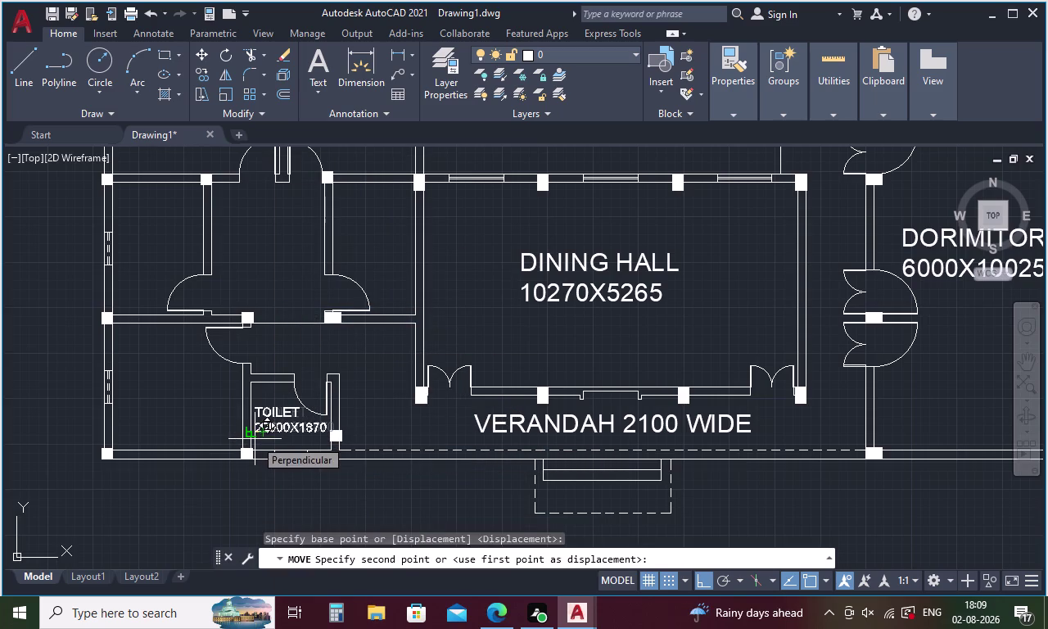
Select the TOILET 22000X1870 label and move it to a new position.
click(254, 438)
Move the TOILET label again inside the toilet room, then paste the copied room label.
click(275, 425)
right_click(274, 408)
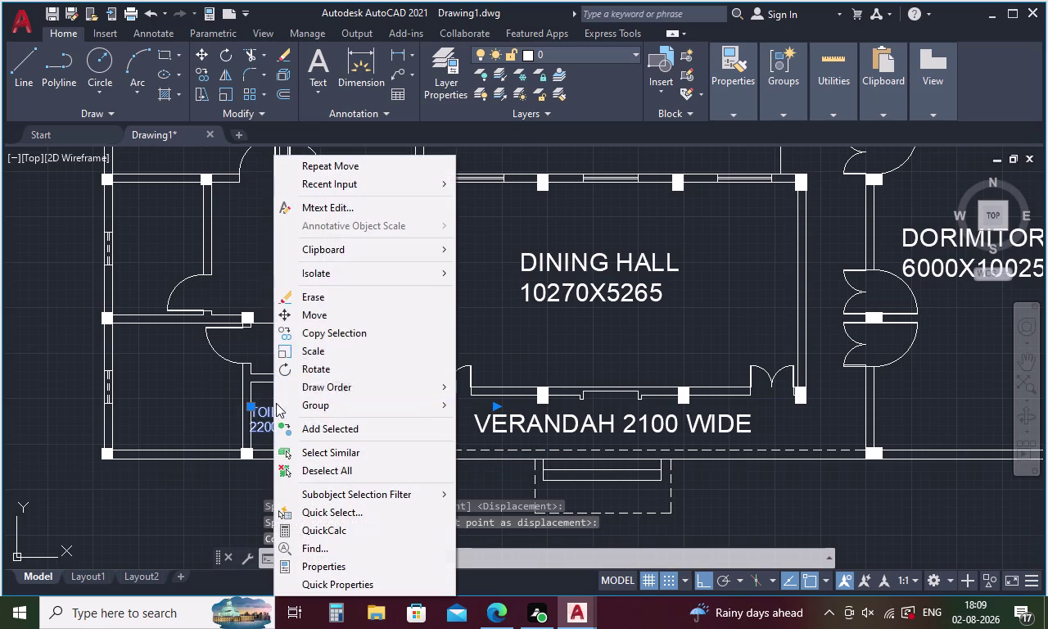
click(305, 316)
click(278, 424)
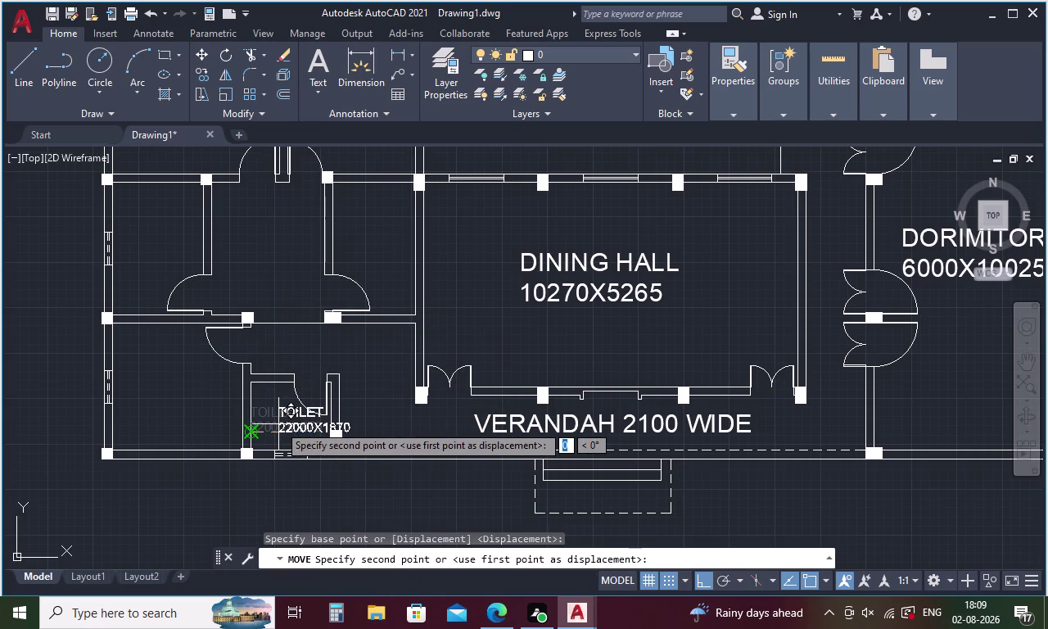
scroll(up, 3)
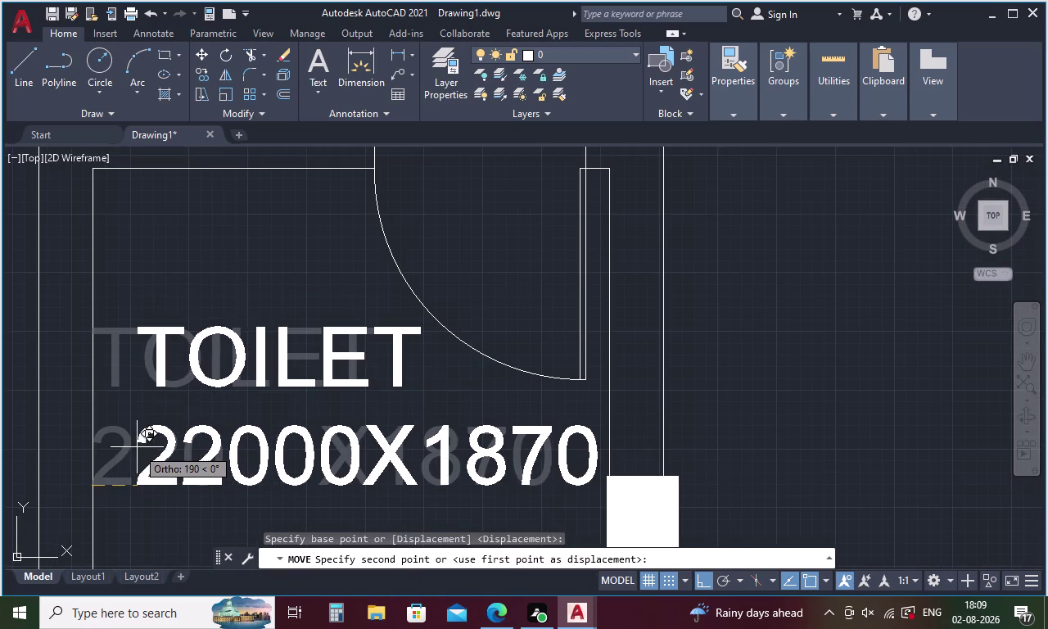
click(139, 451)
scroll(down, 3)
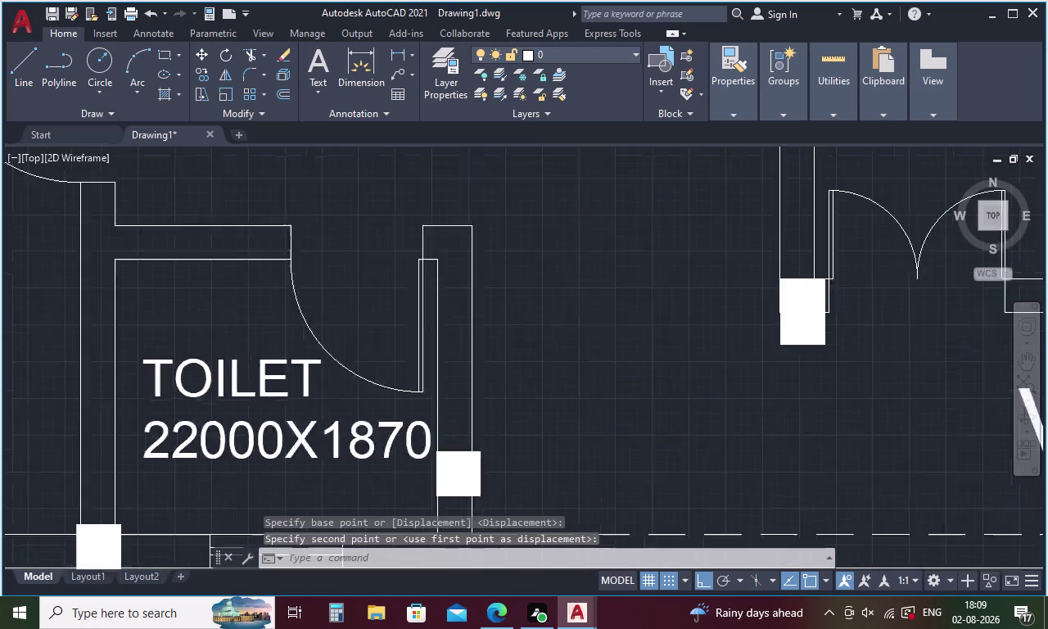
scroll(down, 3)
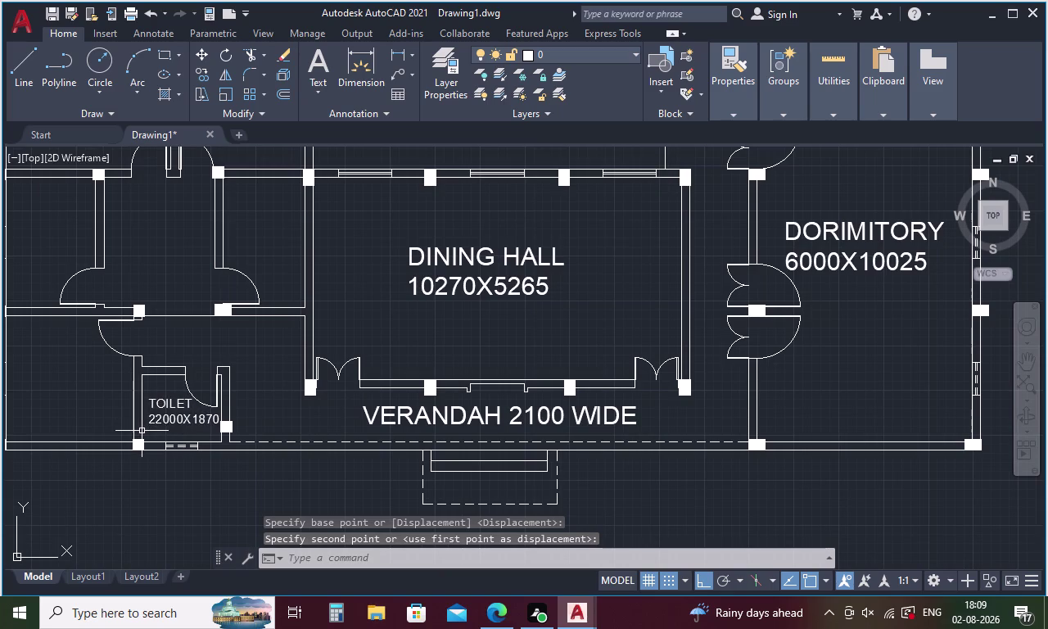
key(ctrl+v)
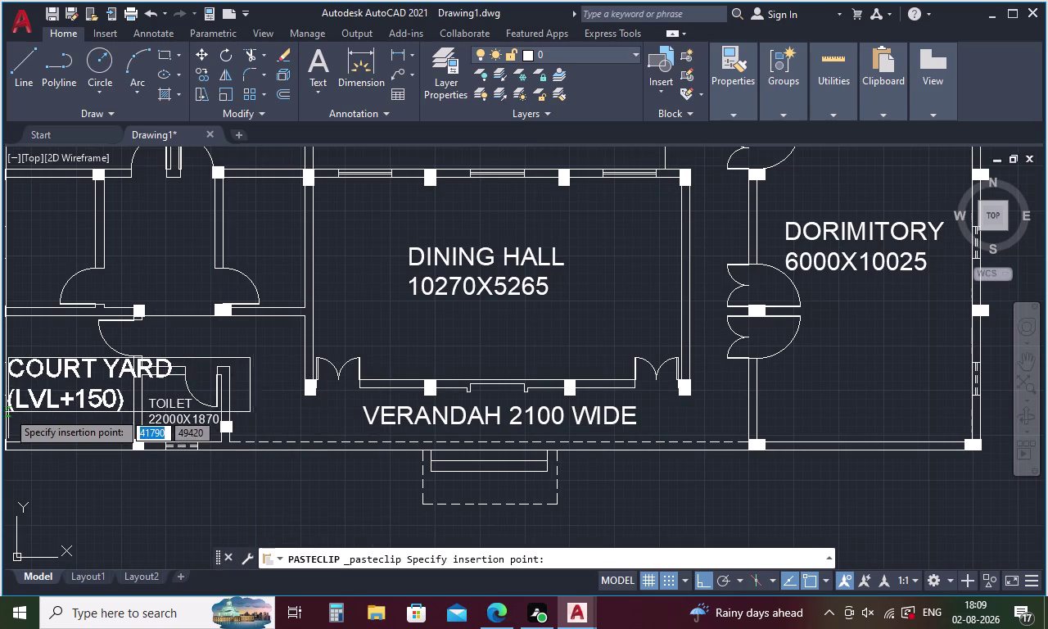
Place the pasted COURT YARD label beside the toilet and clear its old text.
click(14, 409)
double_click(29, 401)
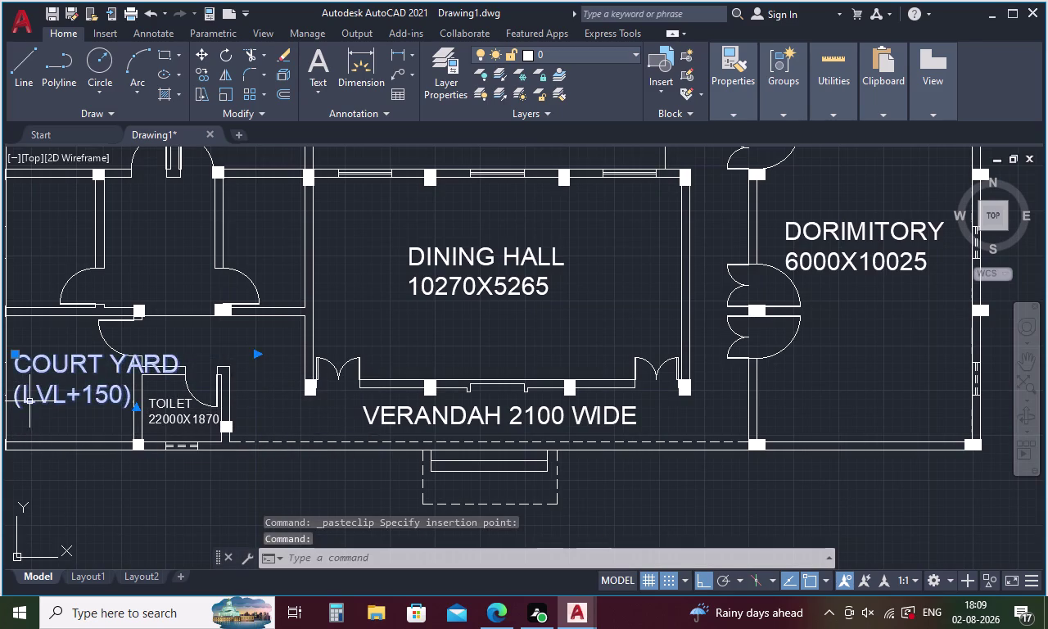
click(135, 399)
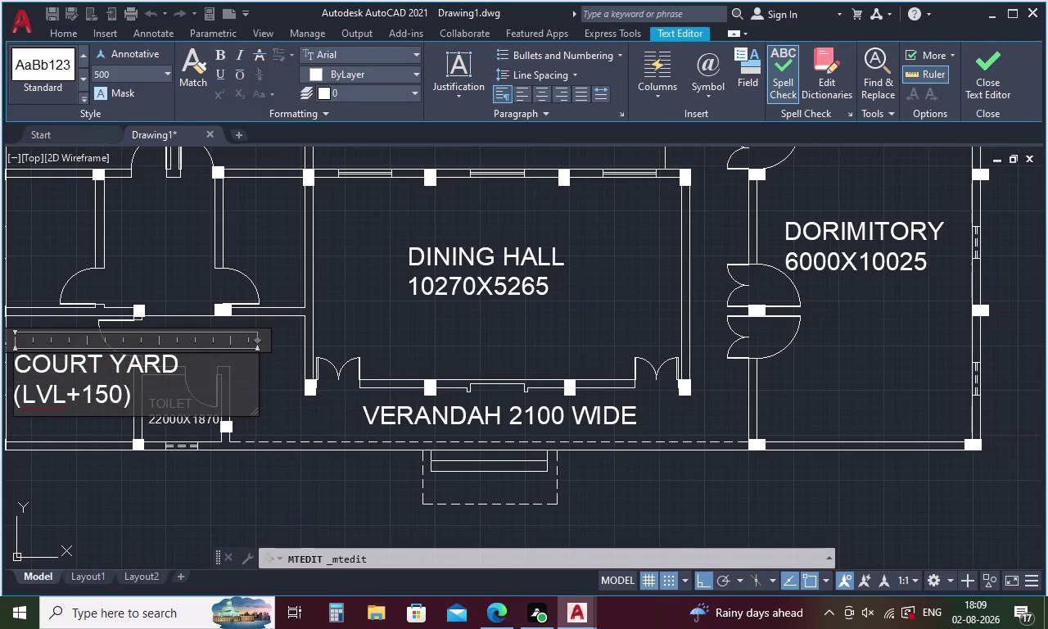
key(BackSpace)
key(BackSpace)
key(BackSpace)
key(r)
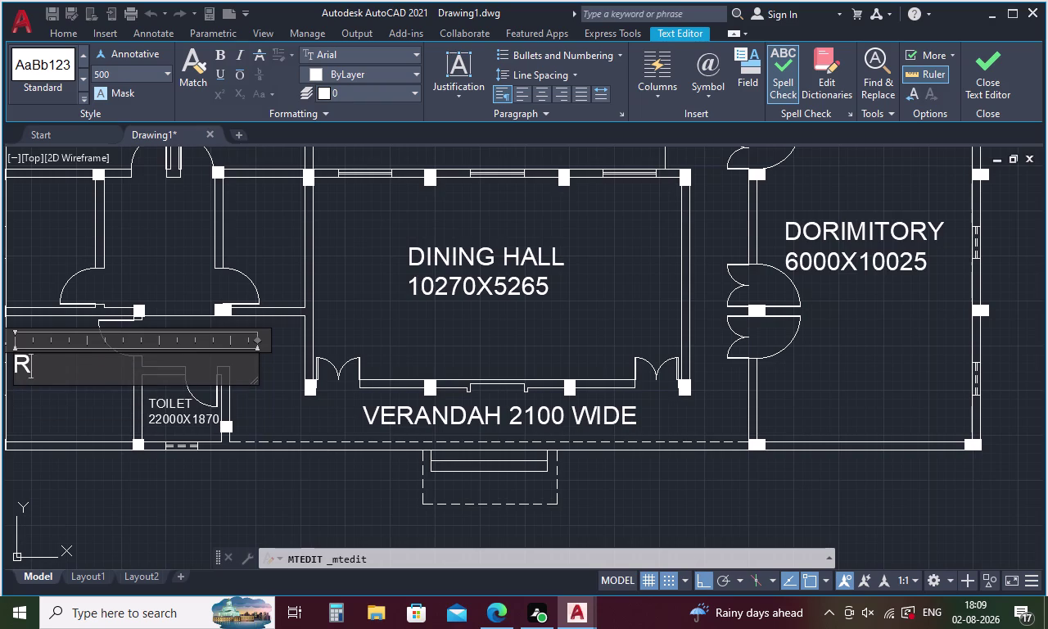
text(OOM)
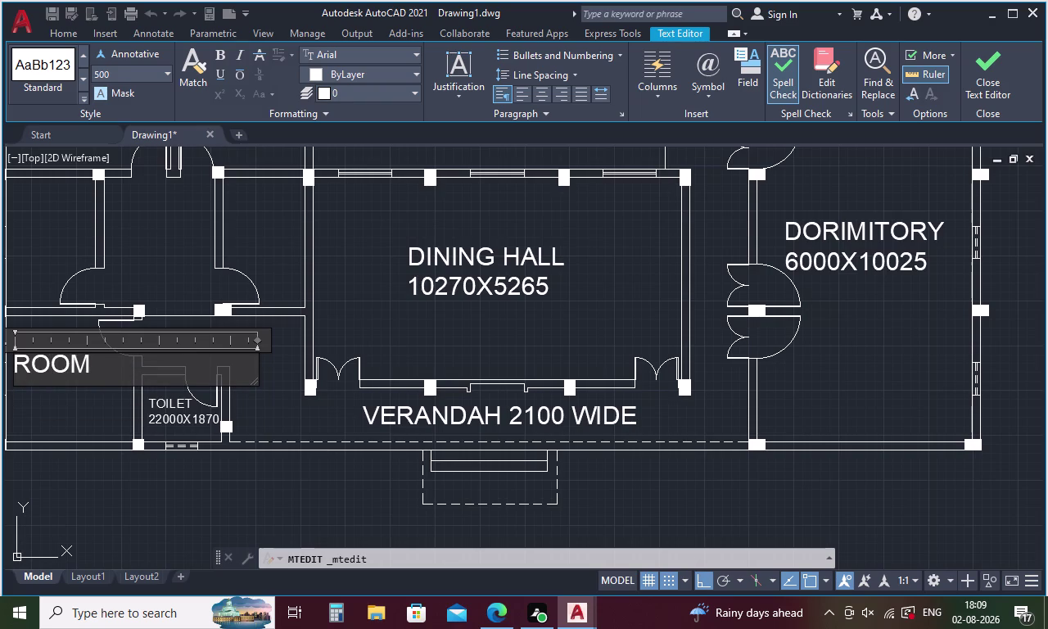
key(BackSpace)
key(BackSpace)
key(BackSpace)
key(BackSpace)
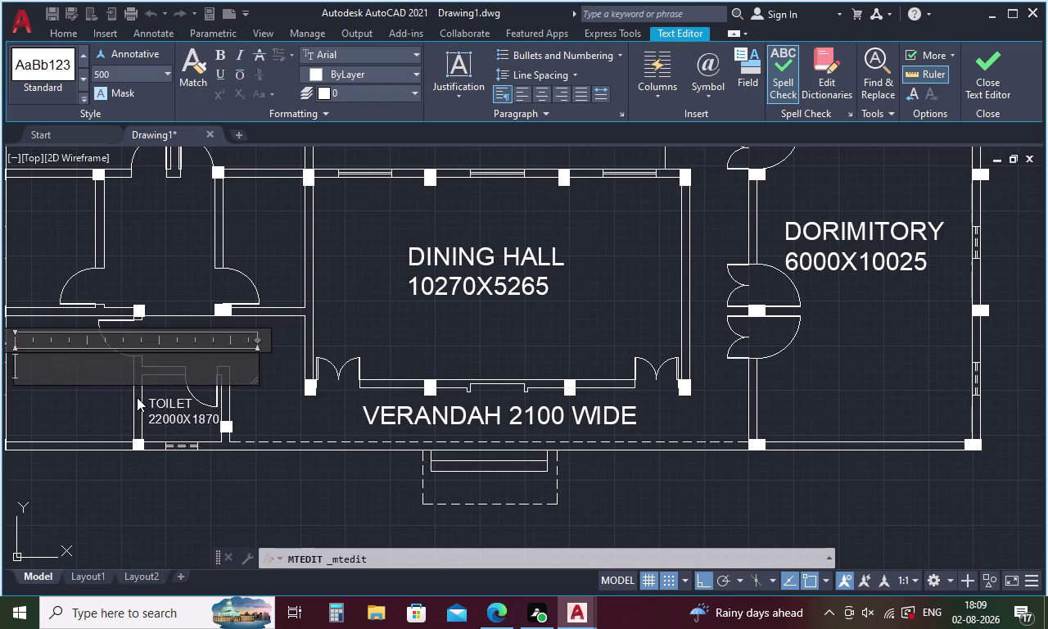
Set the label's text height to 400.
click(131, 78)
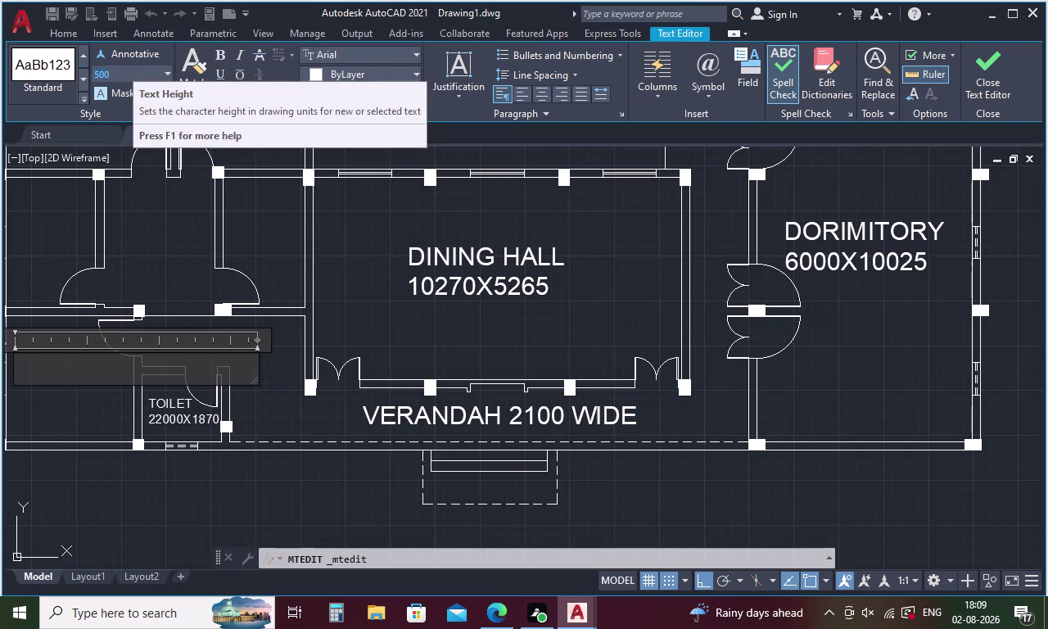
key(BackSpace)
text(400)
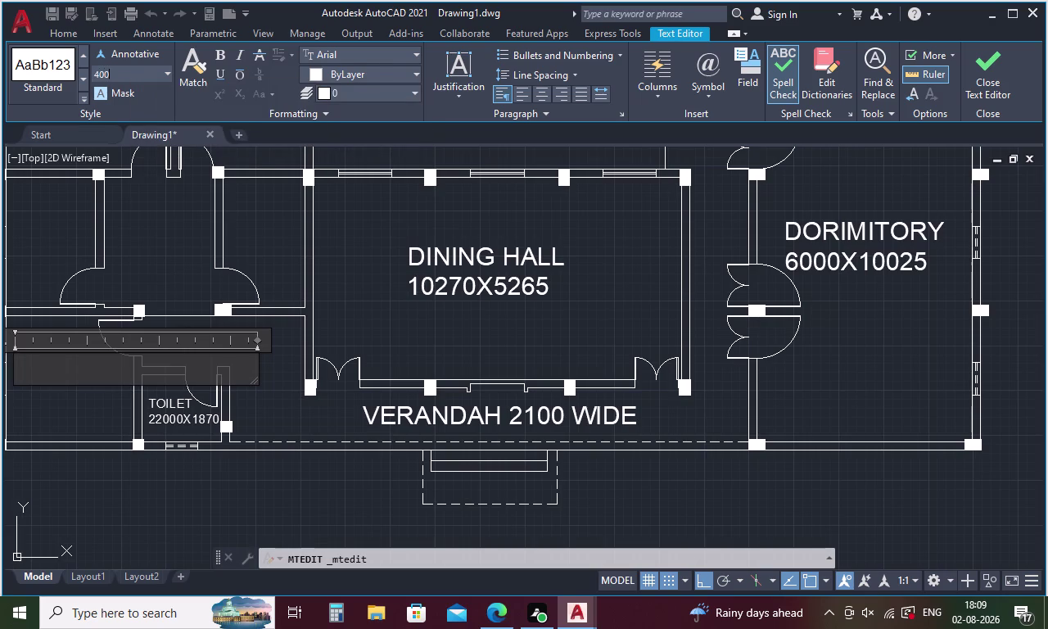
key(Return)
Type ROOM-1 with 3750X3500 on a second line and close the editor.
key(r)
text(O)
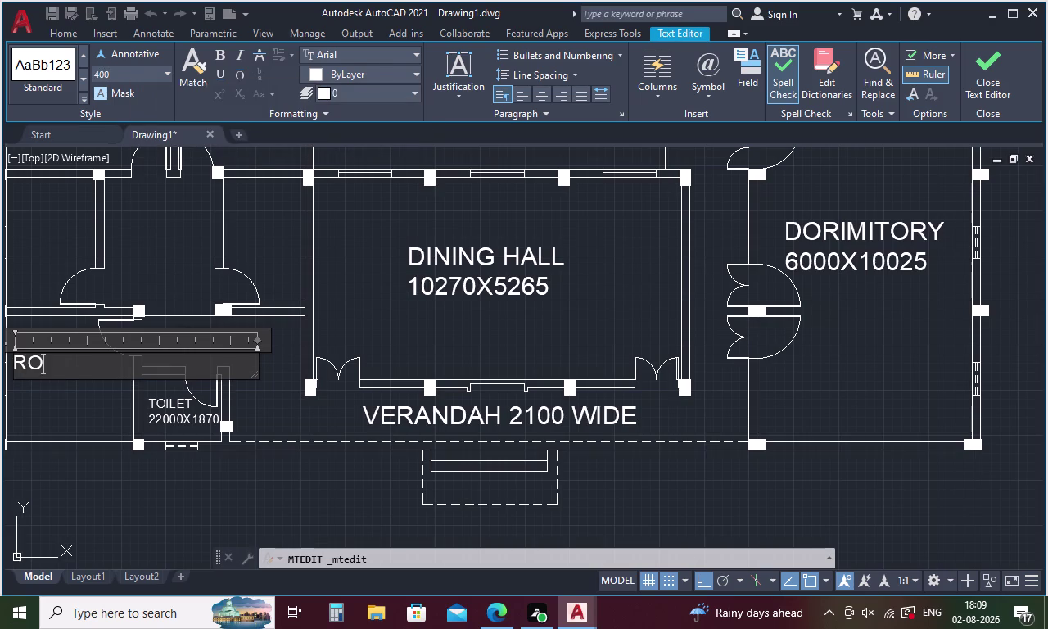
text(OM)
text(-)
text(1)
key(Return)
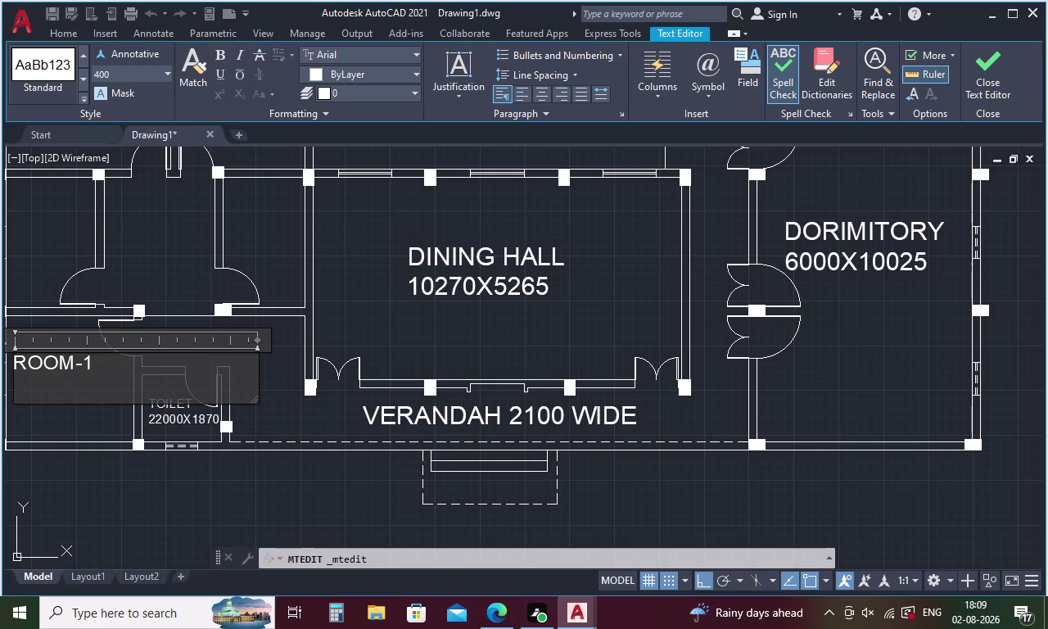
text(375)
text(0)
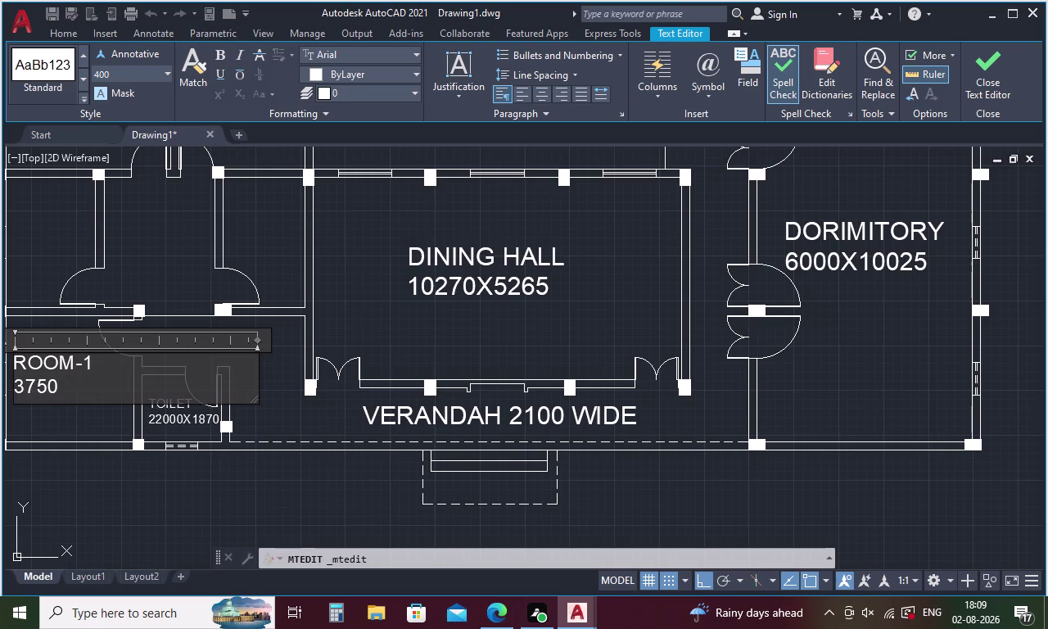
key(x)
text(3)
text(500)
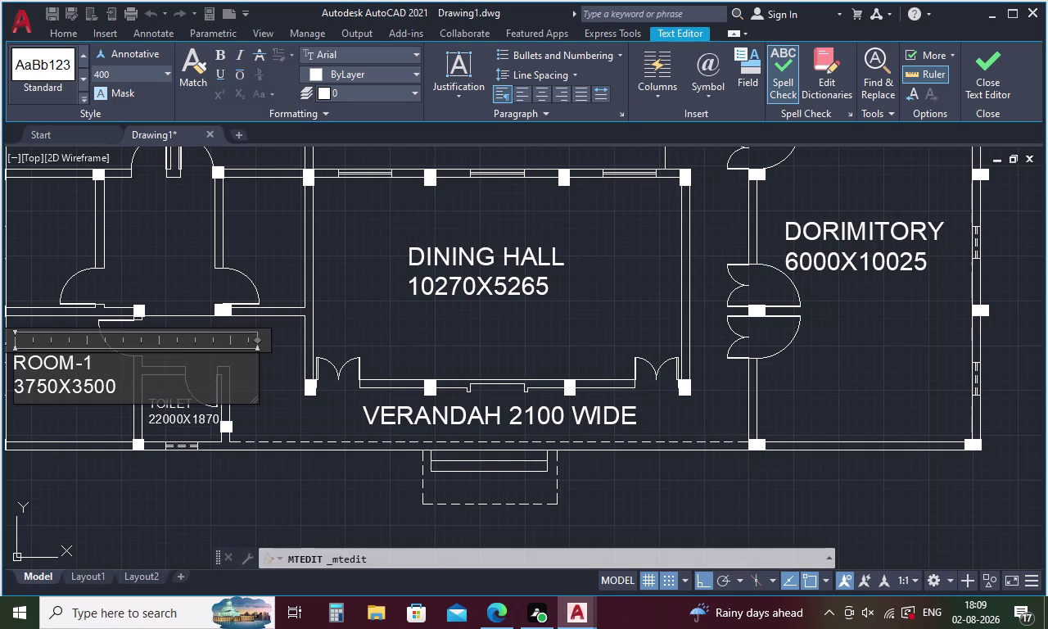
click(126, 520)
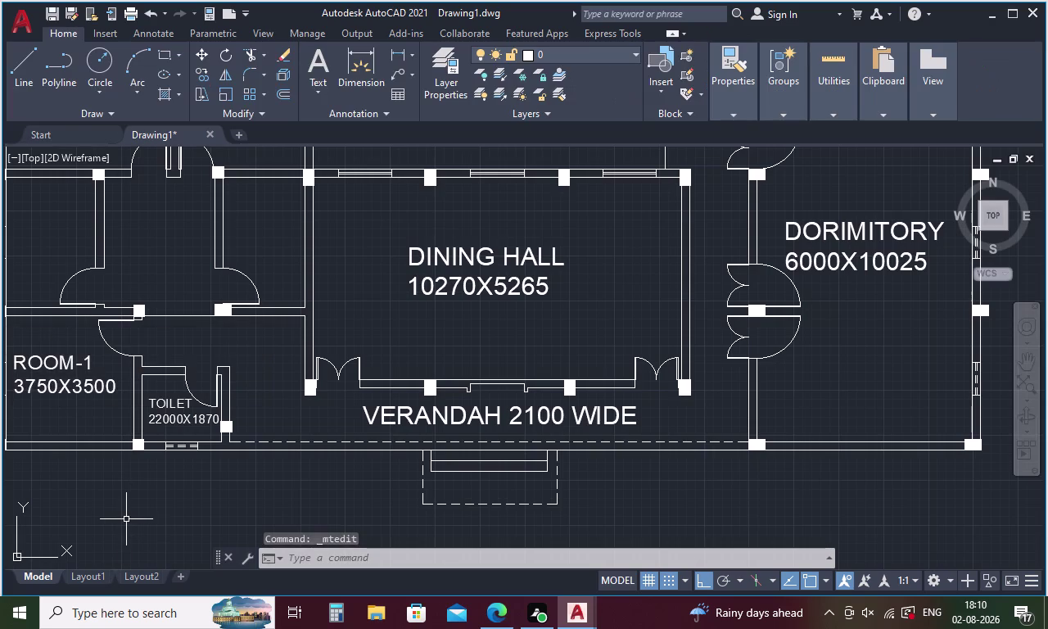
Copy the ROOM-1 label and paste a duplicate.
middle_drag(127, 519, 283, 554)
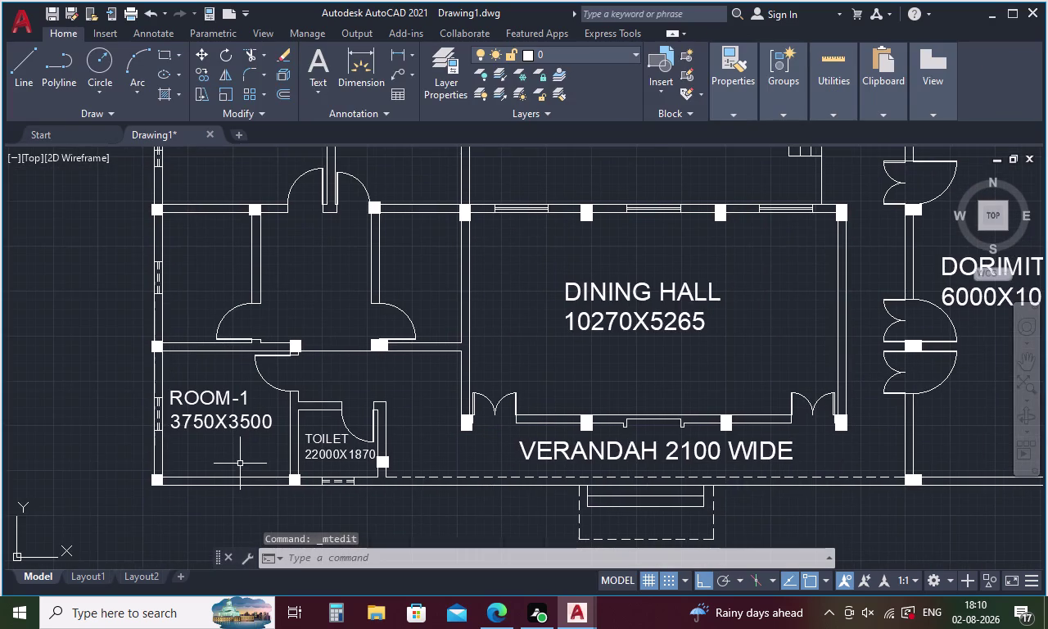
click(216, 409)
drag(230, 389, 187, 396)
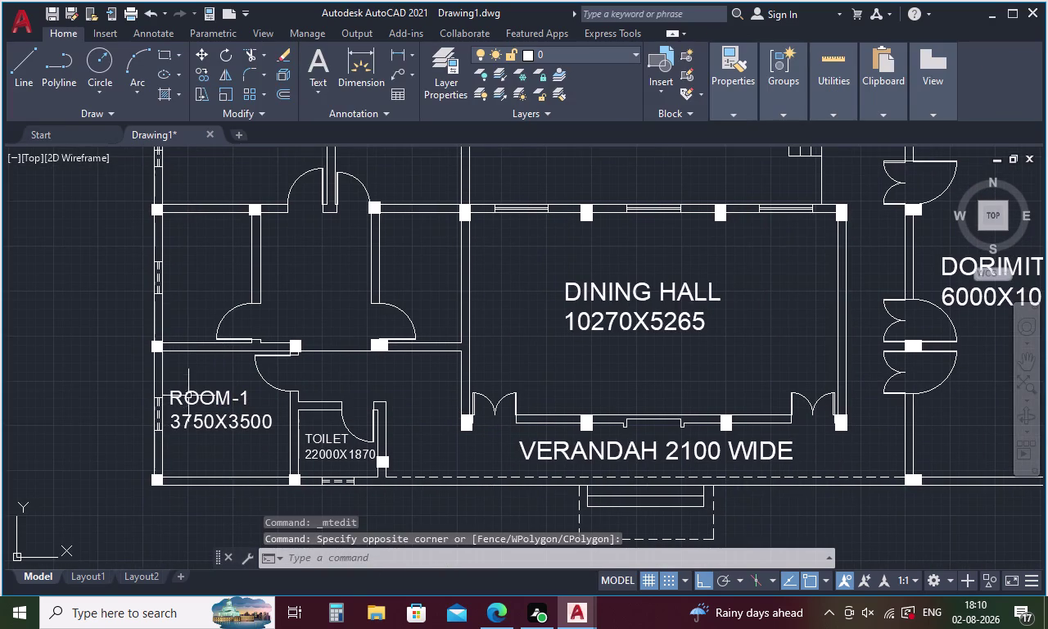
drag(187, 397, 196, 393)
click(200, 393)
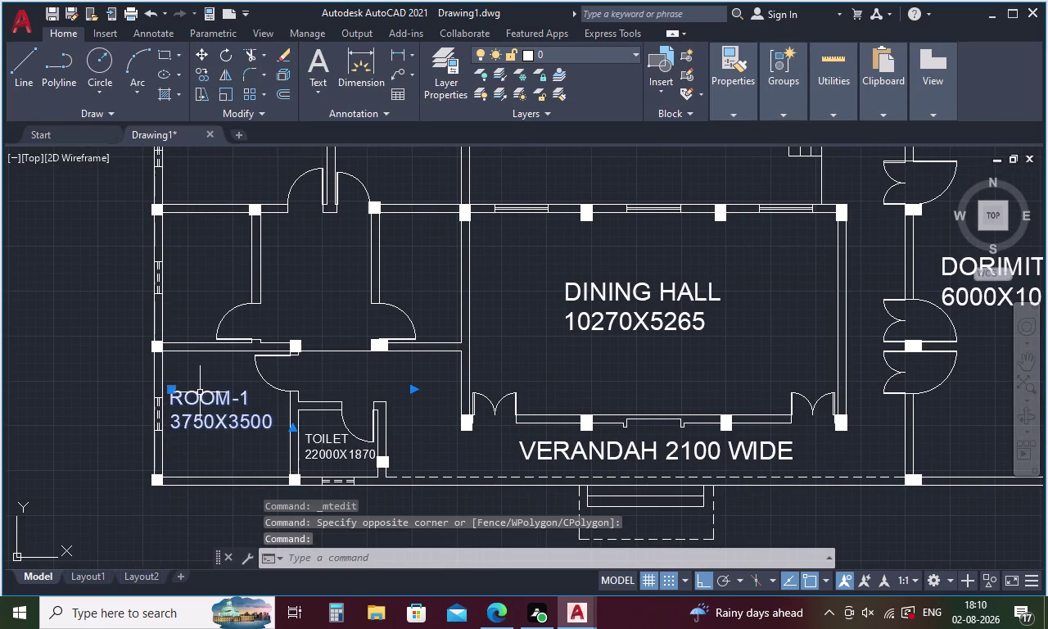
key(ctrl+c)
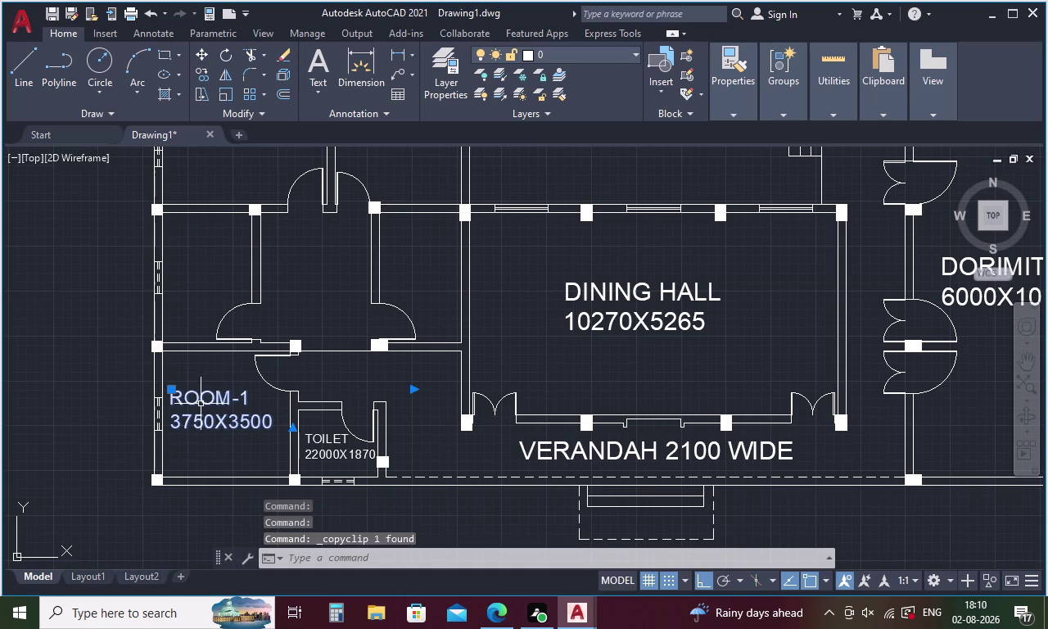
key(ctrl+v)
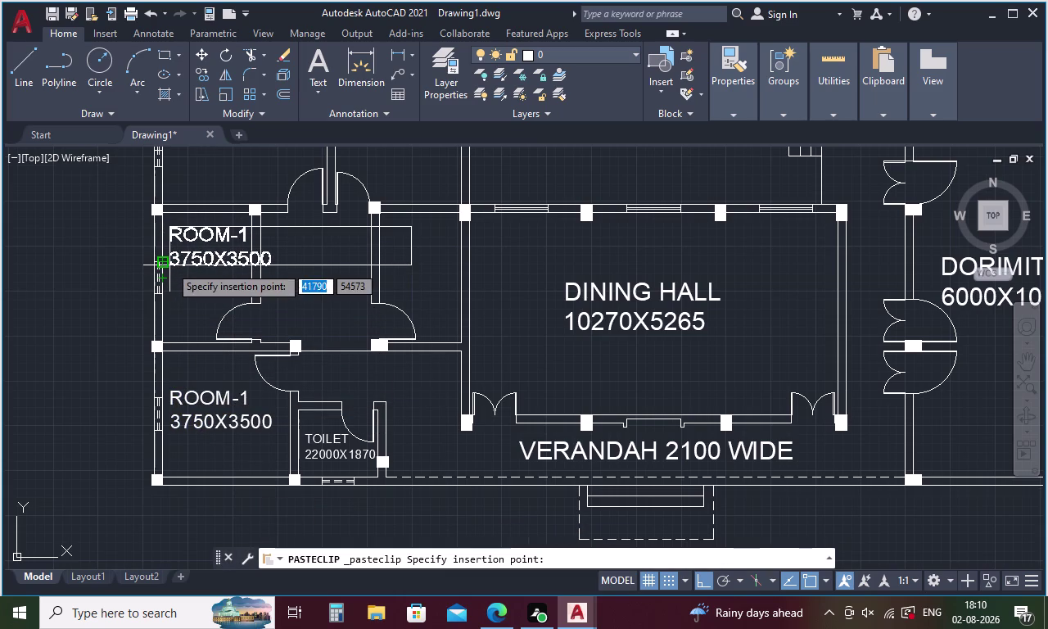
Set the pasted label's text height to 300.
click(173, 264)
double_click(189, 258)
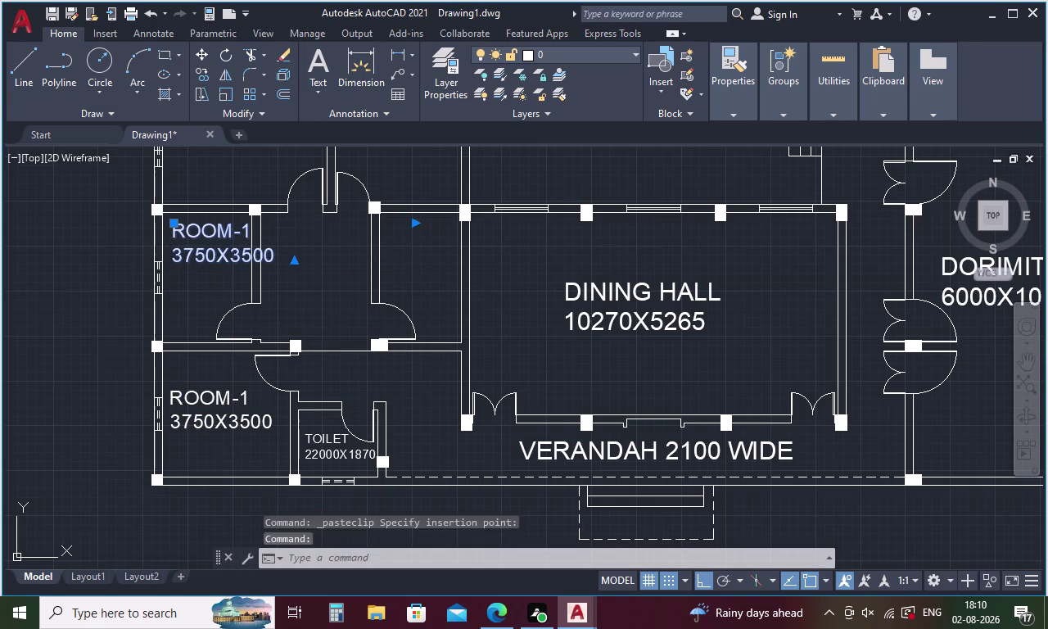
drag(271, 252, 184, 256)
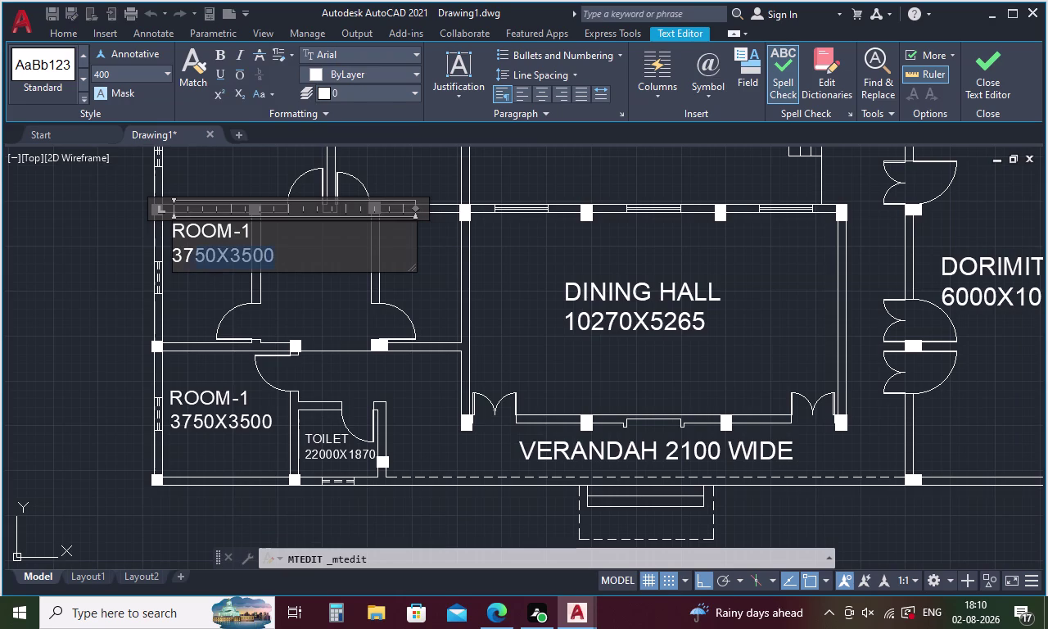
drag(184, 256, 140, 224)
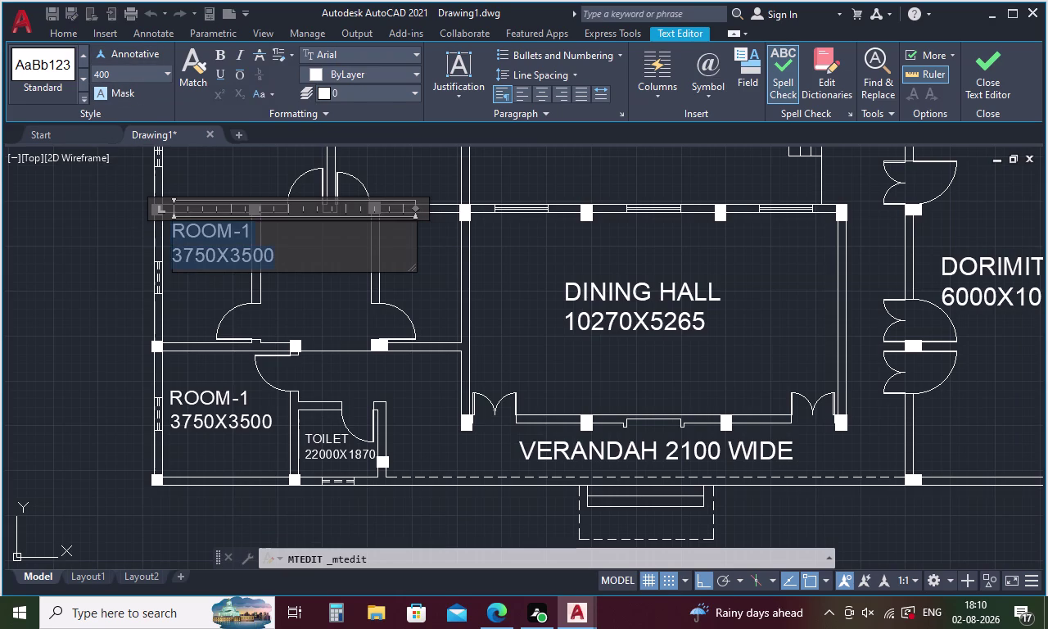
click(130, 73)
key(BackSpace)
key(3)
text(00)
key(Return)
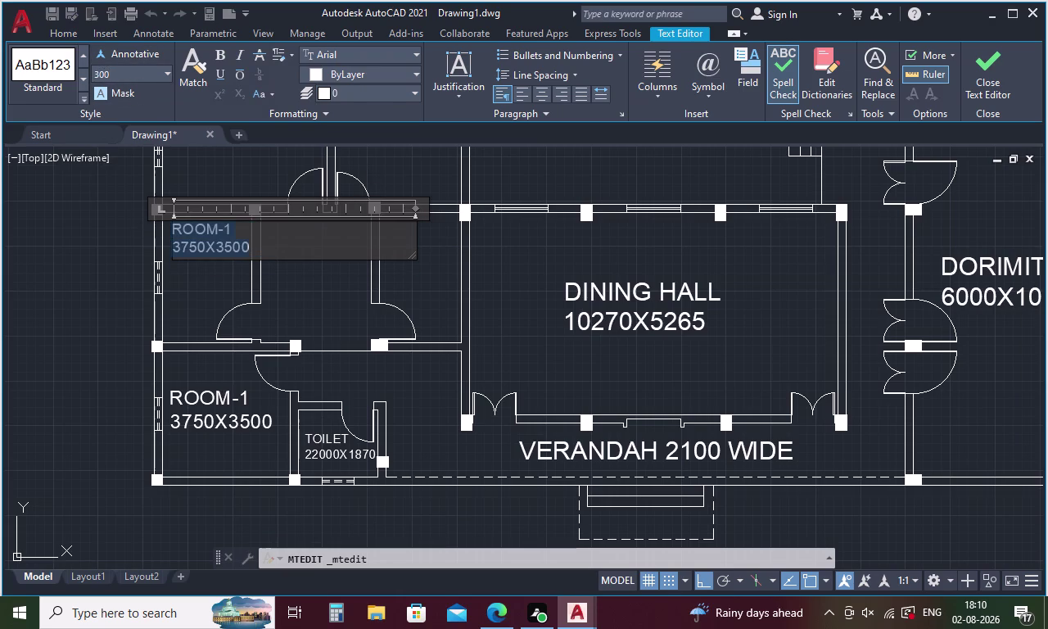
Change the pasted label's dimensions to 2500X3635.
click(240, 246)
click(247, 246)
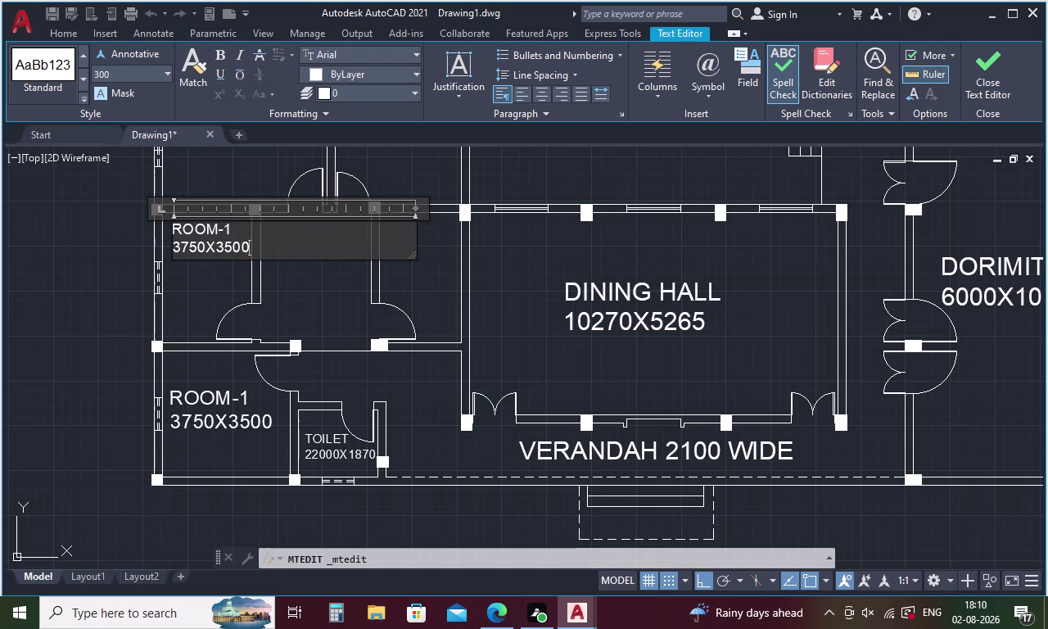
key(BackSpace)
key(BackSpace)
key(BackSpace)
key(BackSpace)
key(BackSpace)
key(BackSpace)
key(BackSpace)
key(BackSpace)
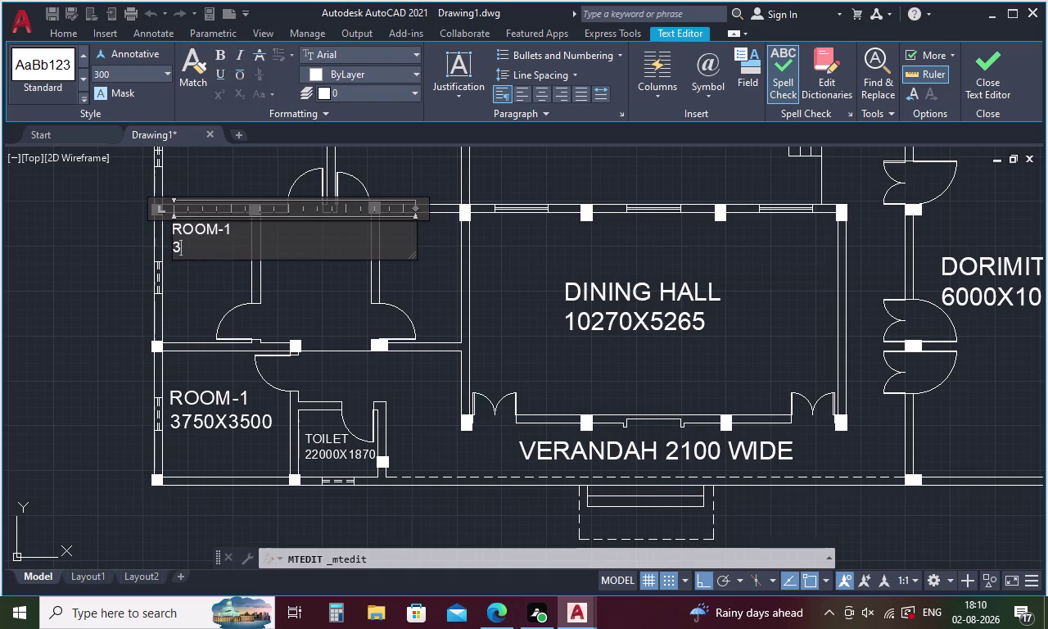
key(BackSpace)
text(2500)
key(x)
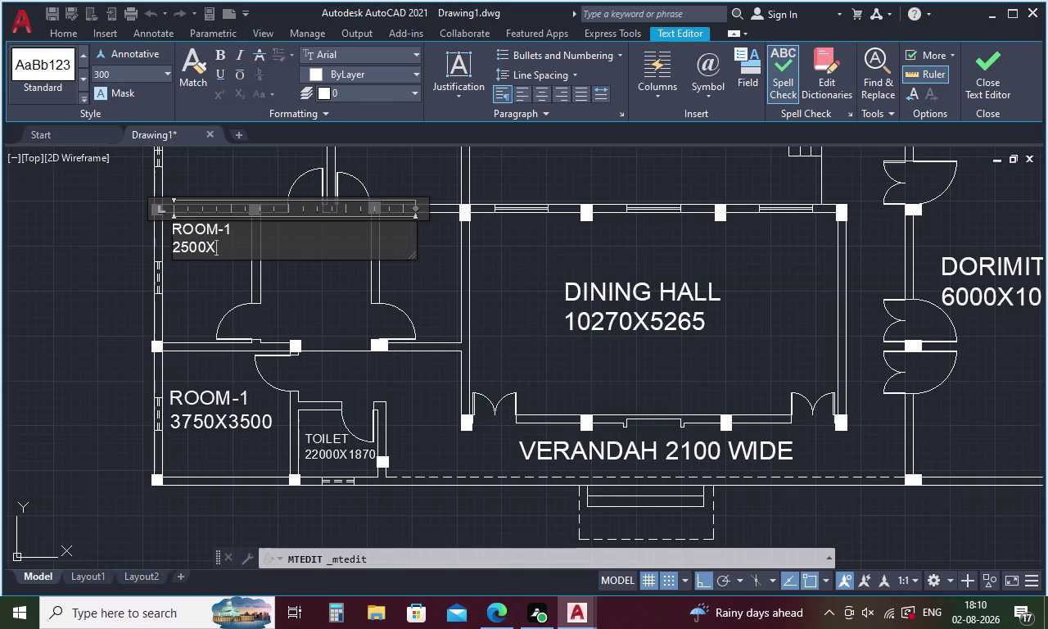
text(363)
text(5)
click(114, 293)
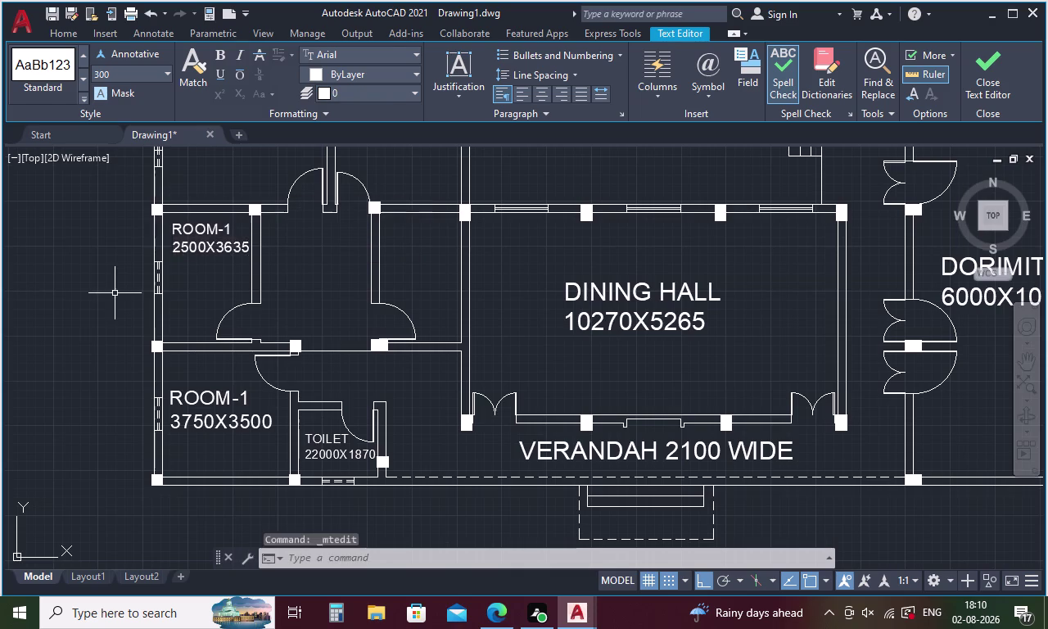
Move the 2500X3635 label into the upper left room.
click(210, 242)
right_click(203, 255)
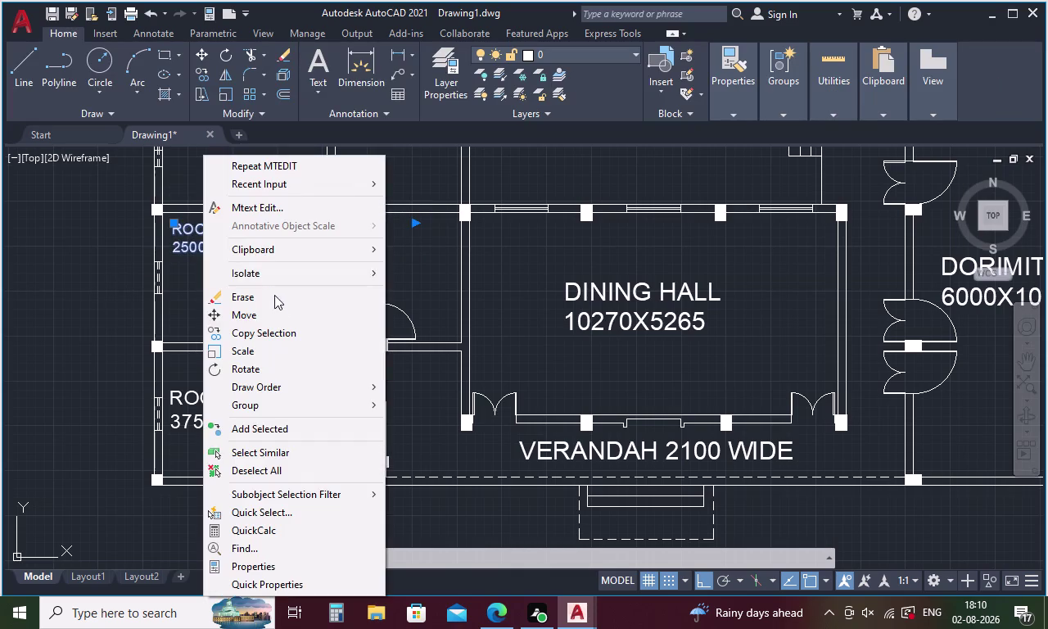
click(270, 315)
click(219, 246)
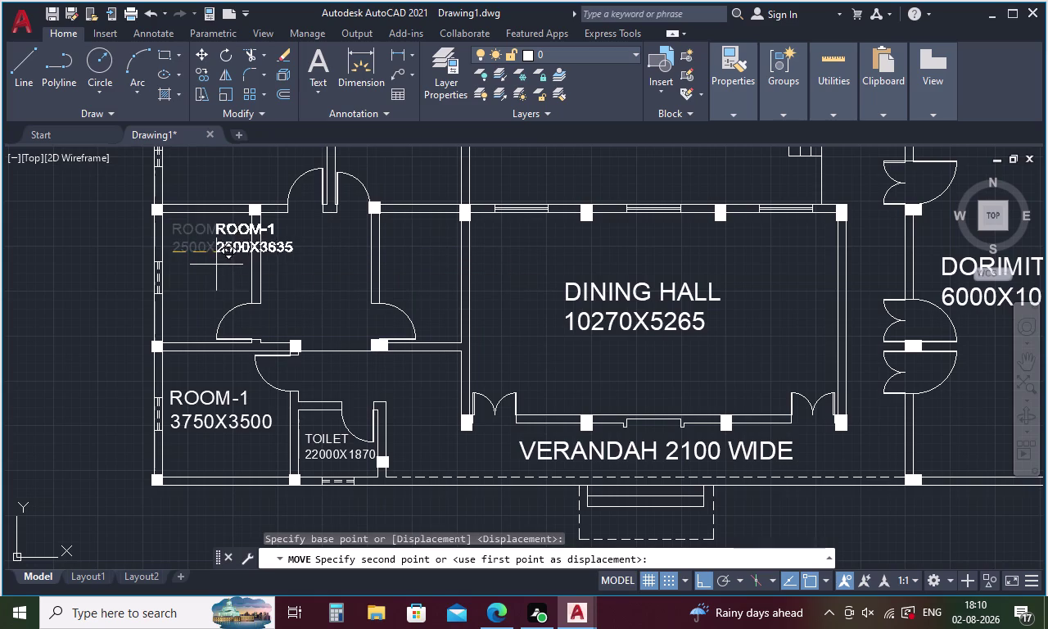
click(183, 285)
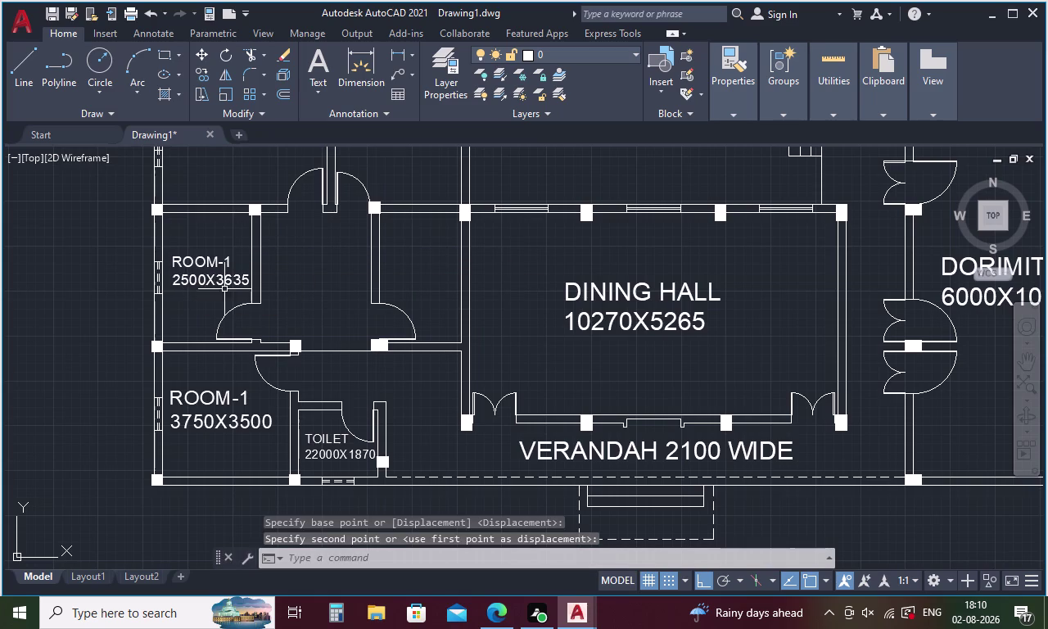
scroll(down, 3)
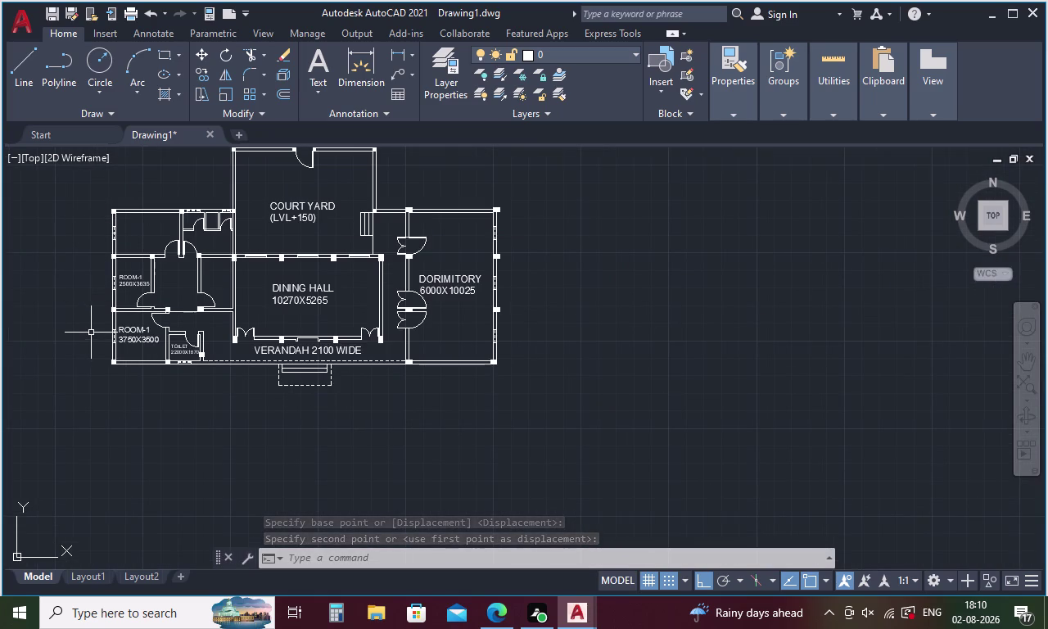
Open the lower ROOM-1 3750X3500 label and set its height to 300.
click(134, 339)
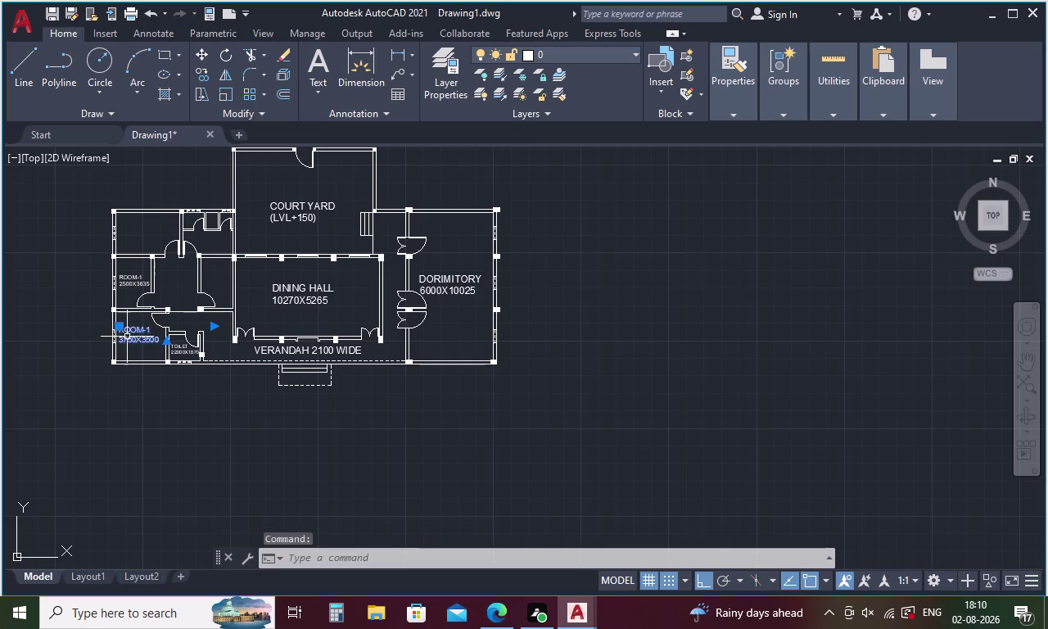
double_click(126, 337)
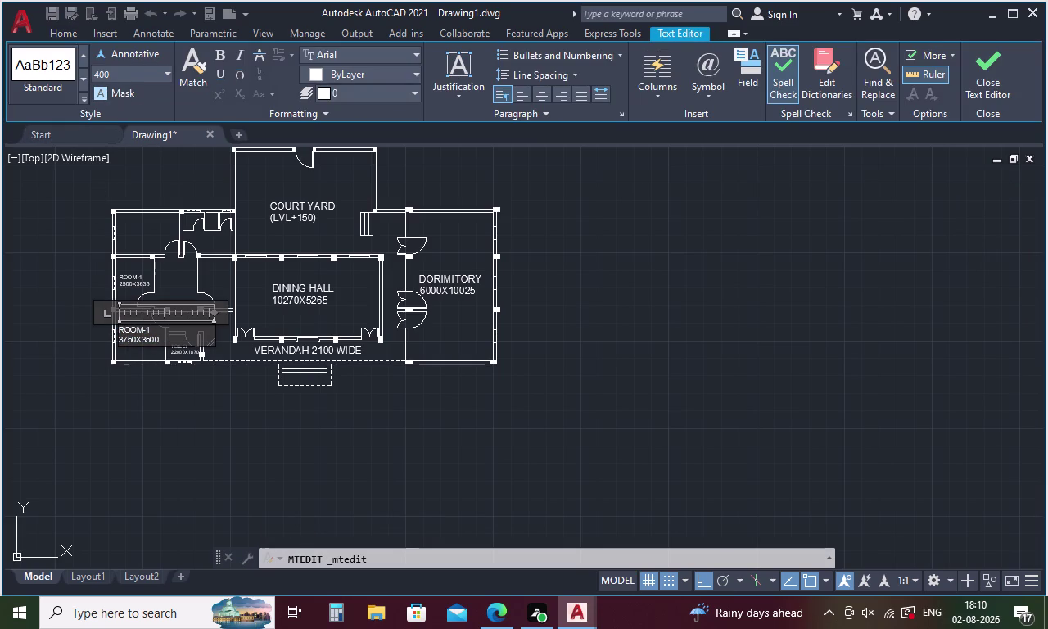
click(124, 73)
key(BackSpace)
text(300)
key(Return)
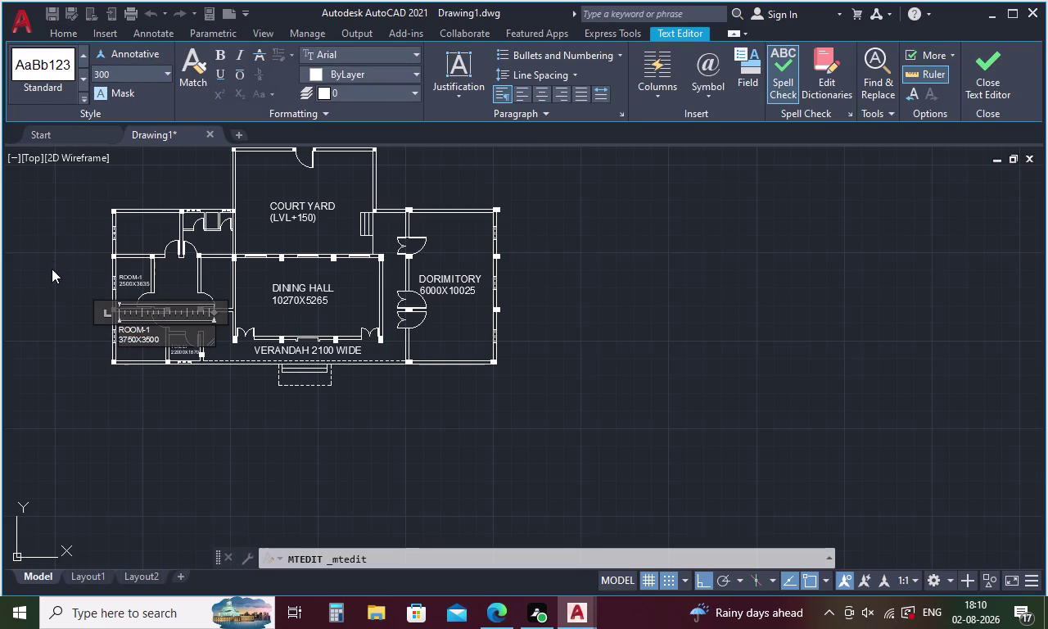
click(52, 269)
Reselect both lines of the lower label and apply the 300 height again.
double_click(133, 332)
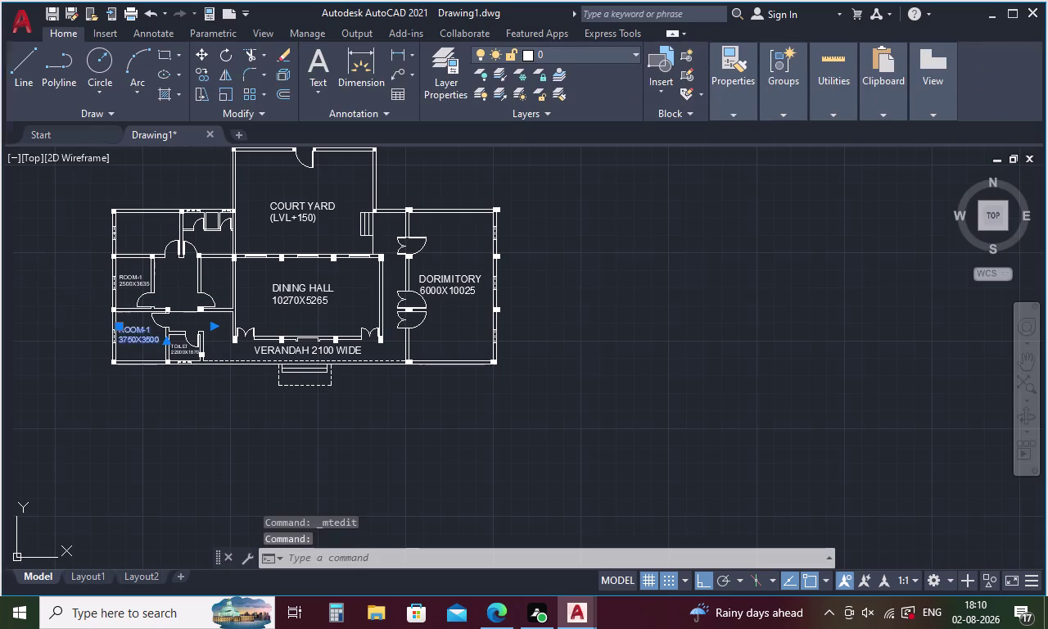
drag(158, 338, 111, 337)
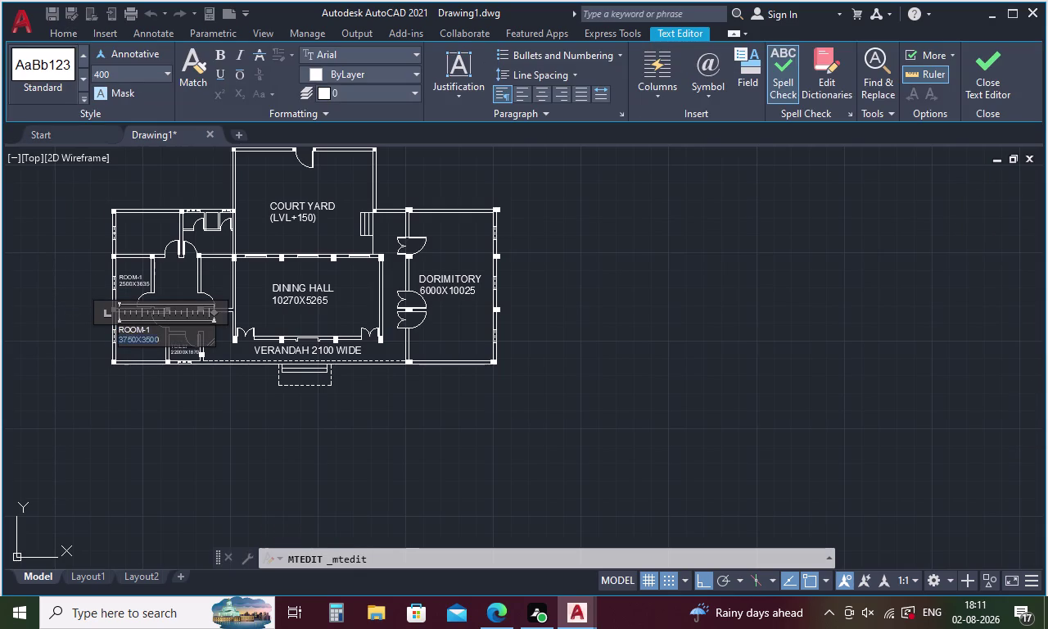
drag(111, 337, 105, 317)
click(119, 74)
key(BackSpace)
text(300)
key(Return)
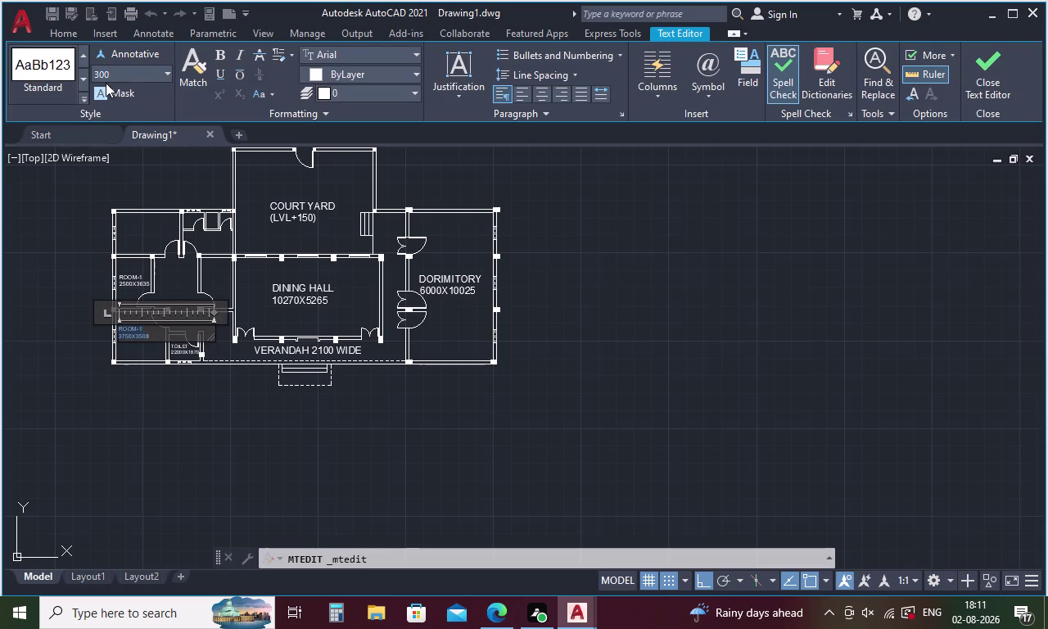
click(20, 274)
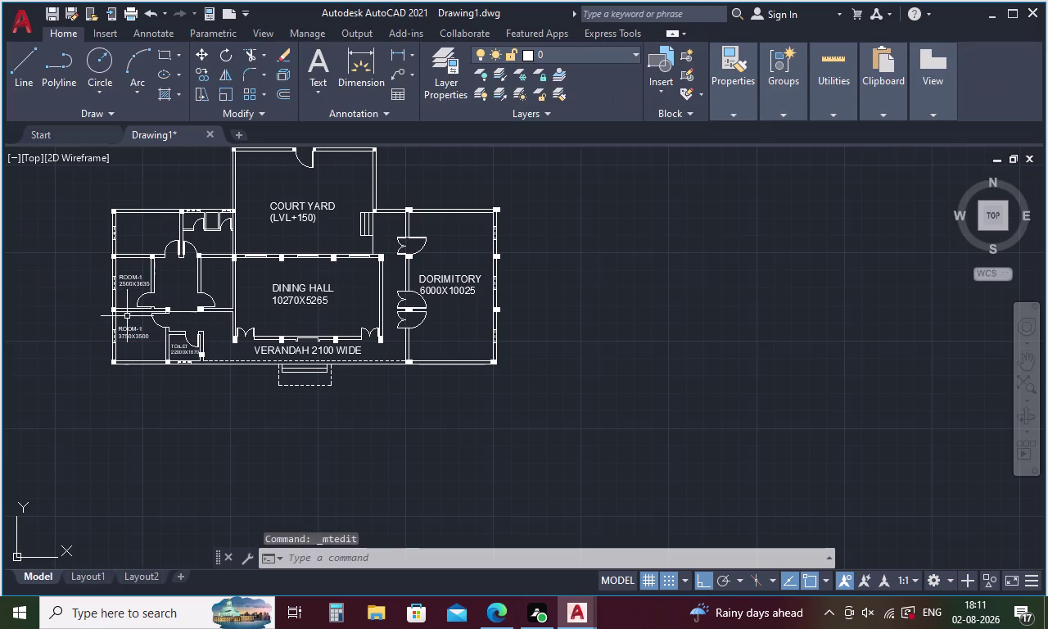
middle_drag(198, 332, 365, 376)
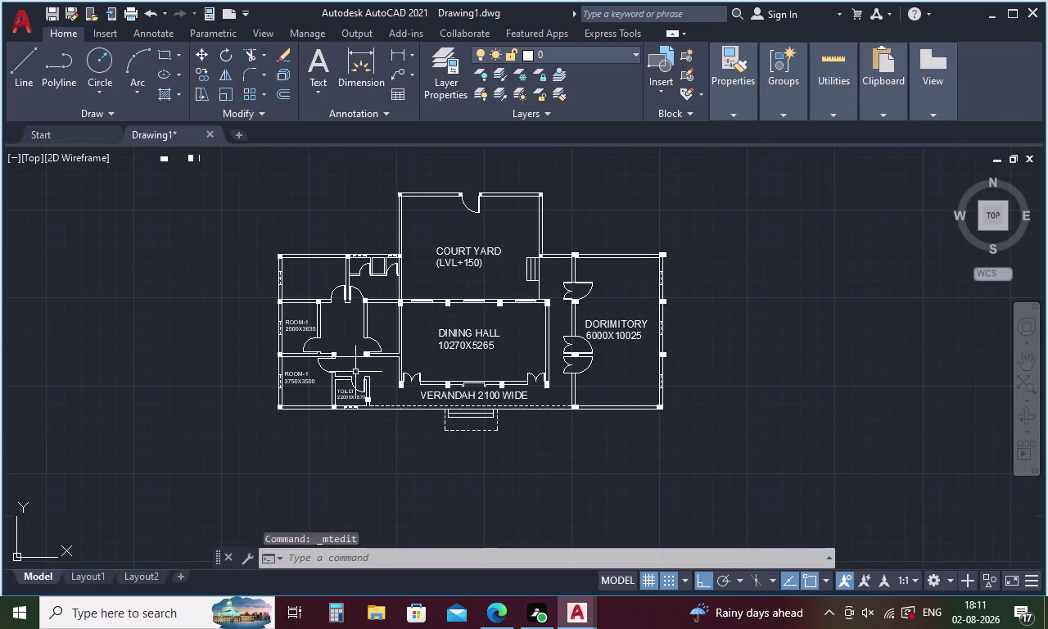
Copy the 2500X3635 label into the top left room and open it for editing.
click(295, 326)
key(ctrl+c)
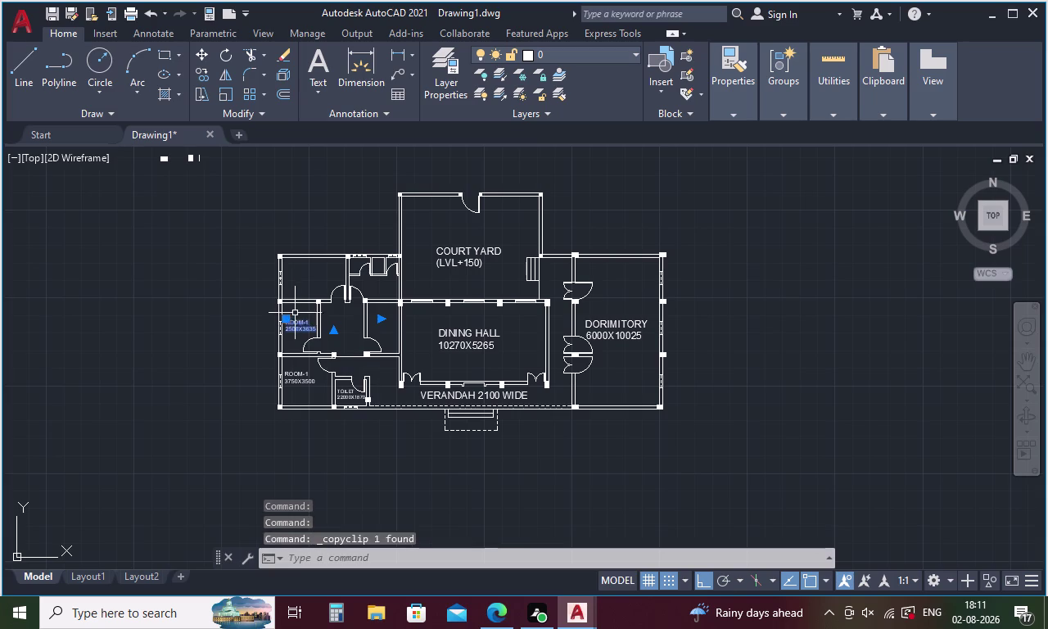
key(ctrl+v)
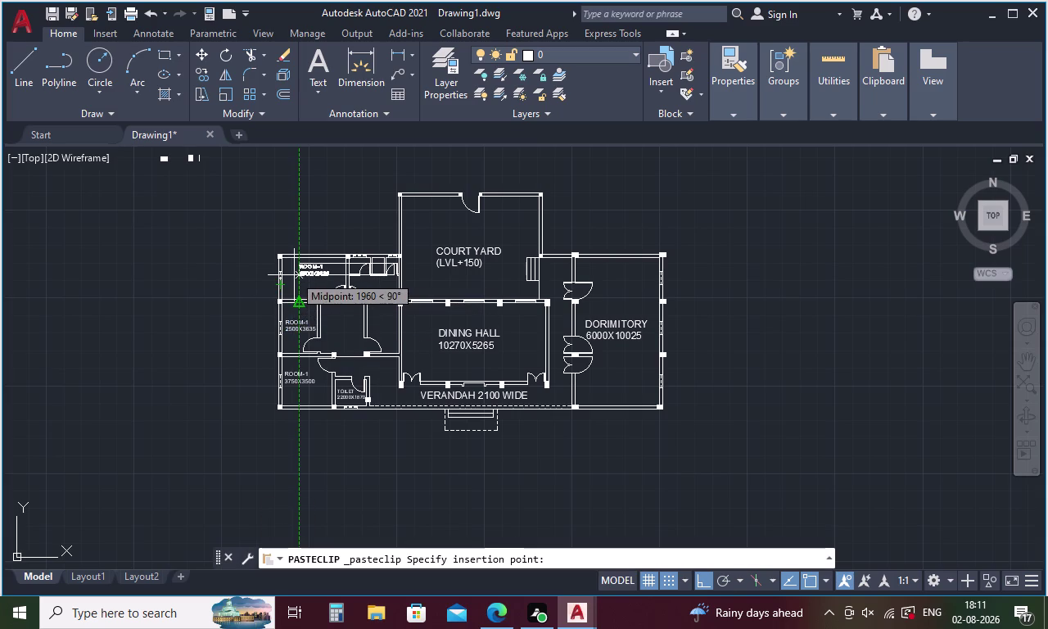
click(294, 275)
double_click(303, 273)
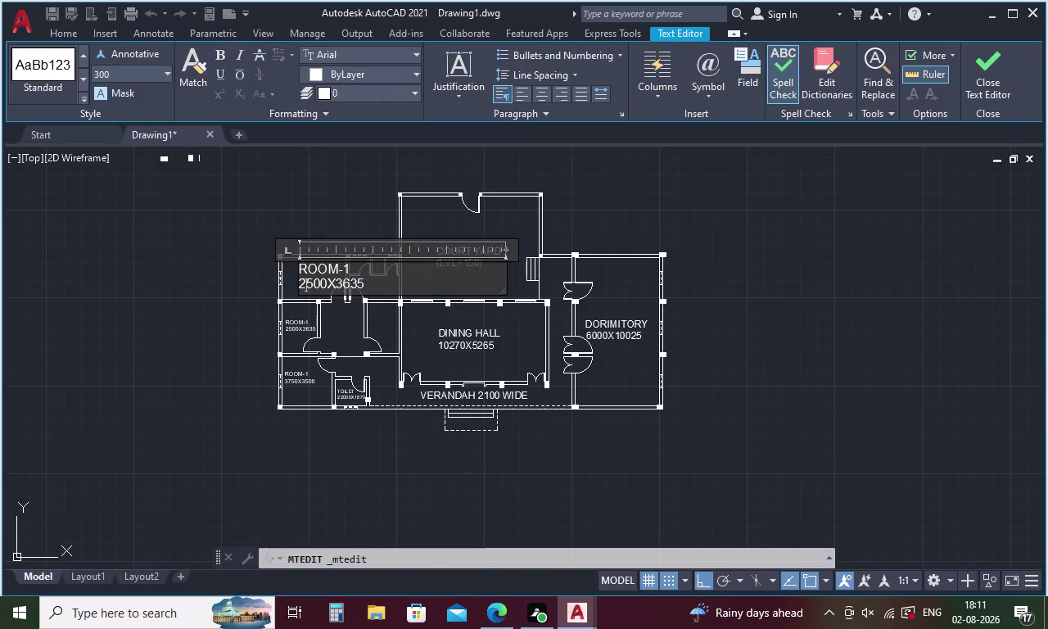
Replace the copied dimensions with 4585X3000.
click(365, 279)
key(BackSpace)
key(BackSpace)
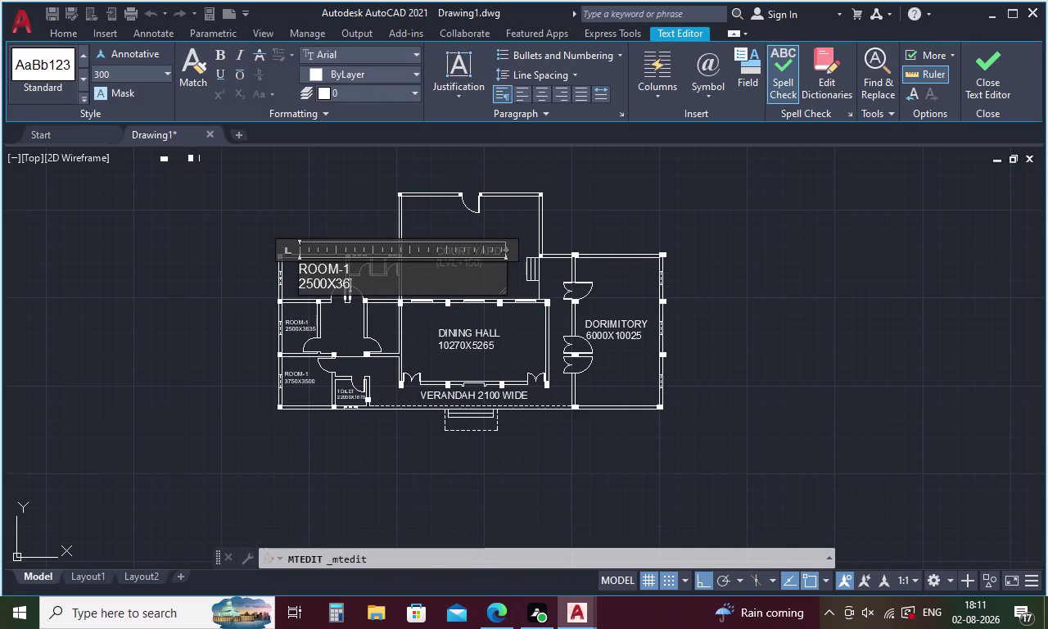
key(BackSpace)
key(BackSpace)
key(BackSpace)
key(BackSpace)
key(BackSpace)
key(BackSpace)
key(BackSpace)
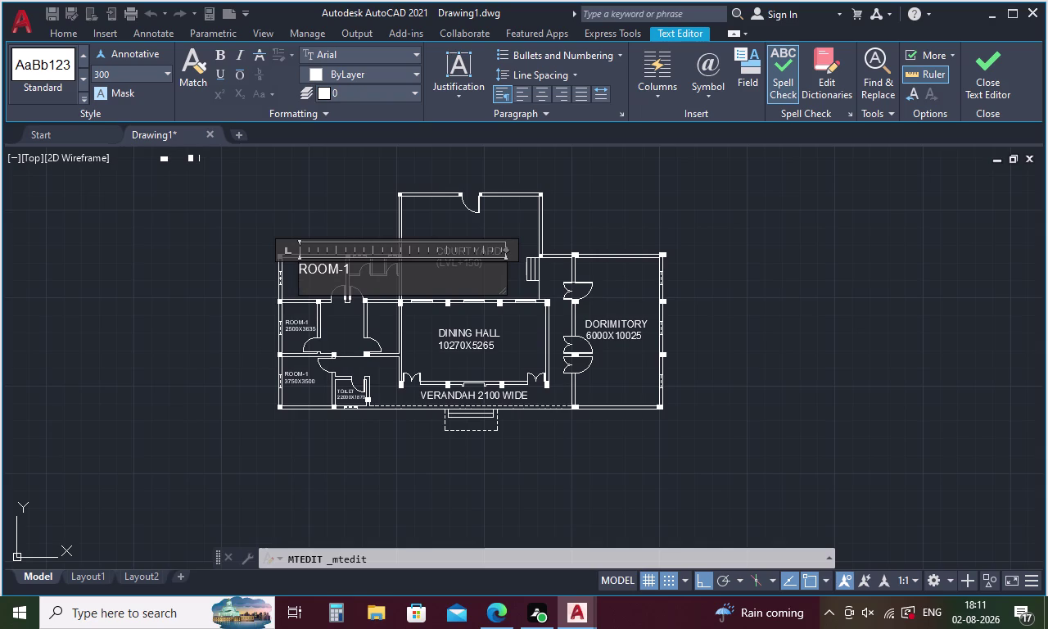
key(4)
text(58)
text(5)
key(x)
key(2)
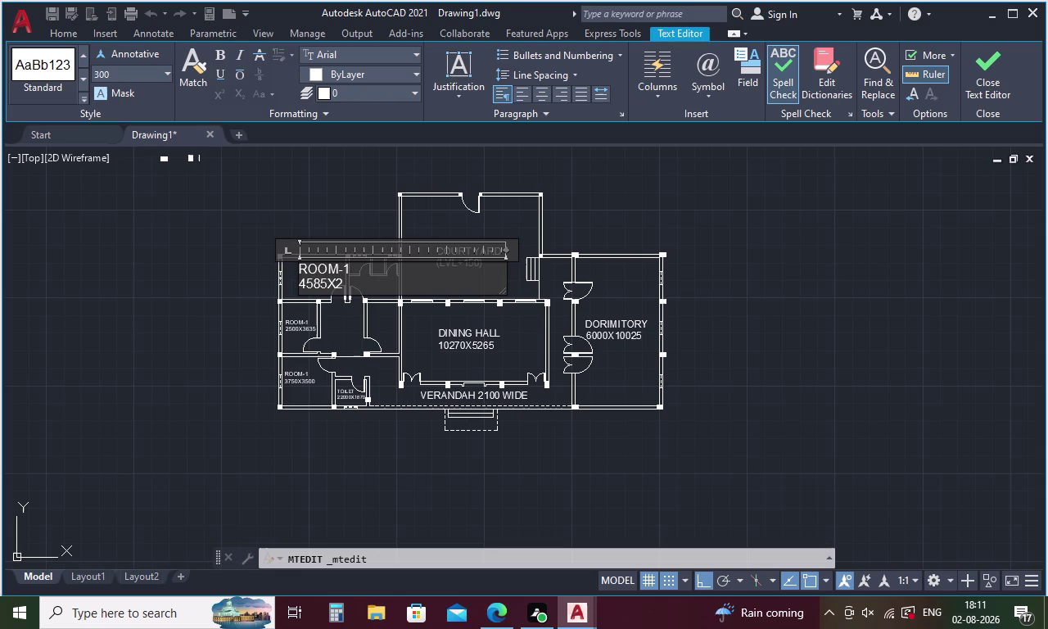
key(BackSpace)
text(3000)
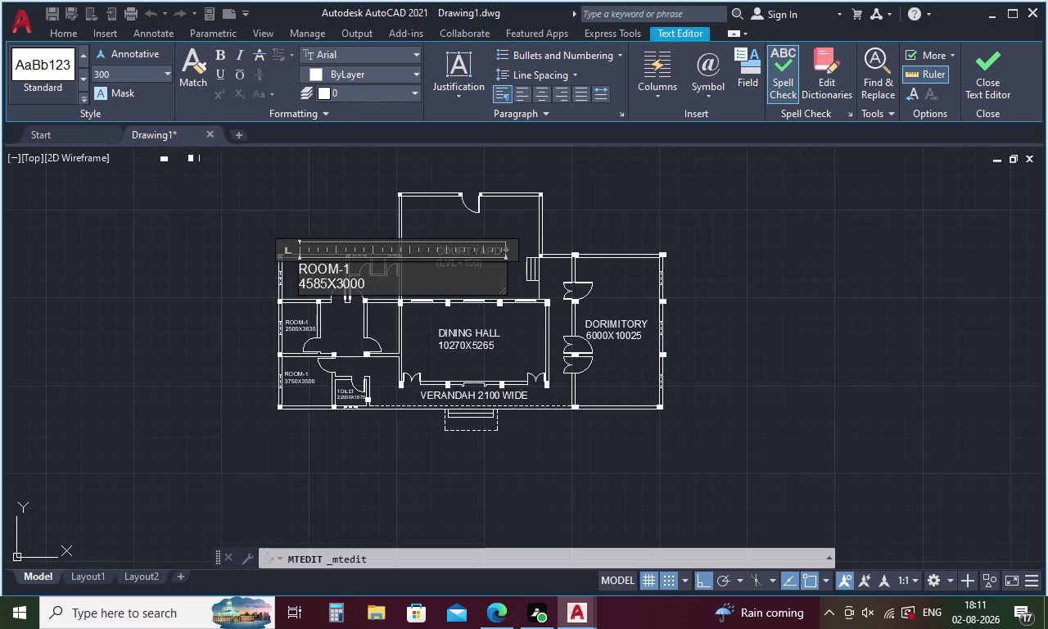
click(185, 262)
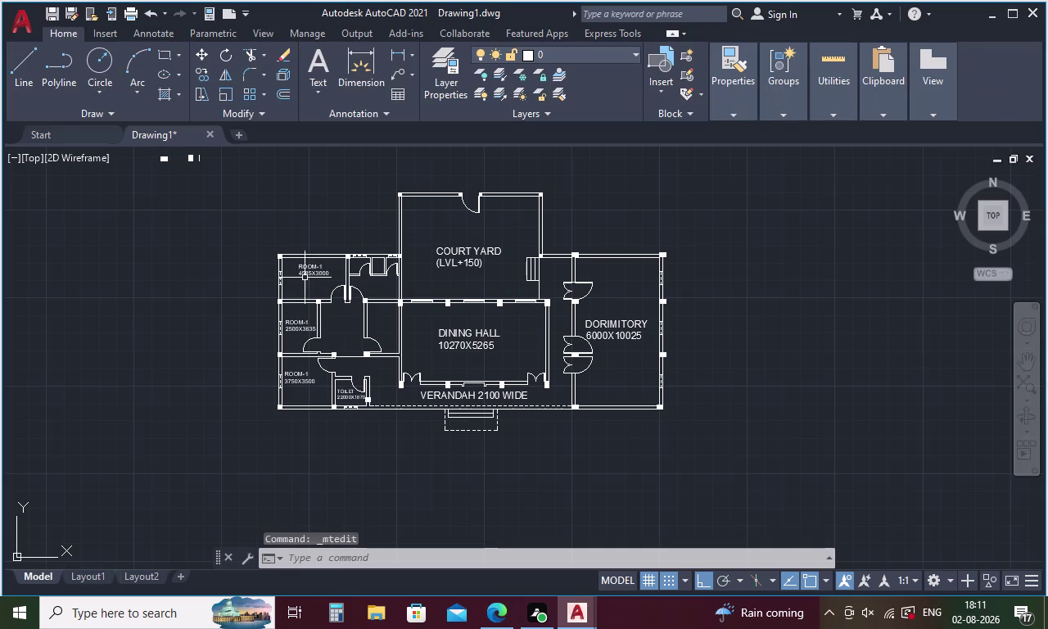
Change the new label's room number from ROOM-1 to ROOM-3.
double_click(317, 276)
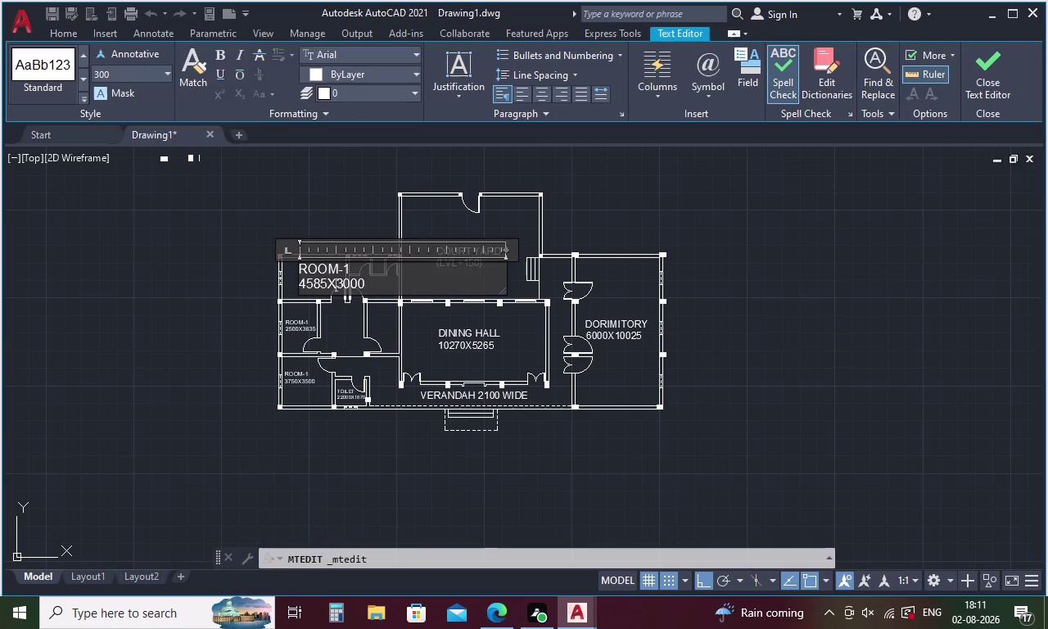
click(348, 267)
key(BackSpace)
key(3)
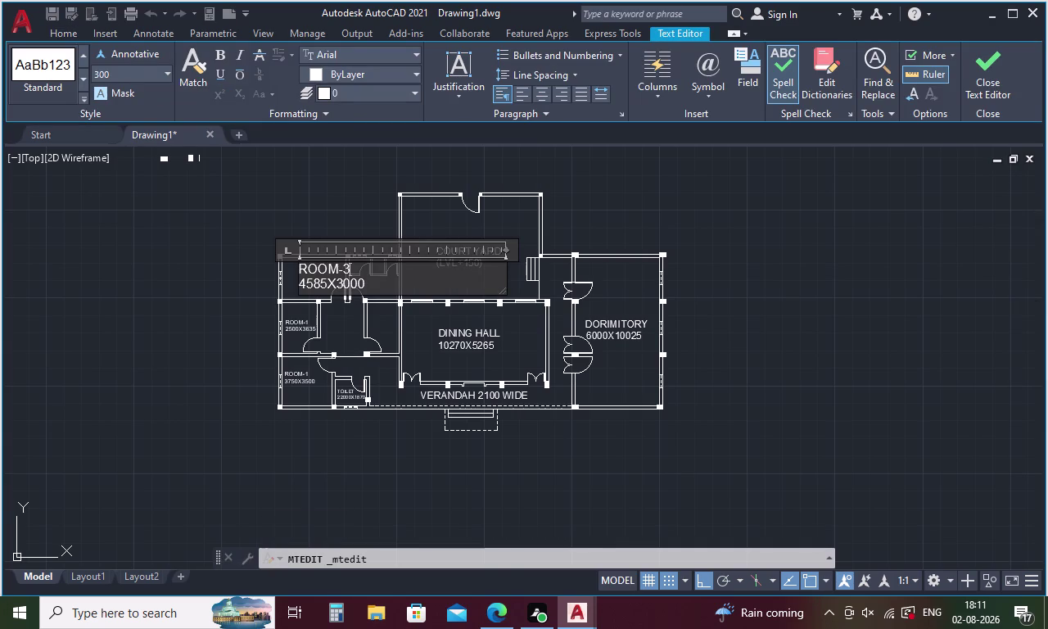
click(200, 274)
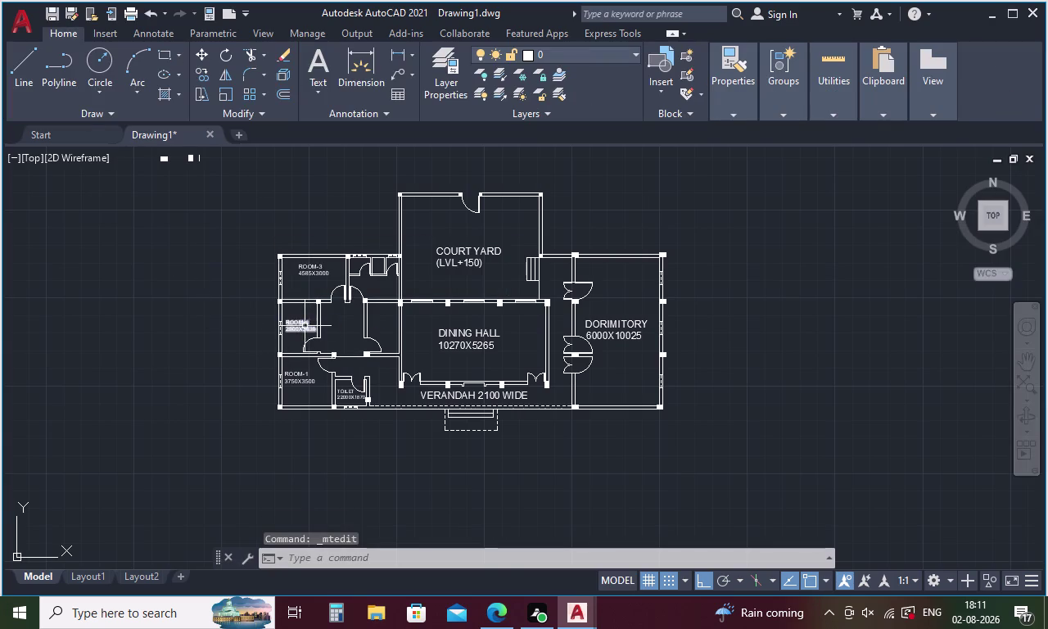
Edit the copied middle-left room label to read ROOM-2 2500X3635.
double_click(305, 326)
click(336, 323)
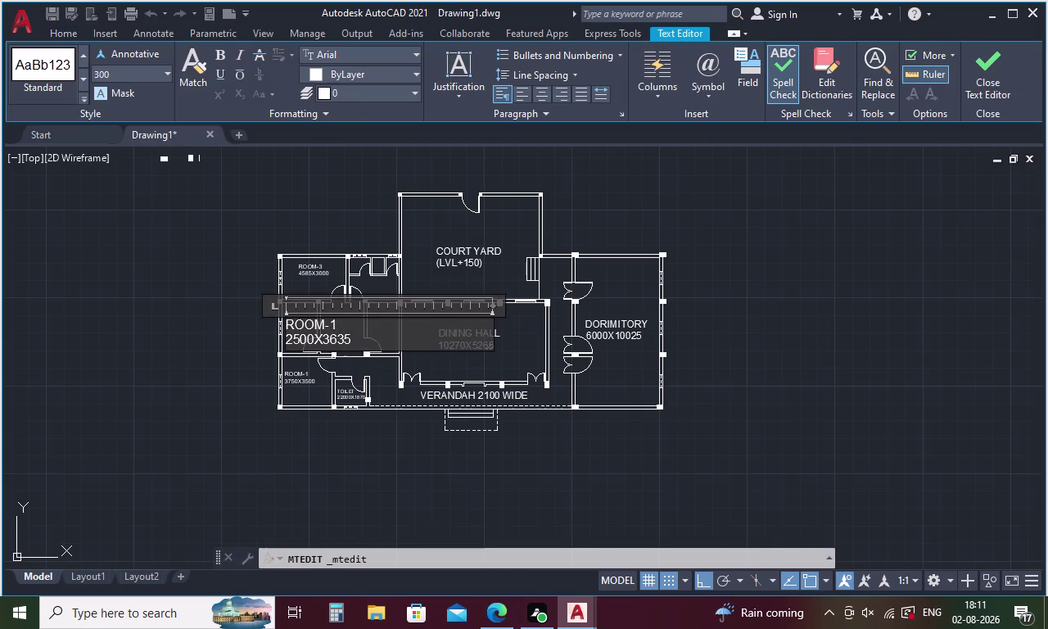
key(BackSpace)
key(2)
click(108, 376)
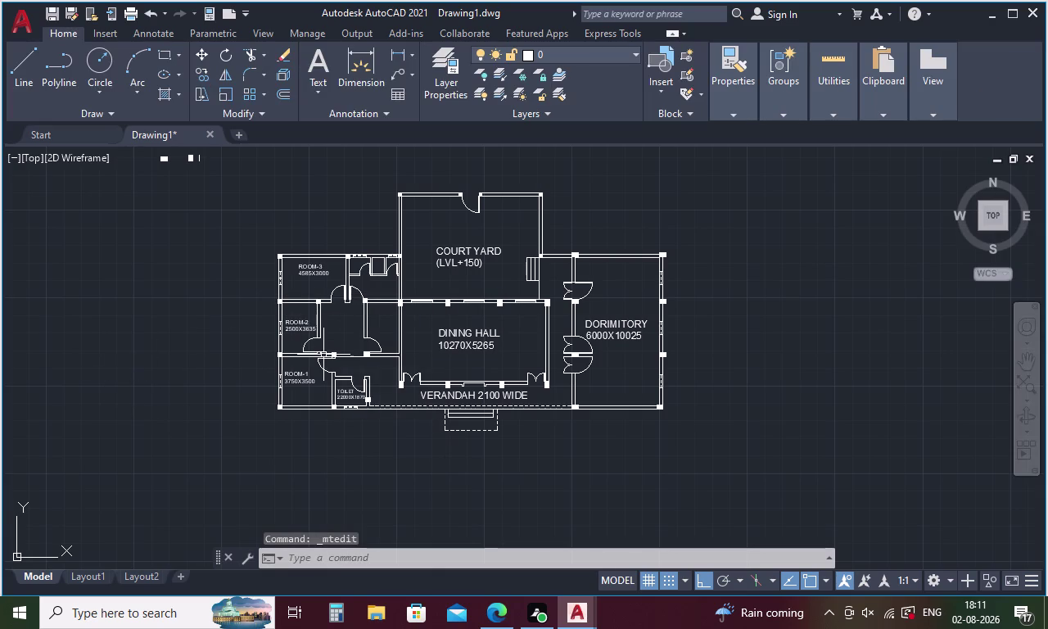
Paste another room label into the lobby and clear its old text.
key(ctrl+v)
click(328, 322)
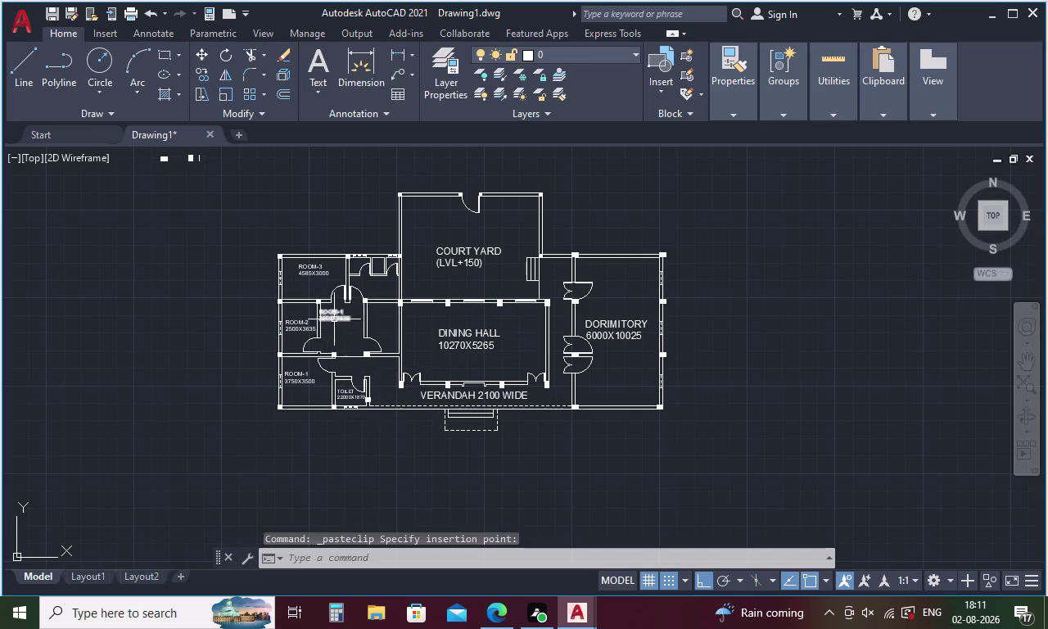
double_click(335, 319)
click(397, 331)
key(BackSpace)
key(BackSpace)
key(BackSpace)
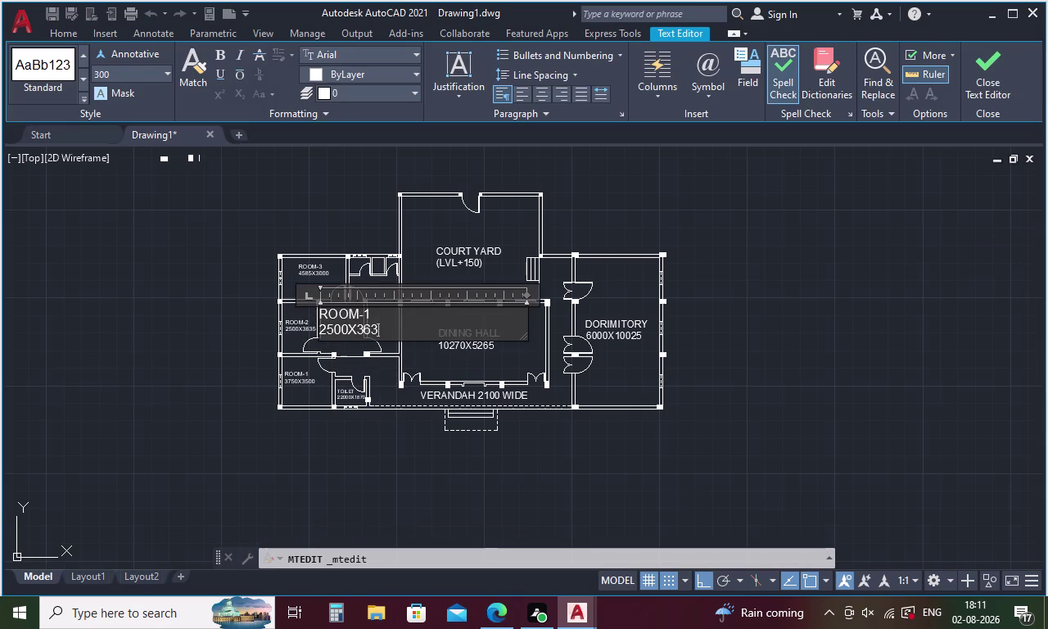
Retype the lobby label as LOBBY on one line and 3100X3635 below.
text(LO)
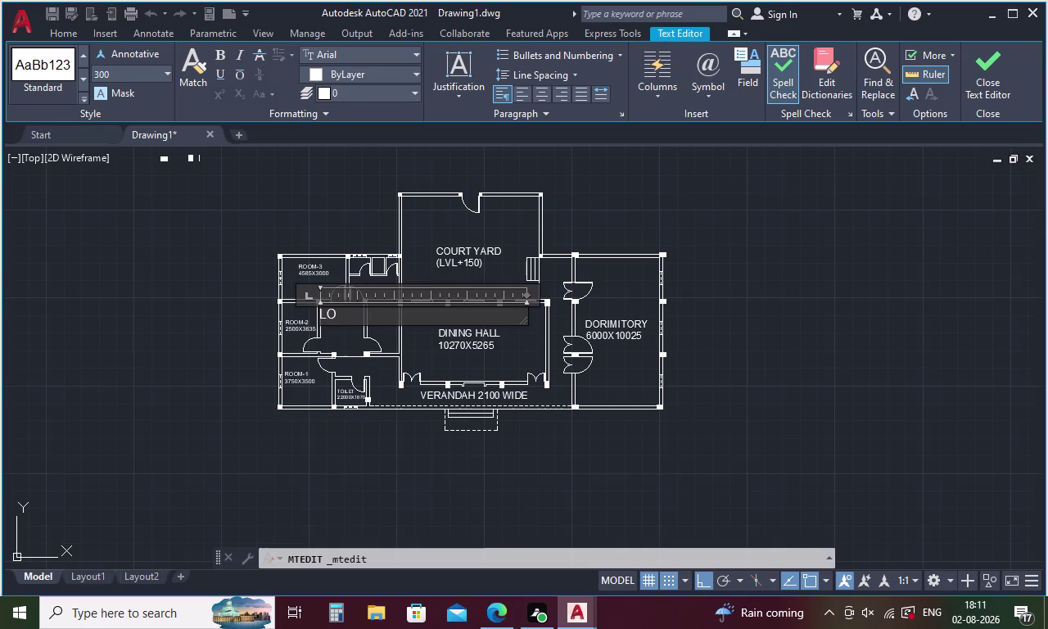
text(BBY)
key(Return)
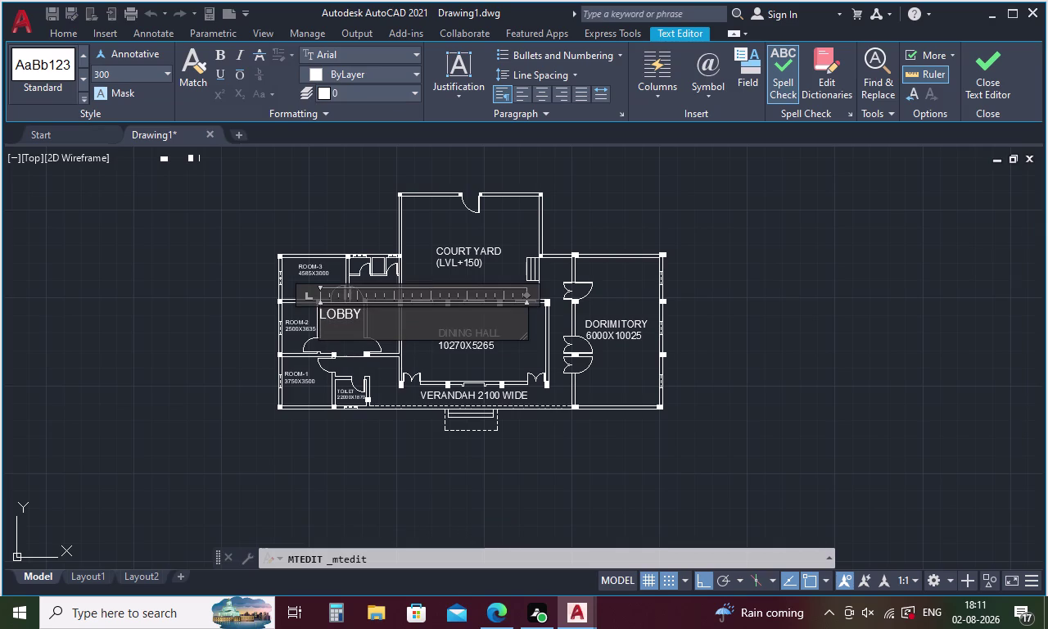
text(3100)
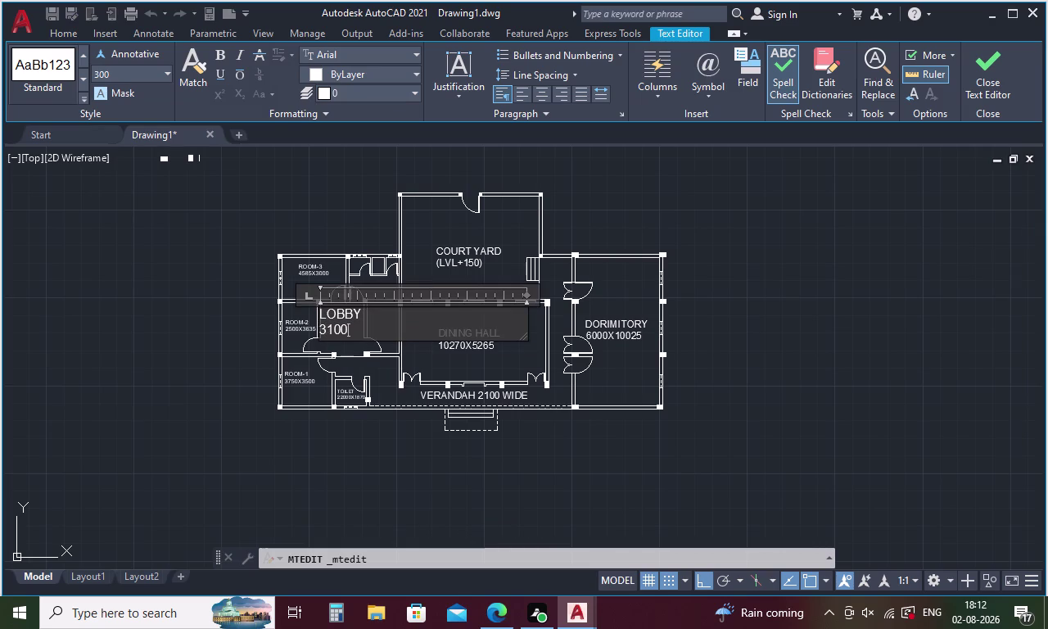
key(x)
text(36)
text(35)
click(169, 383)
Start moving the LOBBY label and pick its base point.
click(331, 319)
right_click(208, 344)
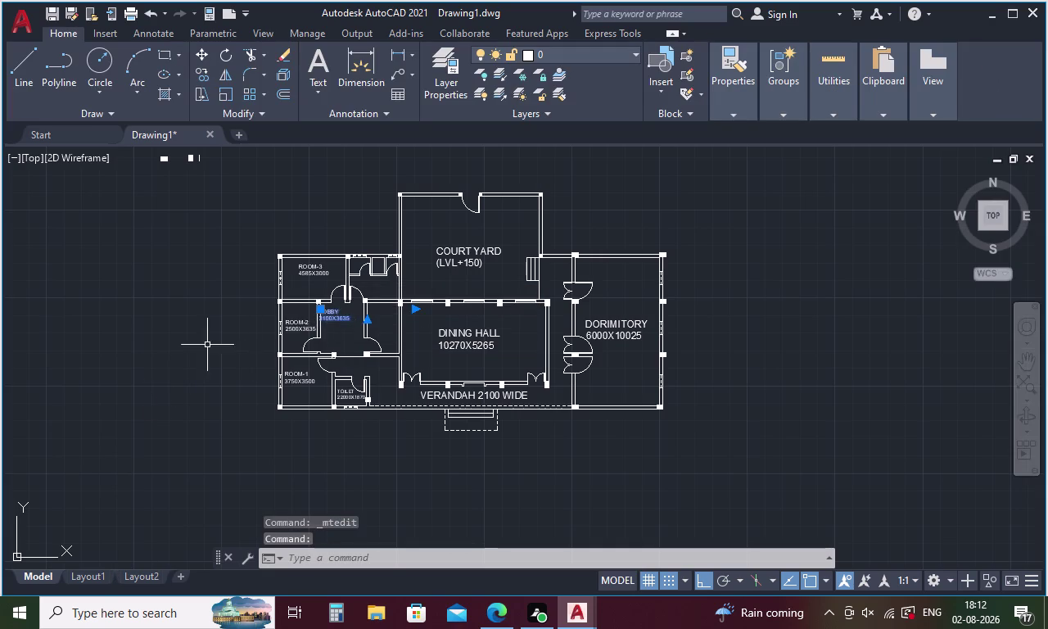
click(269, 317)
click(344, 318)
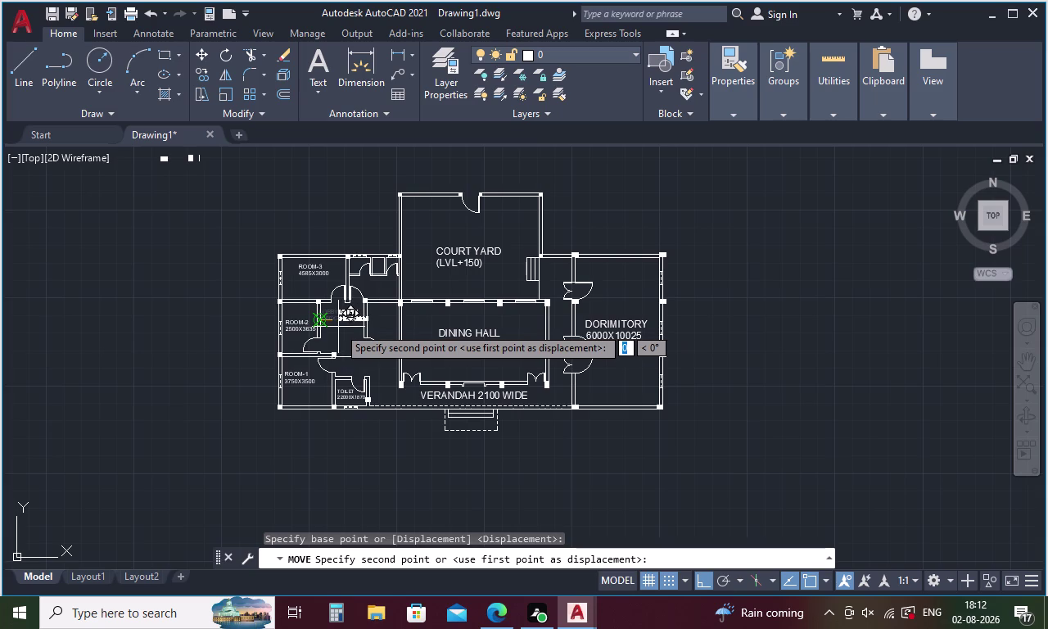
scroll(up, 3)
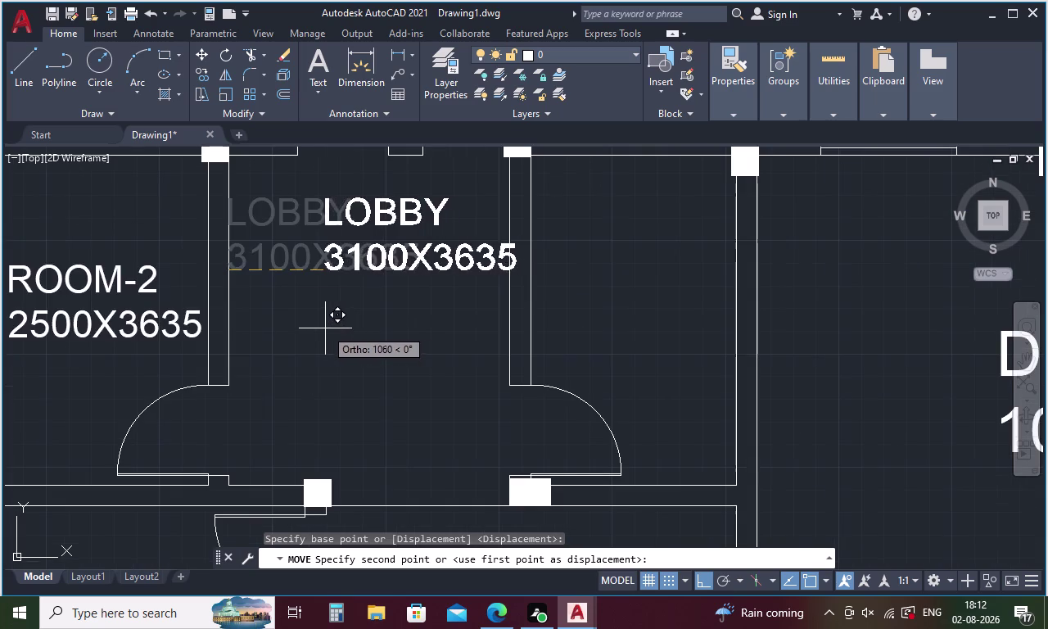
Drop LOBBY centred in the lobby and copy ROOM-2 into the room right of it.
click(298, 318)
scroll(down, 3)
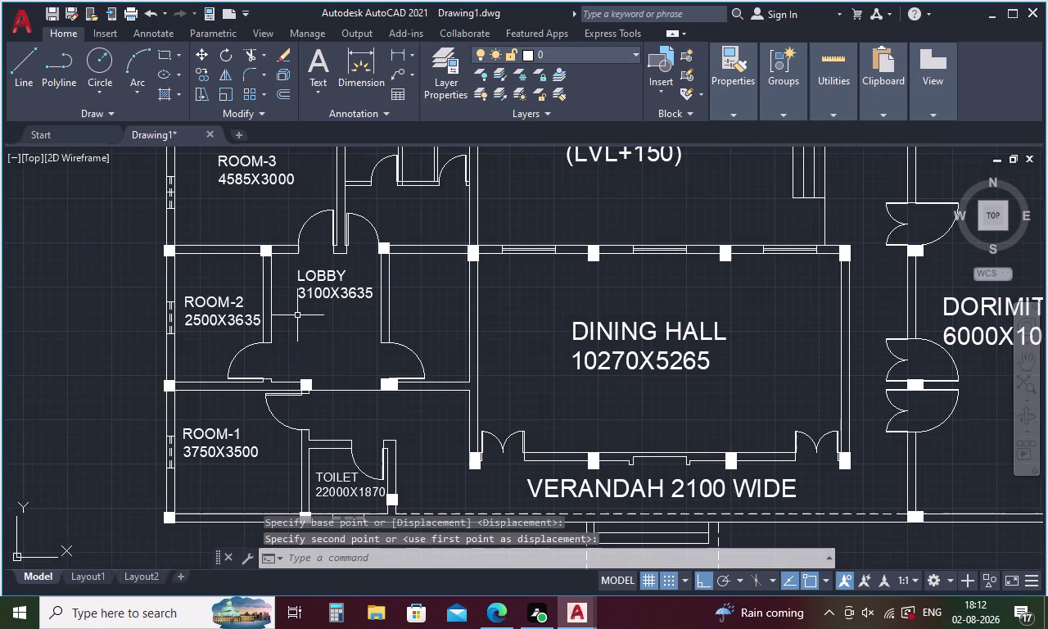
click(209, 320)
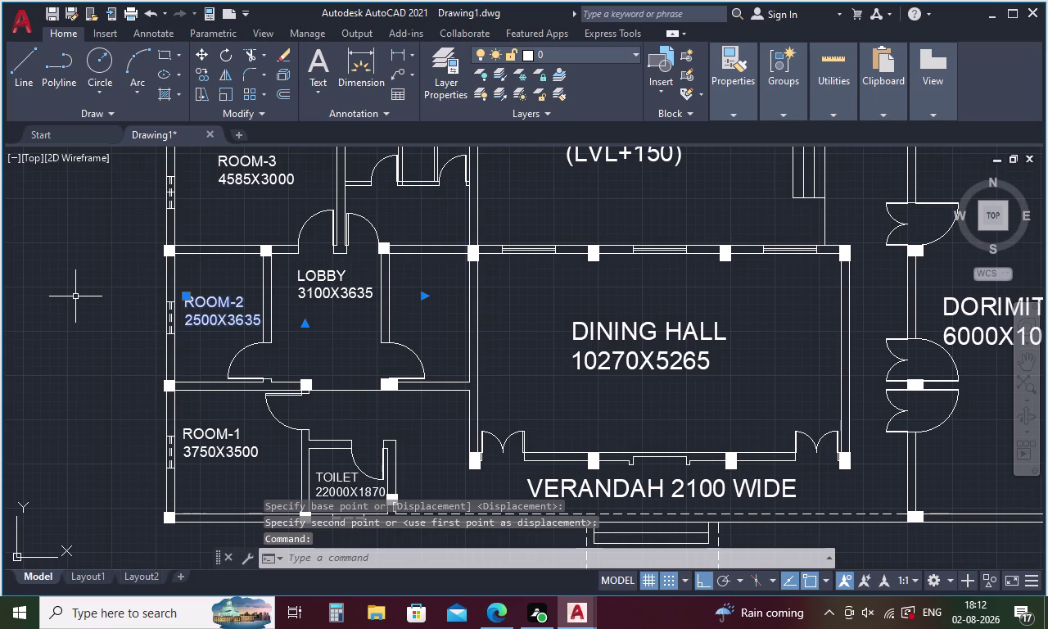
right_click(74, 295)
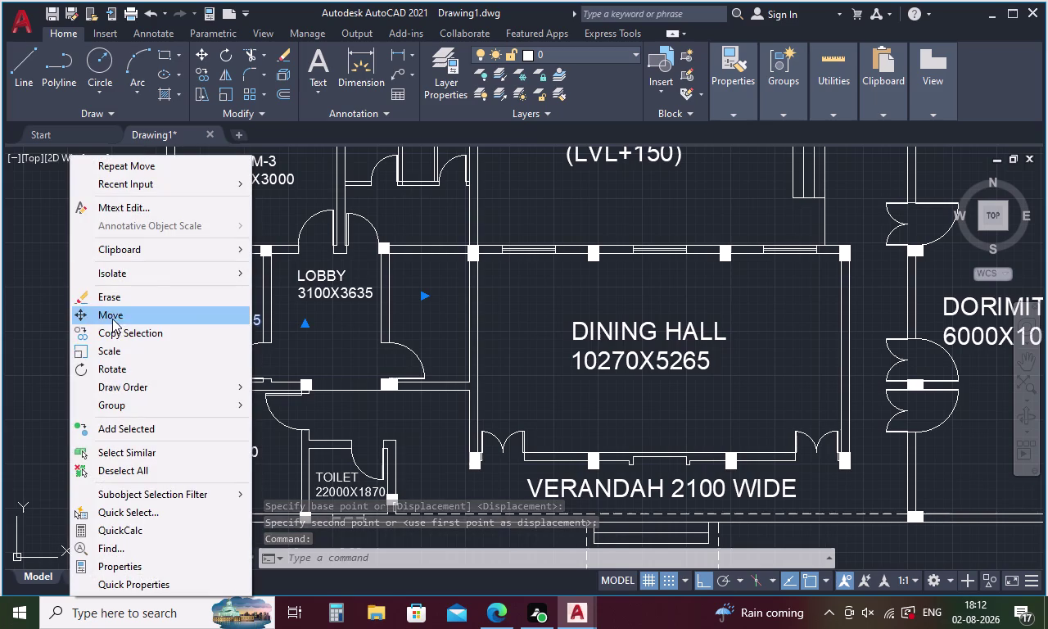
click(111, 335)
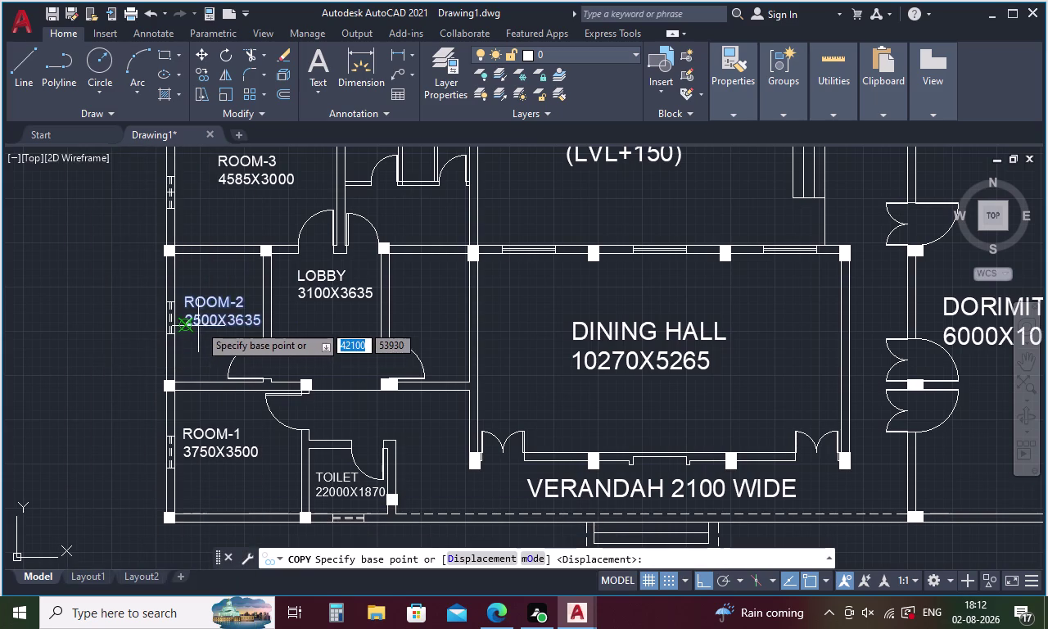
click(185, 325)
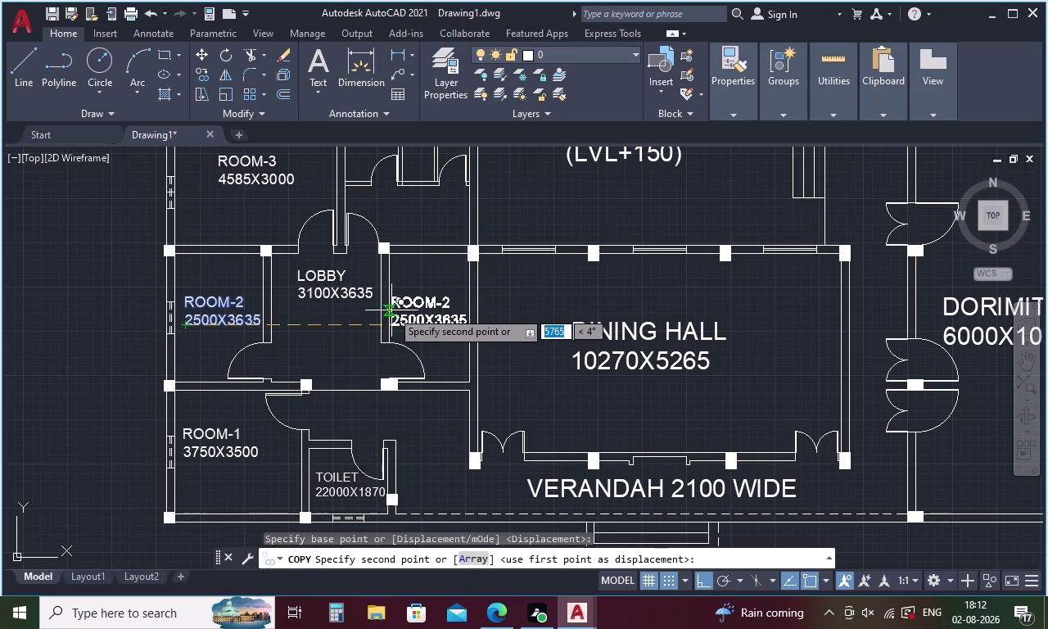
click(397, 307)
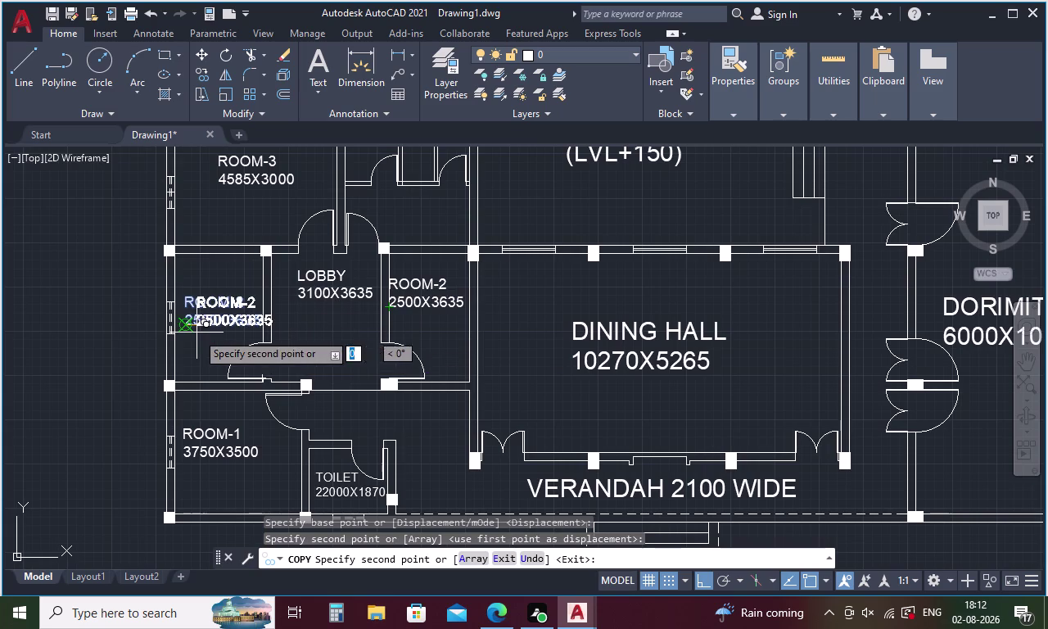
key(Escape)
Move the copied ROOM-2 label further right.
click(436, 300)
right_click(388, 310)
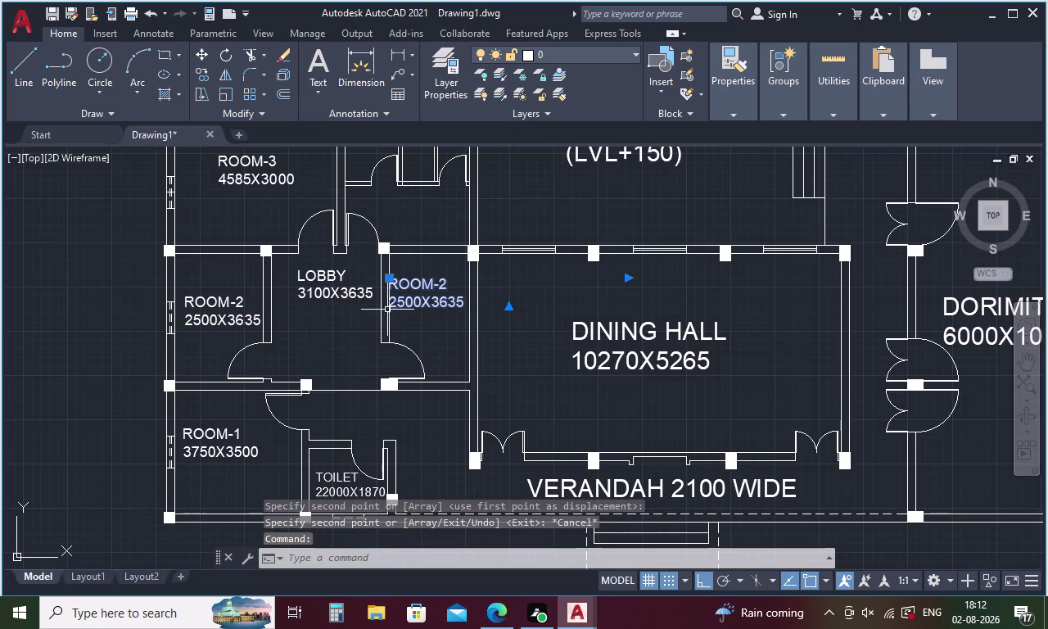
click(441, 314)
click(424, 304)
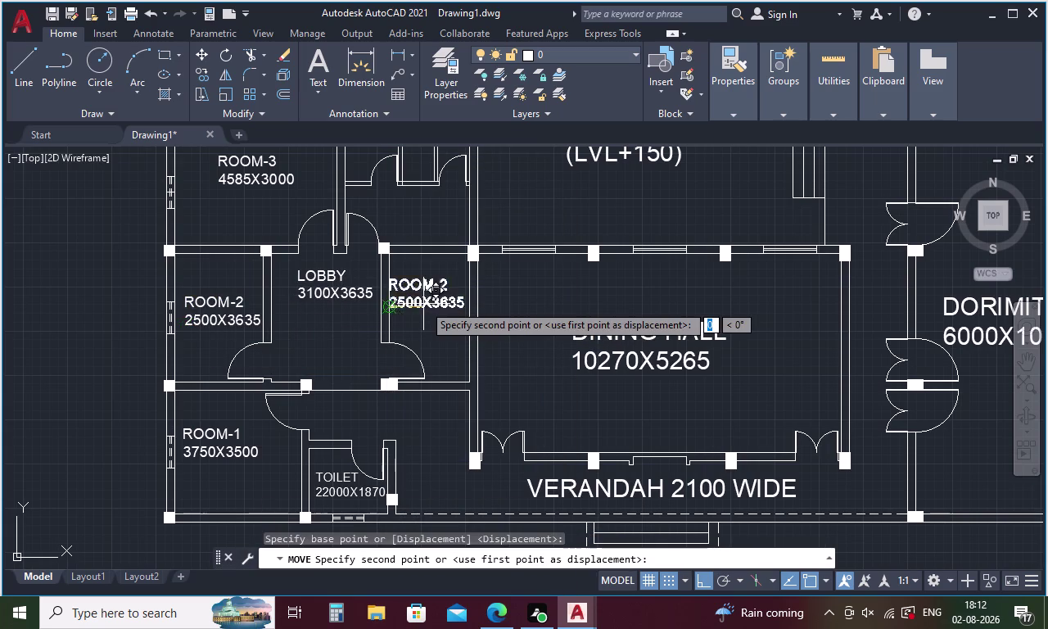
scroll(up, 3)
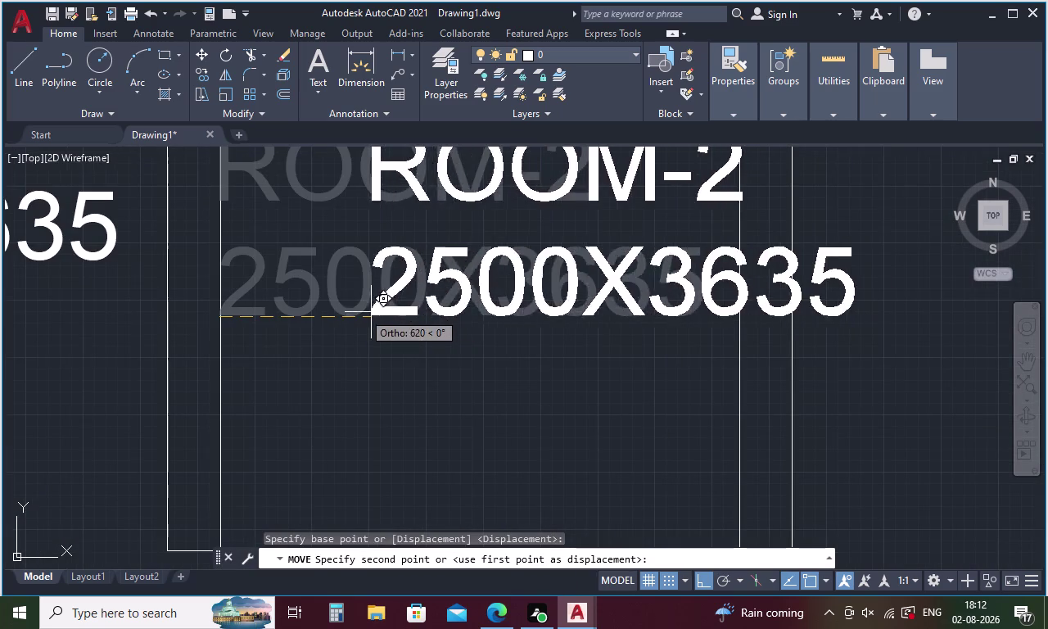
click(249, 324)
Reselect the copied ROOM-2 label and lower it within its room.
click(269, 311)
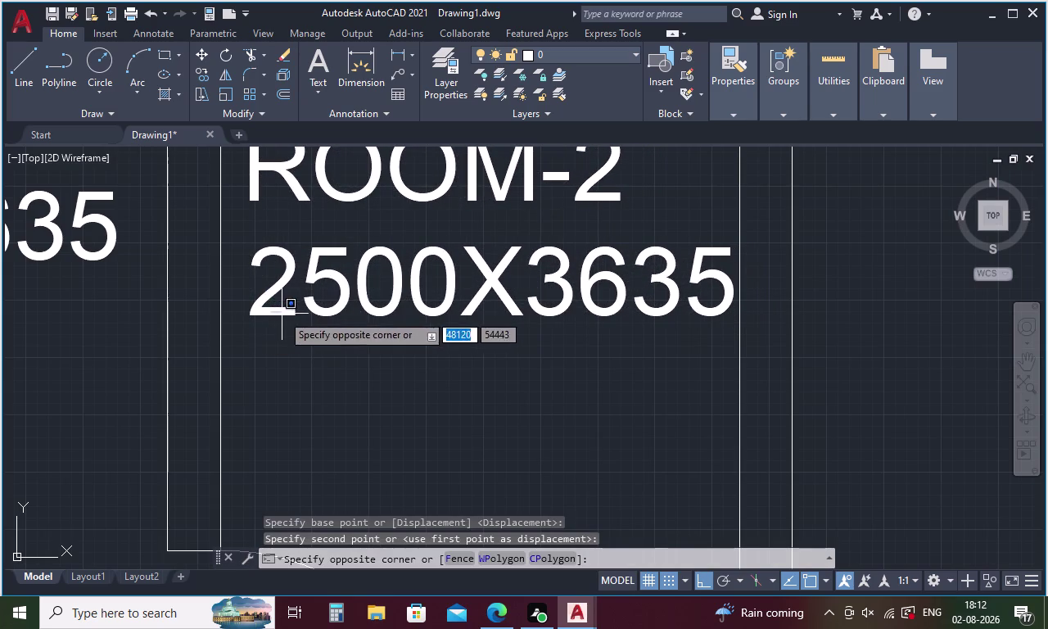
click(283, 296)
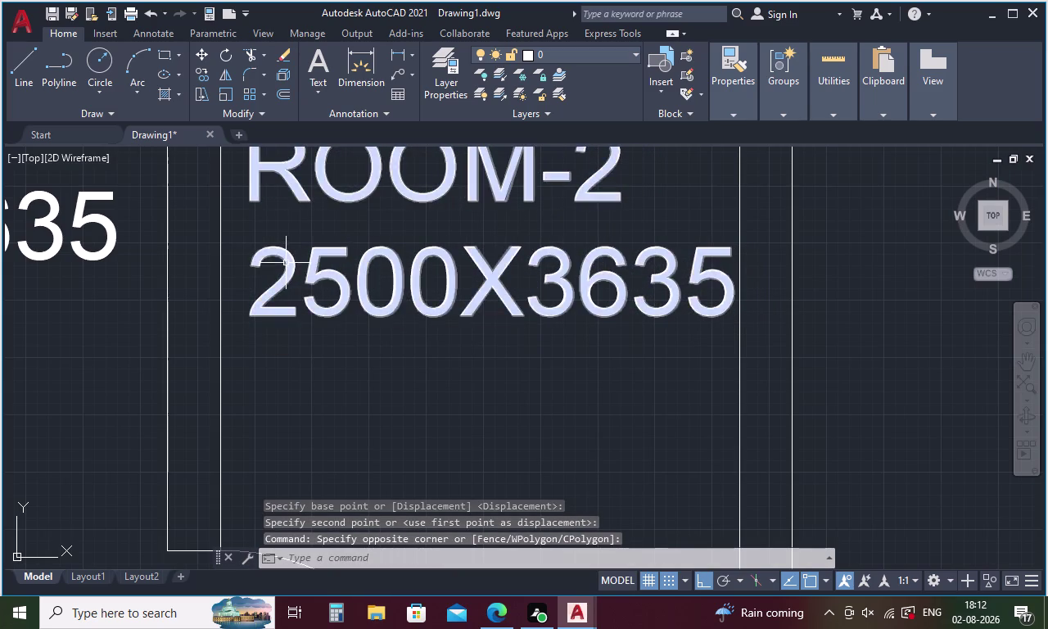
click(286, 263)
right_click(314, 346)
click(338, 310)
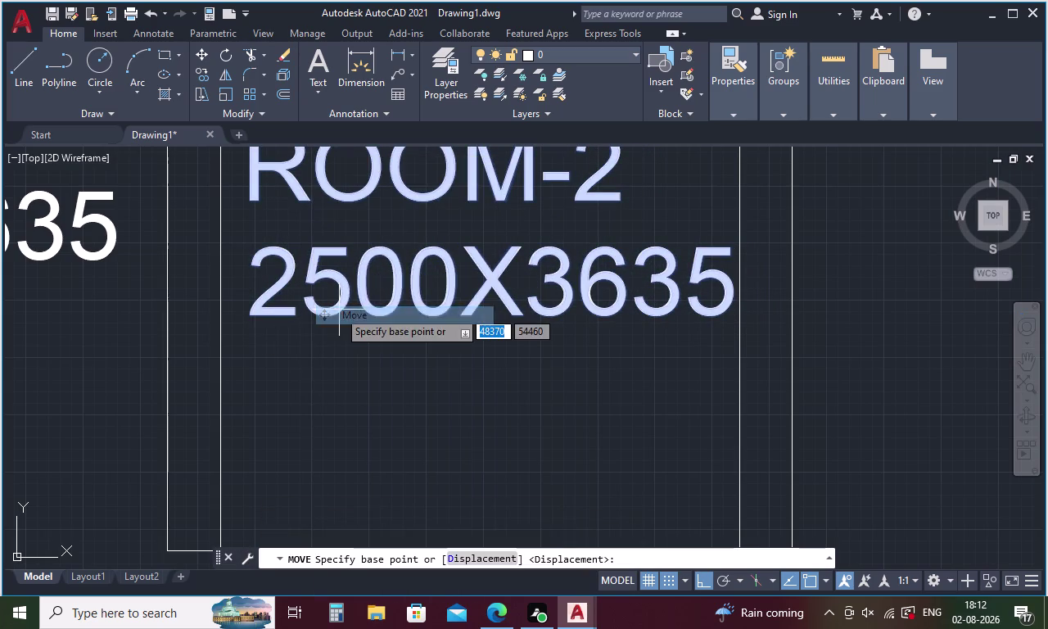
click(341, 305)
click(344, 383)
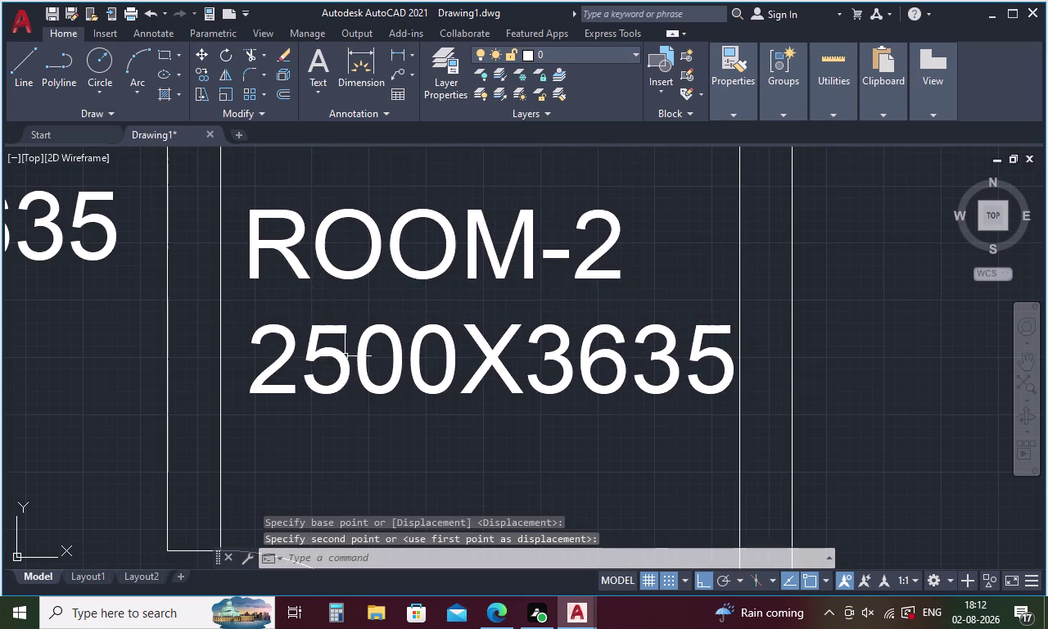
scroll(down, 3)
scroll(down, 3)
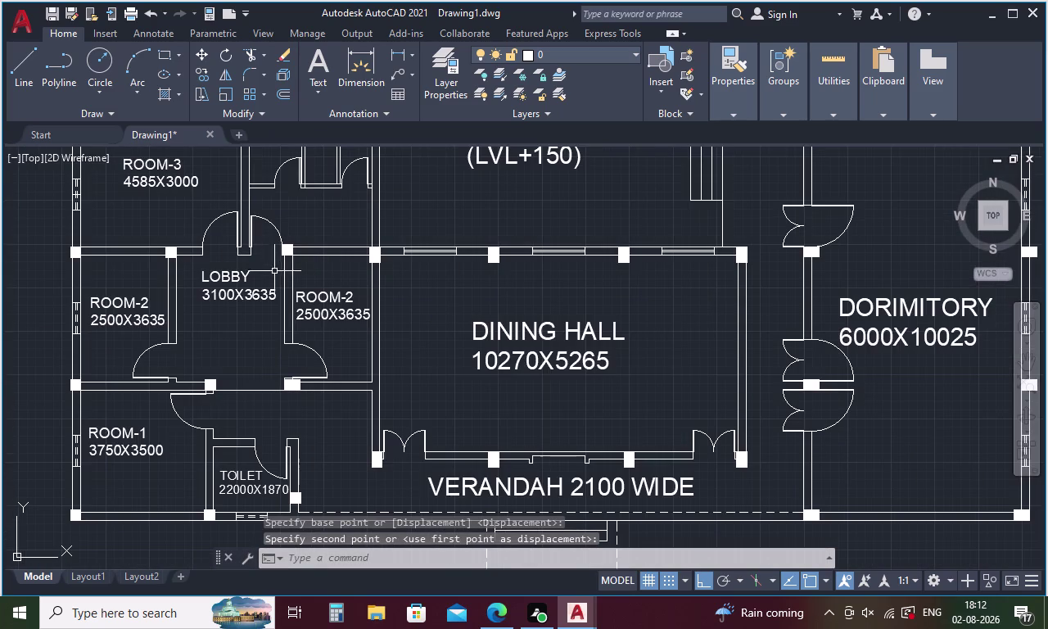
middle_drag(272, 277, 283, 357)
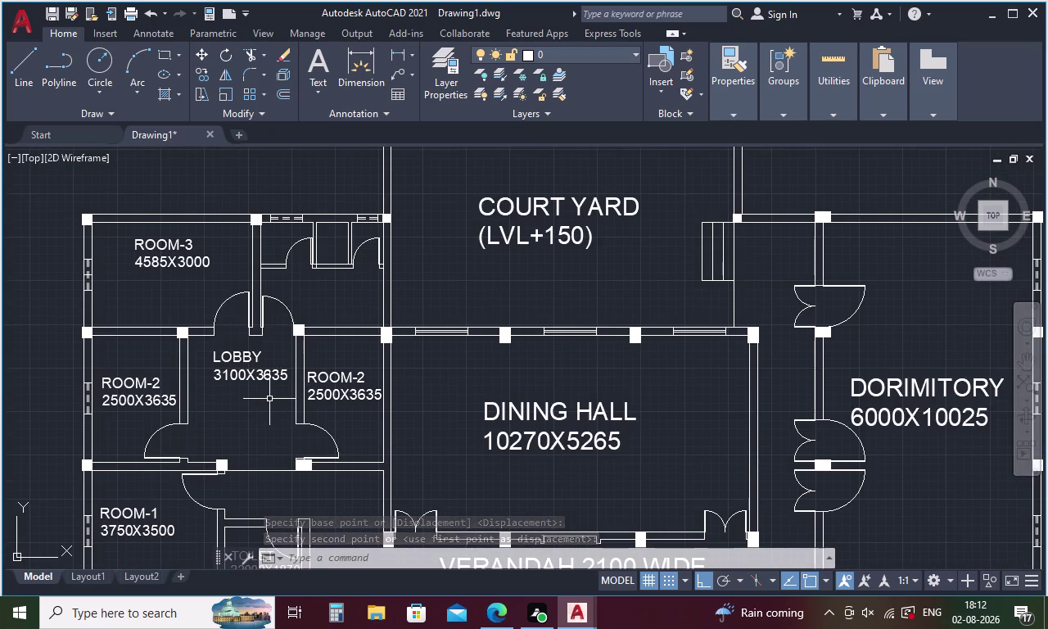
middle_drag(269, 399, 253, 330)
Copy the TOILET label and paste it into the small room beside ROOM-3.
click(232, 496)
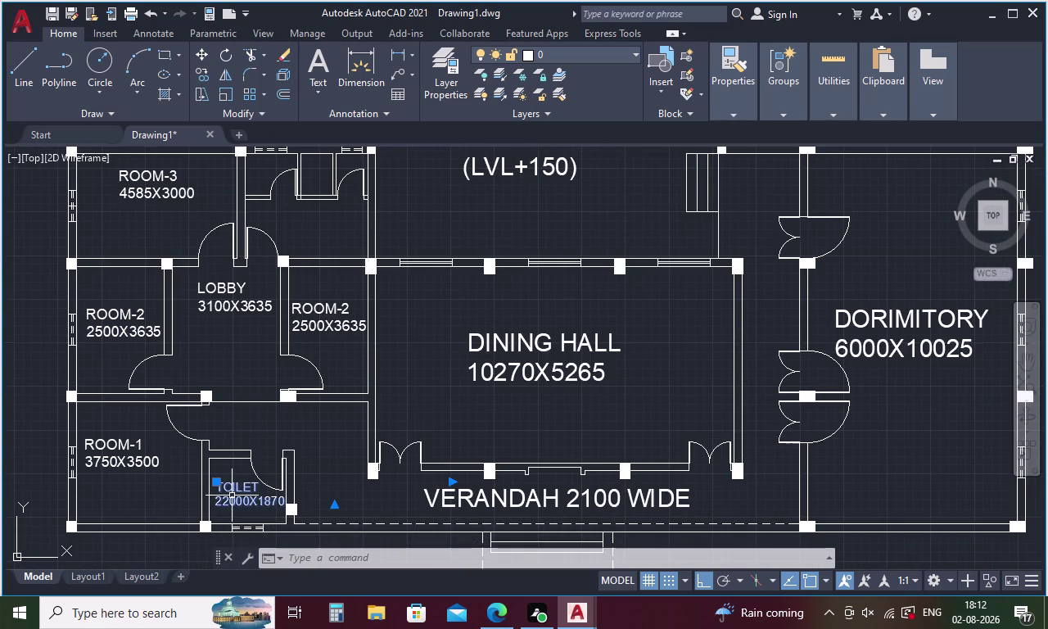
key(ctrl+c)
key(ctrl+v)
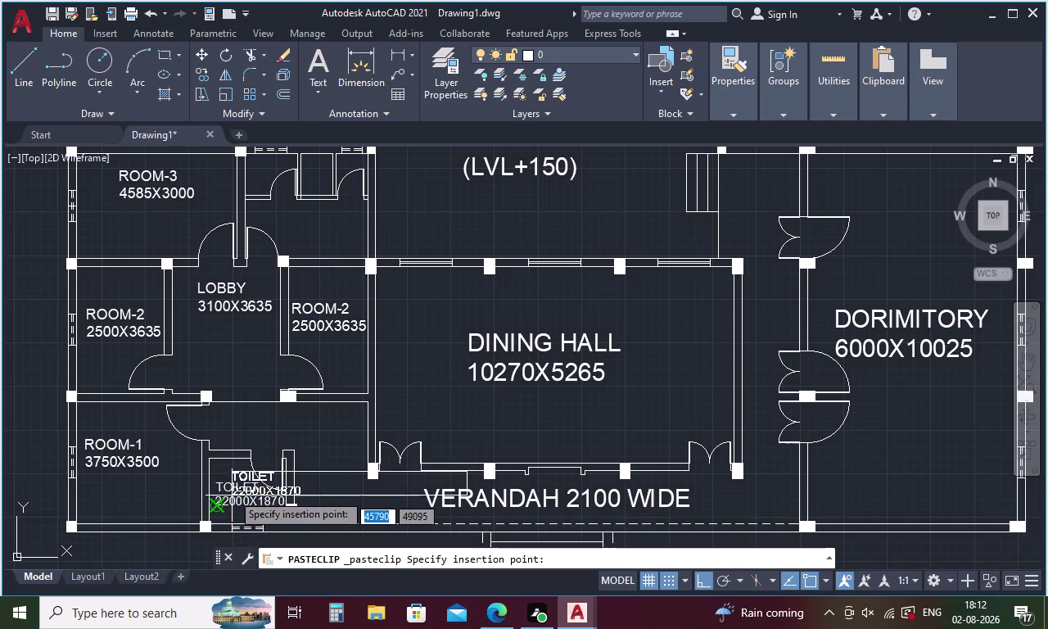
click(281, 234)
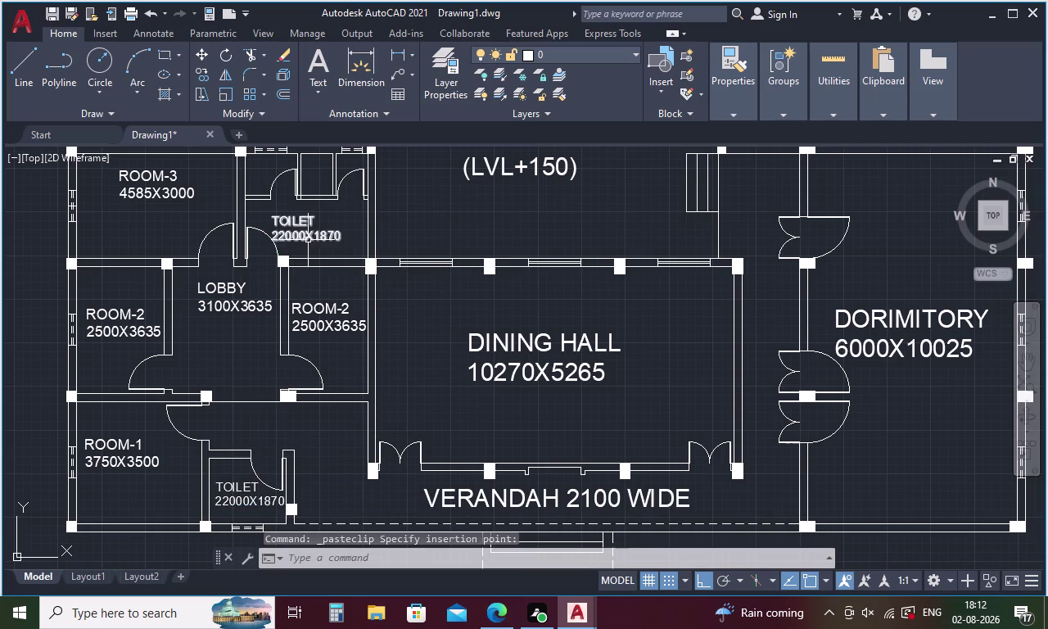
Replace the pasted label's dimensions with 3515X3000.
double_click(308, 237)
click(343, 239)
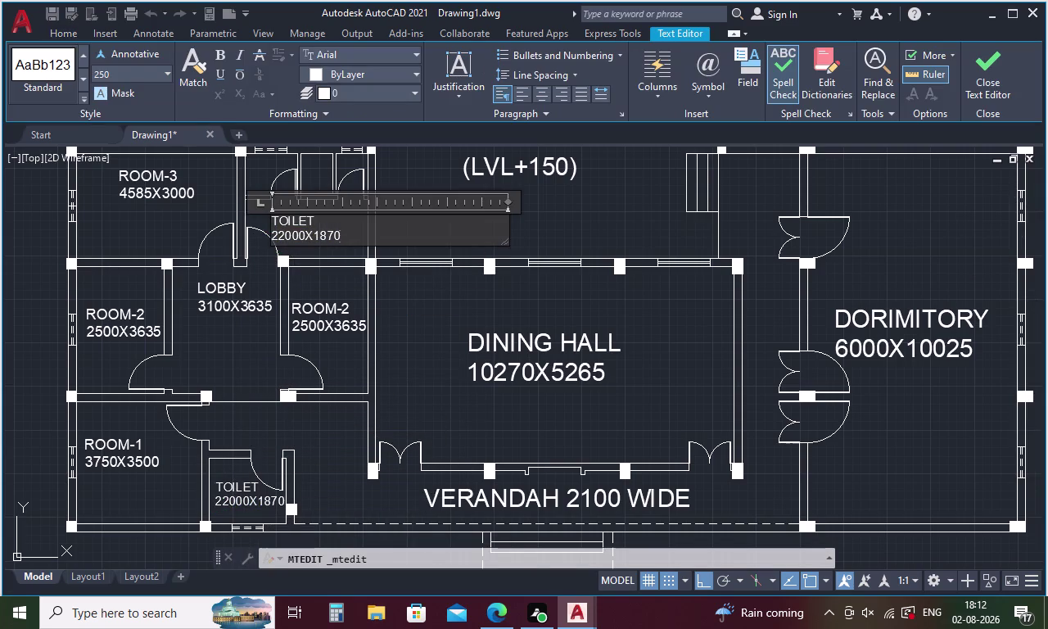
key(BackSpace)
key(BackSpace)
key(BackSpace)
key(BackSpace)
key(BackSpace)
key(BackSpace)
key(BackSpace)
key(BackSpace)
key(BackSpace)
key(BackSpace)
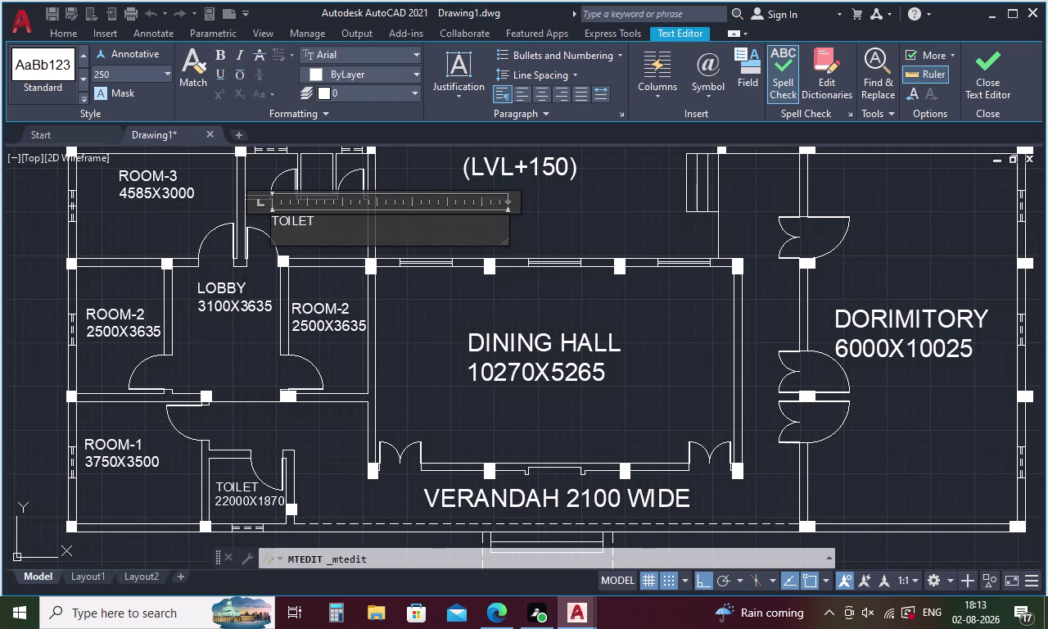
text(3515)
key(x)
text(3000)
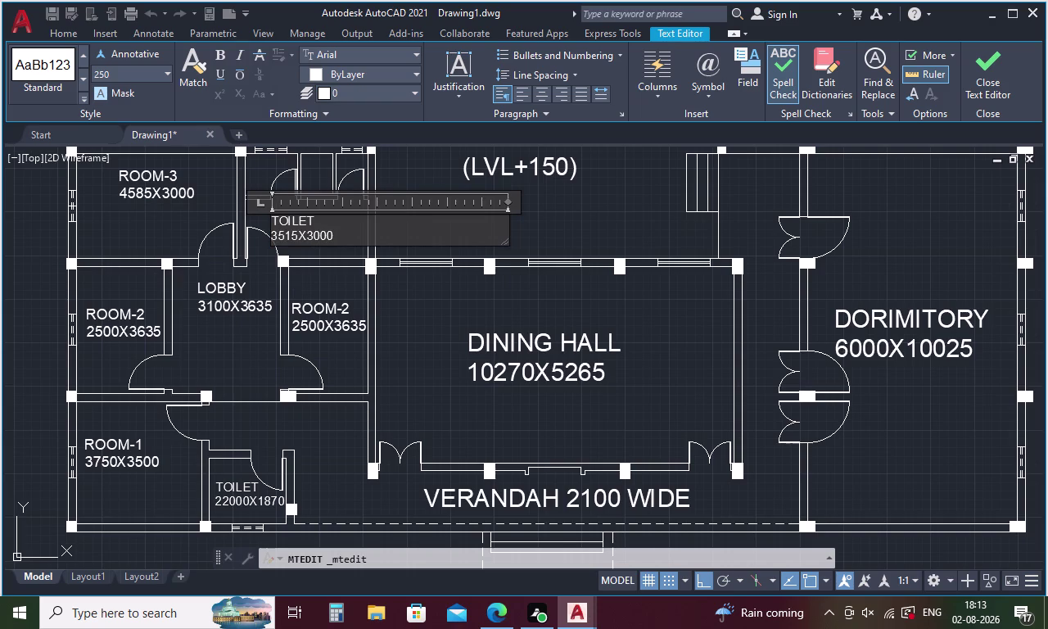
click(400, 235)
Move the TOILET 3515X3000 label to a new spot in the toilet.
click(613, 227)
click(325, 236)
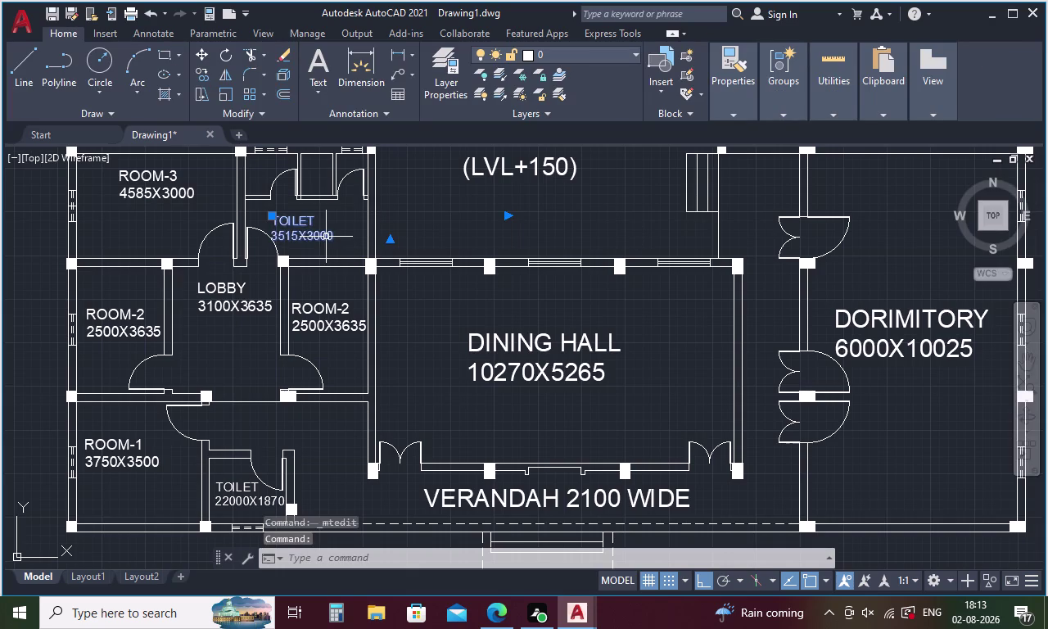
right_click(273, 220)
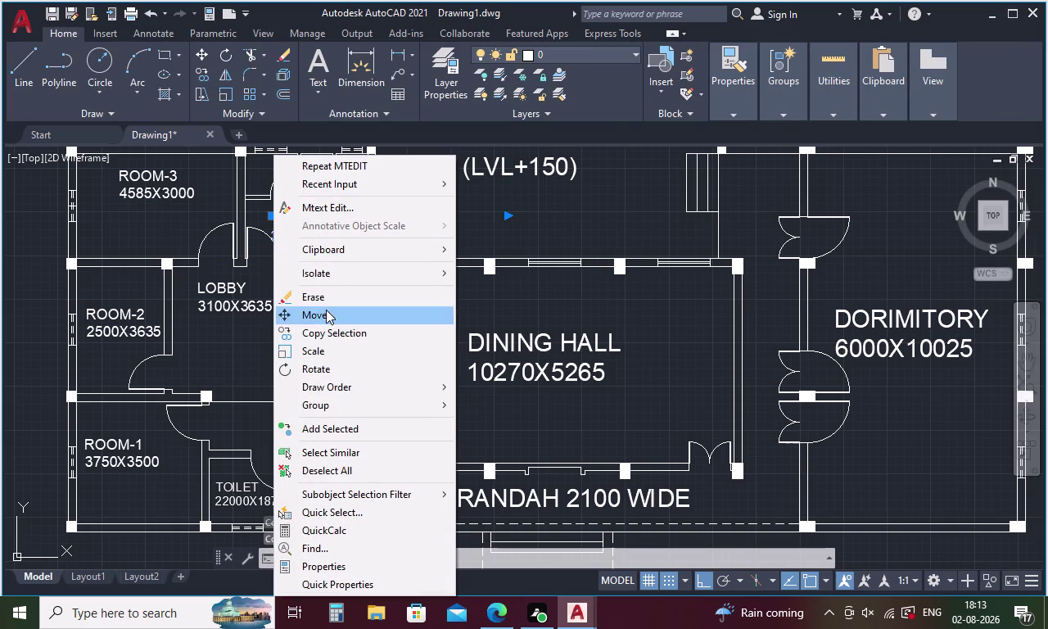
click(326, 310)
click(274, 231)
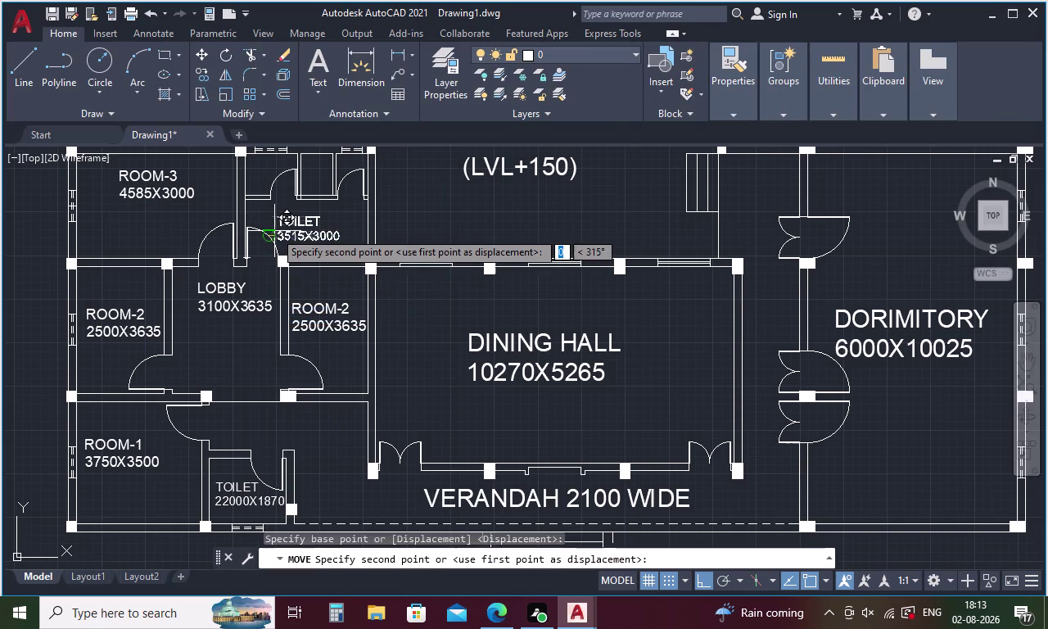
click(280, 236)
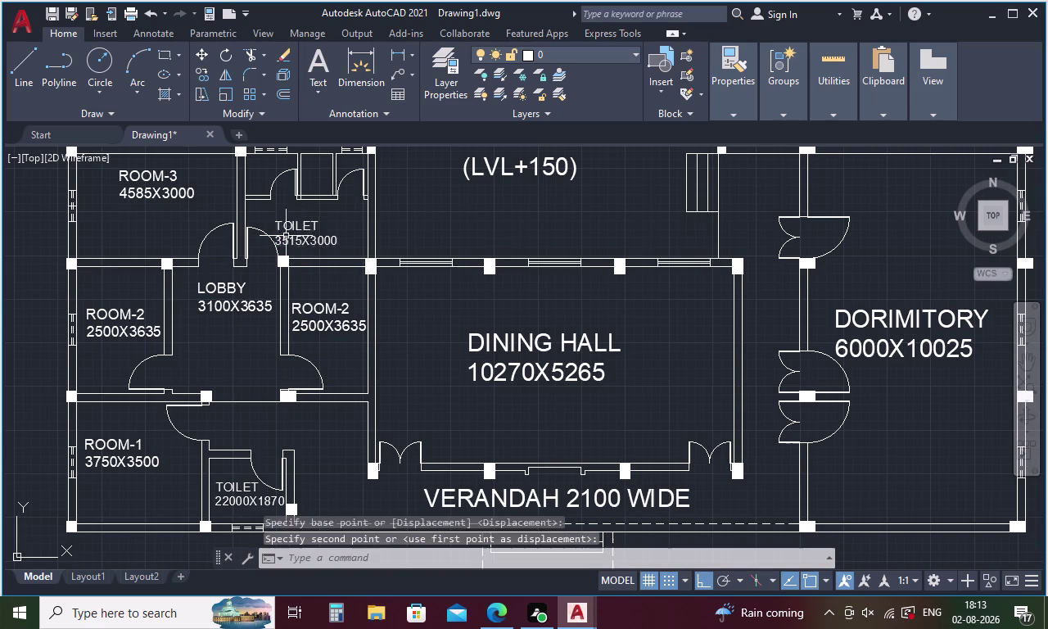
Move the toilet label again, further right inside the toilet.
click(300, 242)
right_click(300, 241)
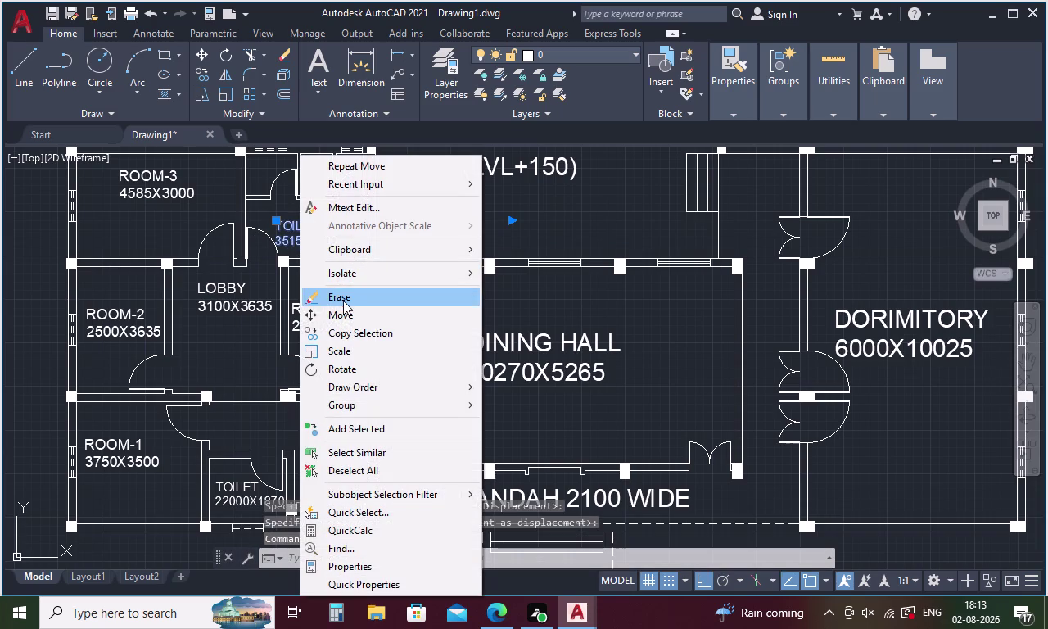
click(347, 314)
click(311, 240)
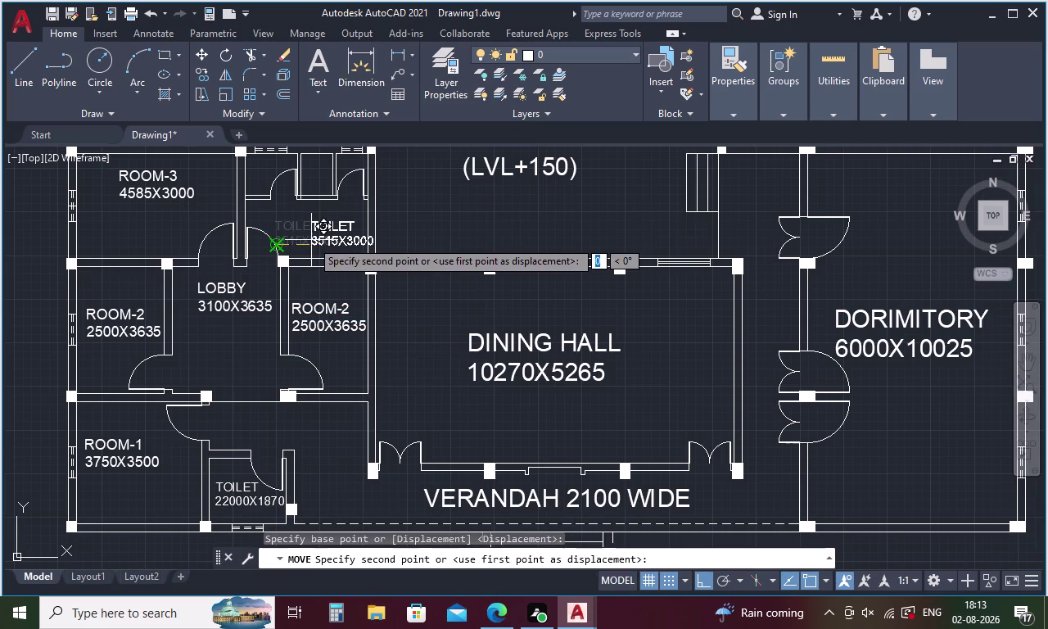
scroll(up, 3)
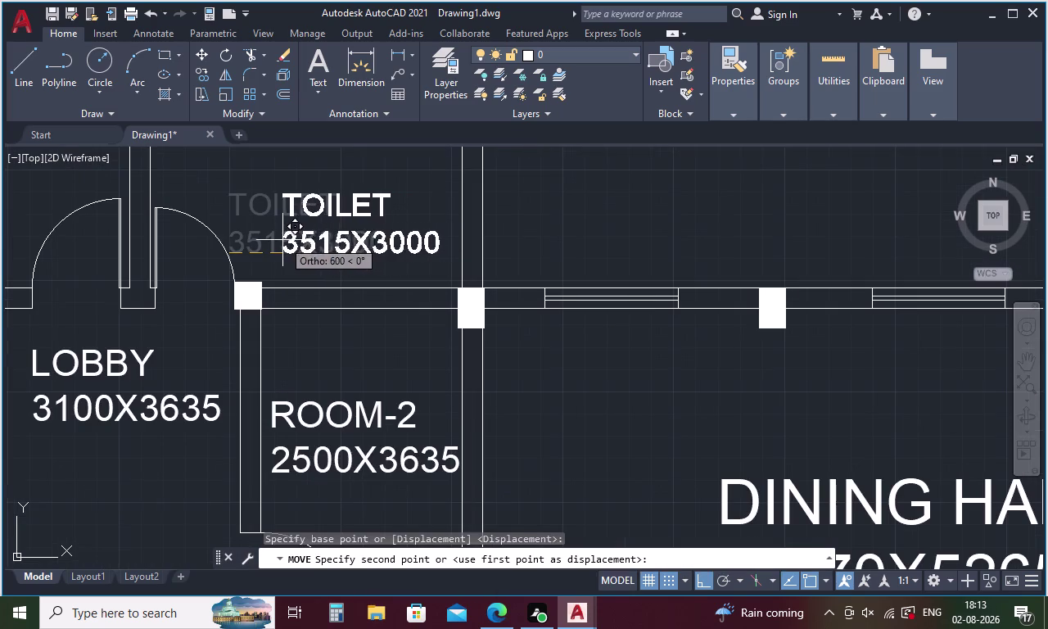
click(281, 240)
scroll(down, 3)
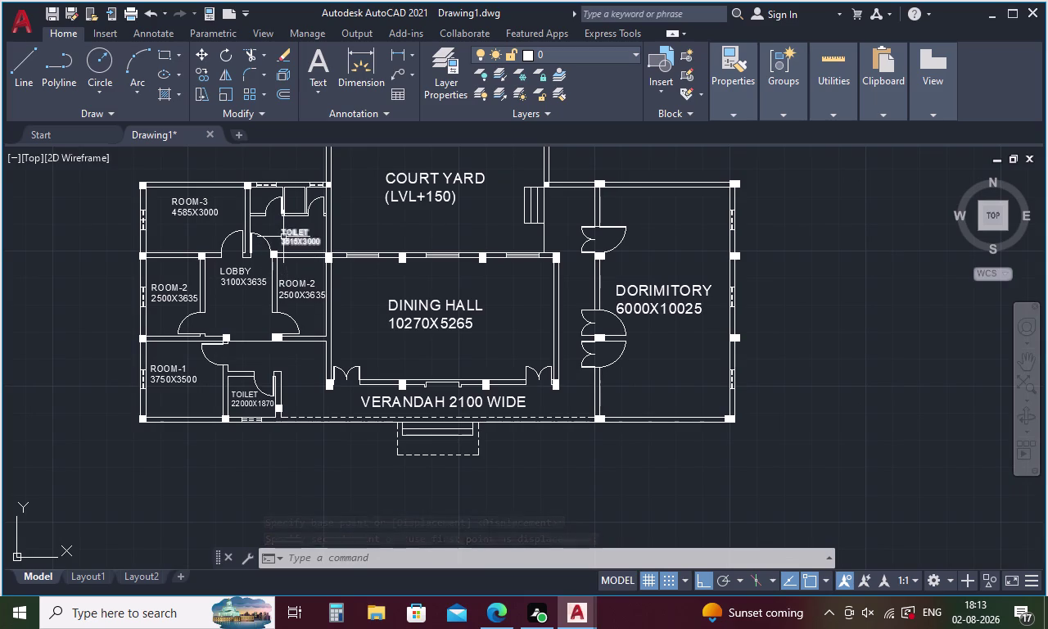
Trim the extra wall lines below the left toilet door with TR.
middle_drag(270, 226, 298, 337)
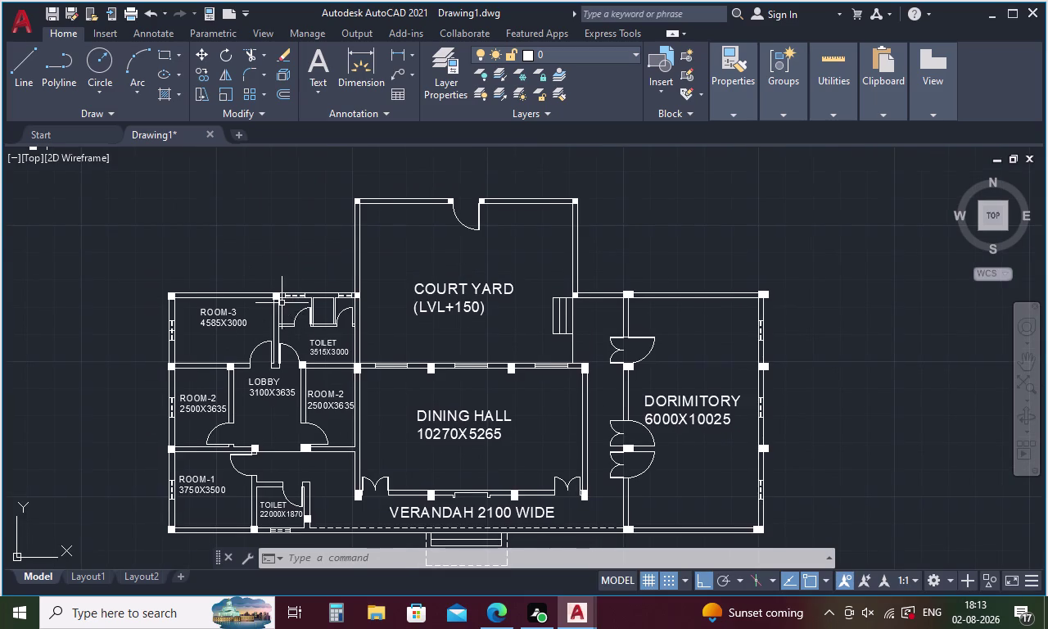
scroll(up, 3)
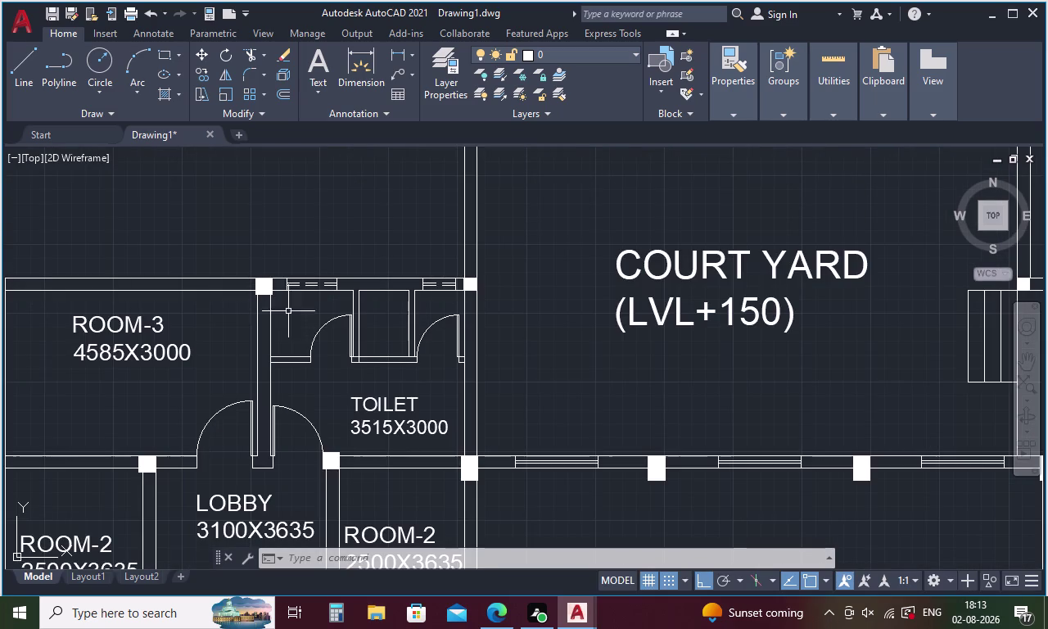
key(Escape)
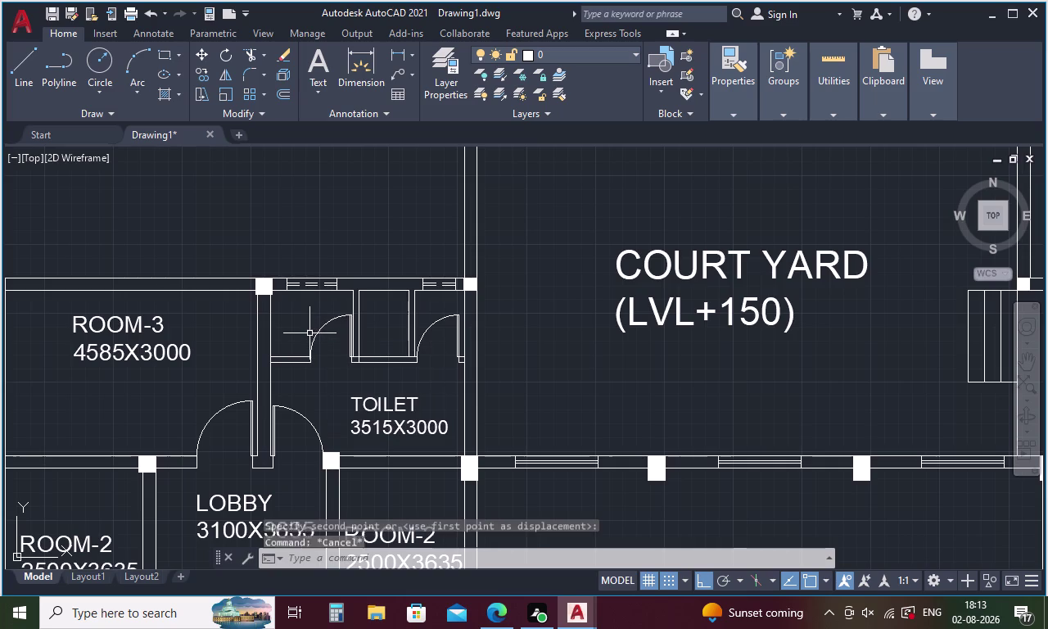
text(TR)
key(space)
key(space)
drag(379, 347, 385, 365)
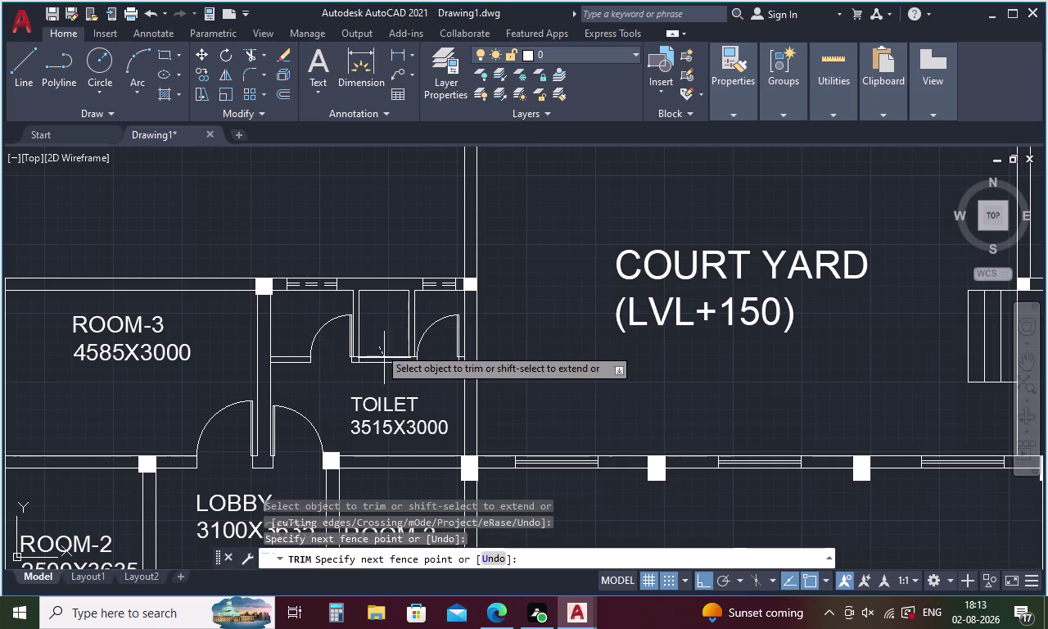
drag(384, 365, 385, 369)
scroll(up, 3)
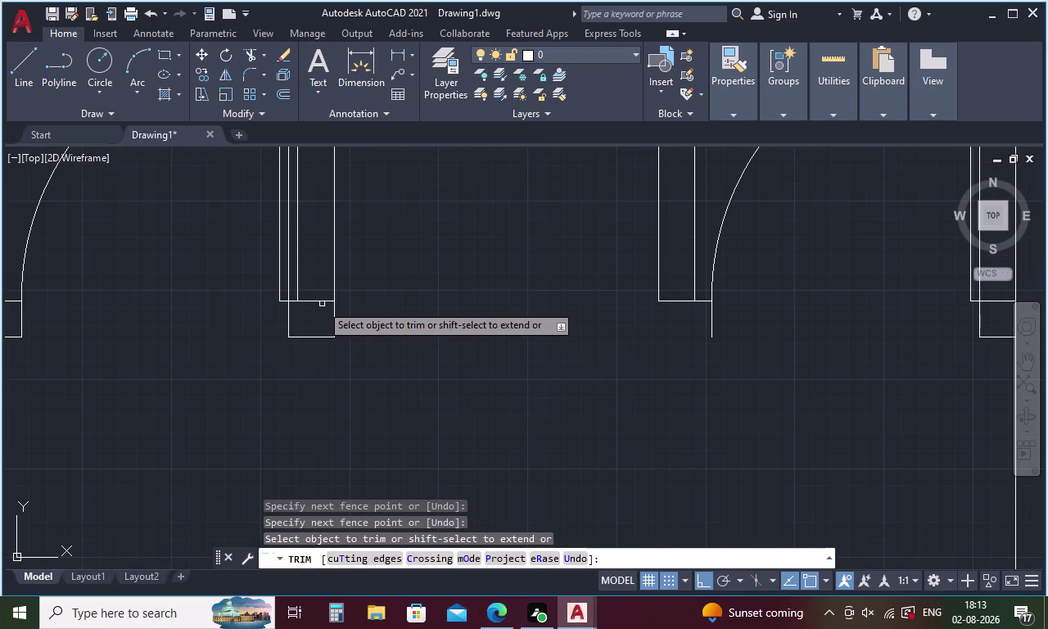
click(320, 303)
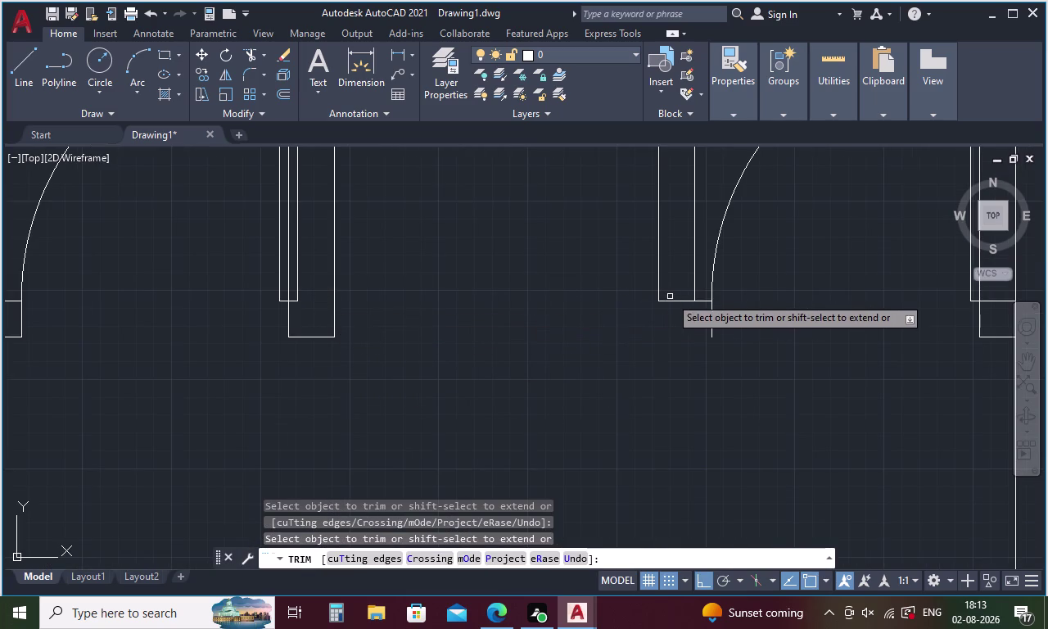
scroll(down, 3)
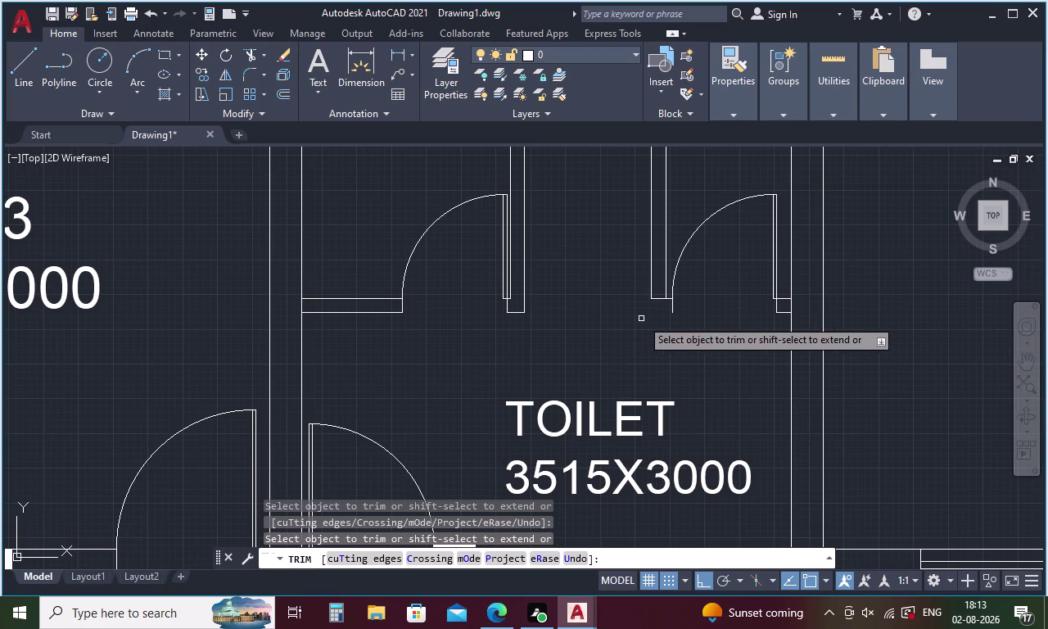
key(Escape)
Start, then cancel, a stray LINE and an EXTEND command near the right door.
key(l)
key(Return)
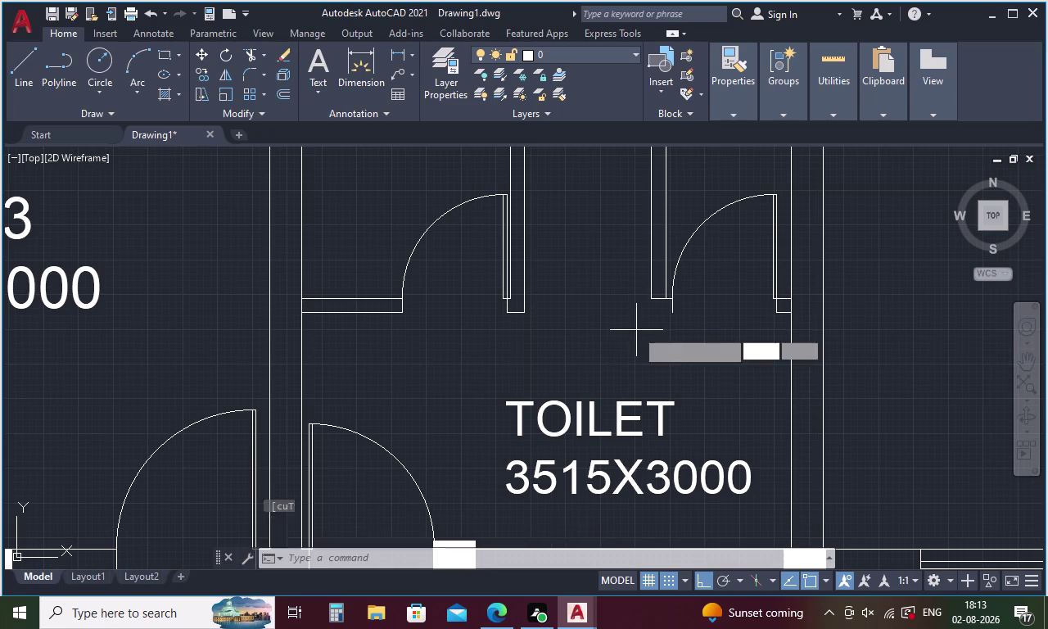
click(668, 314)
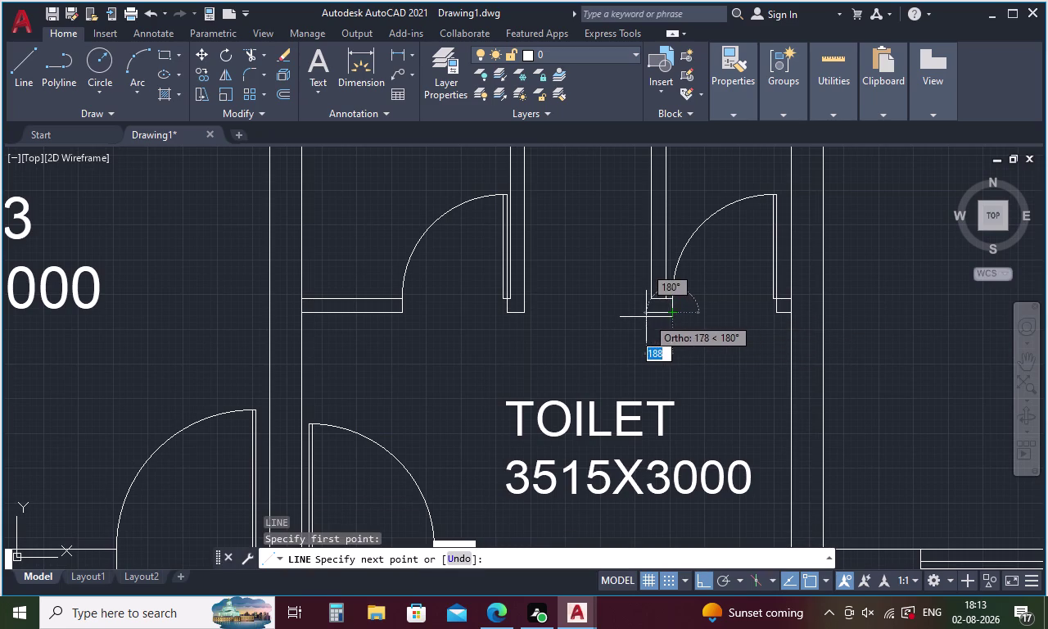
click(647, 317)
key(Escape)
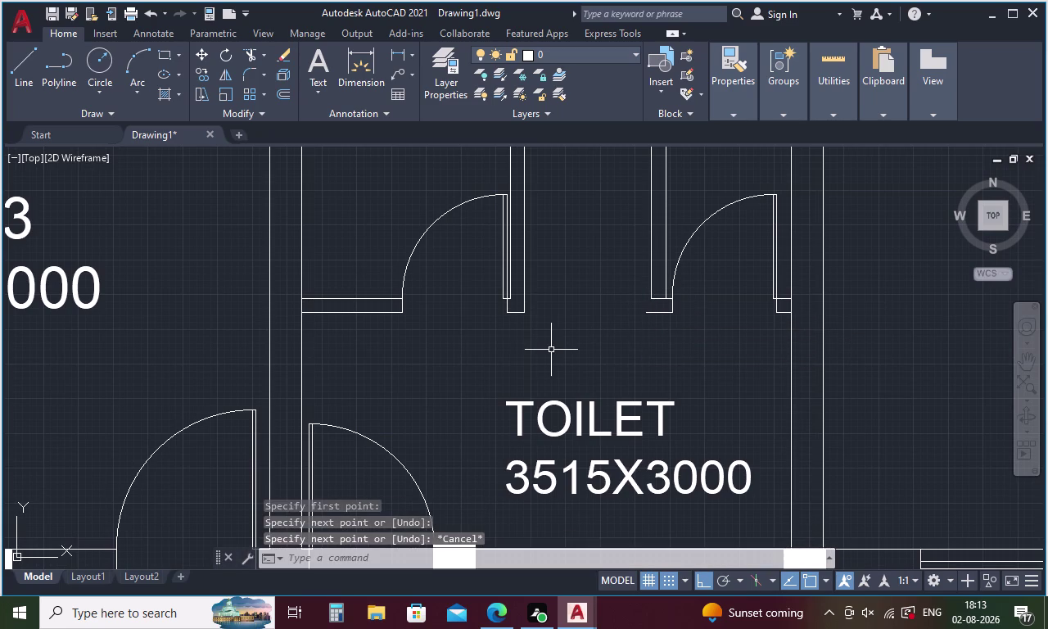
text(EX)
key(space)
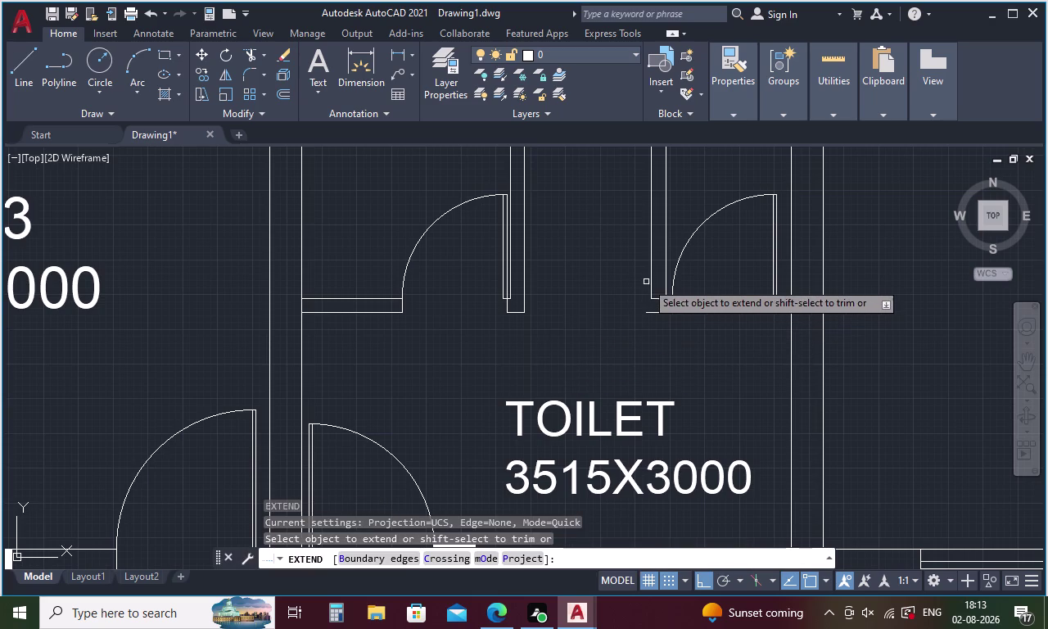
click(650, 279)
key(Escape)
Trim the wall stub below the right door and the remaining short segments.
text(T)
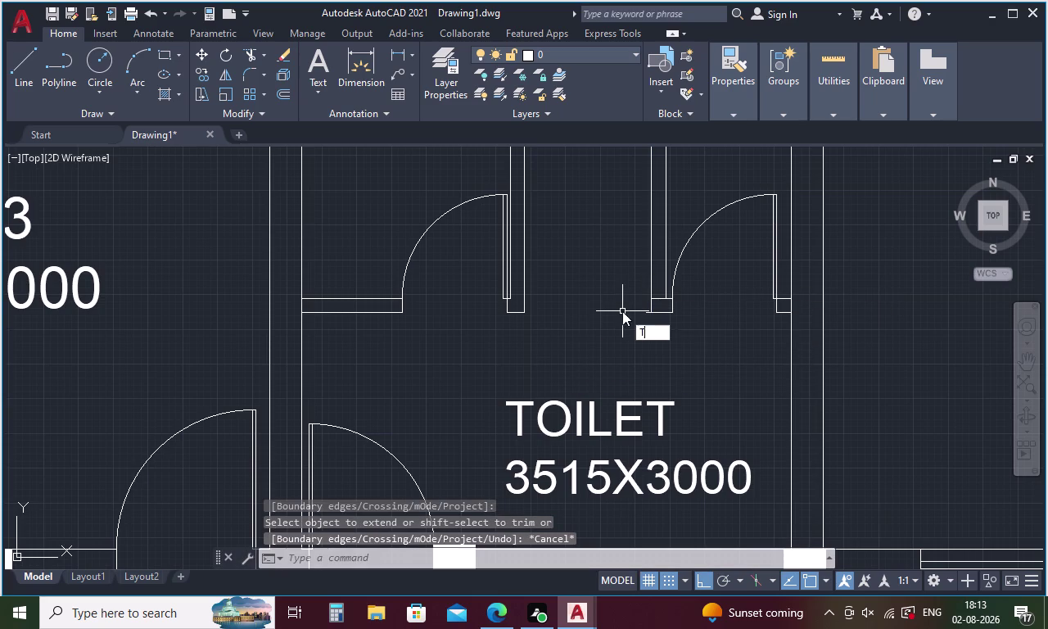
text(R)
key(space)
key(space)
scroll(up, 3)
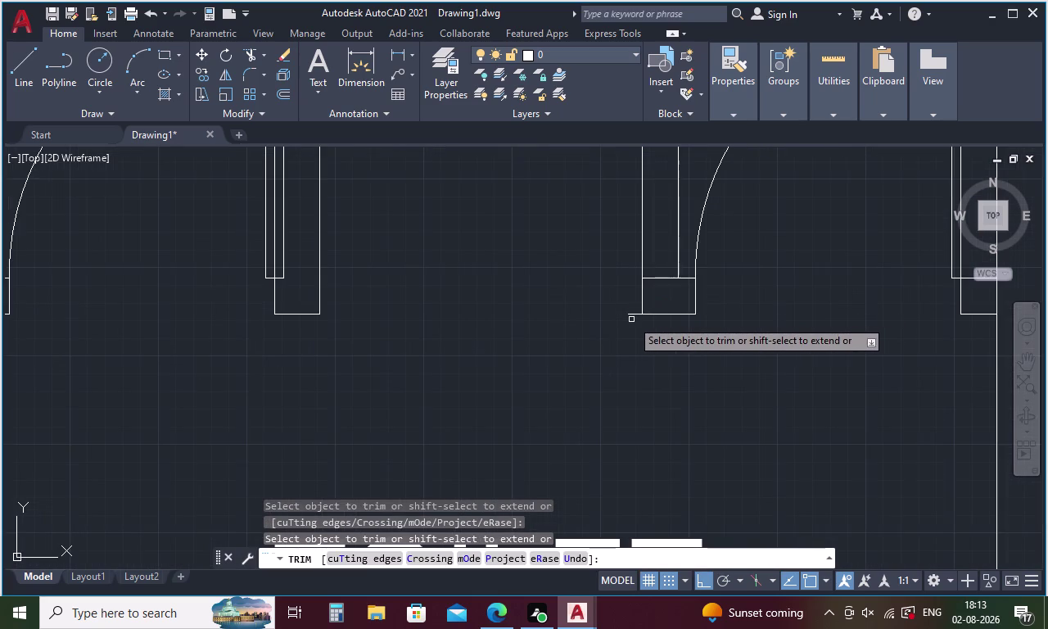
click(636, 315)
click(657, 279)
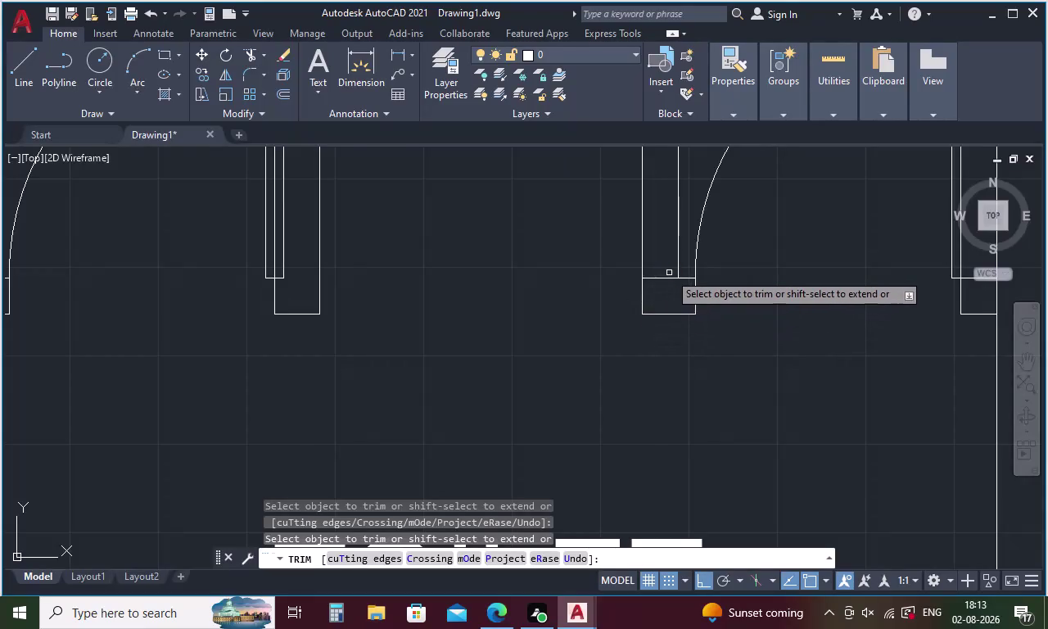
click(664, 279)
scroll(down, 3)
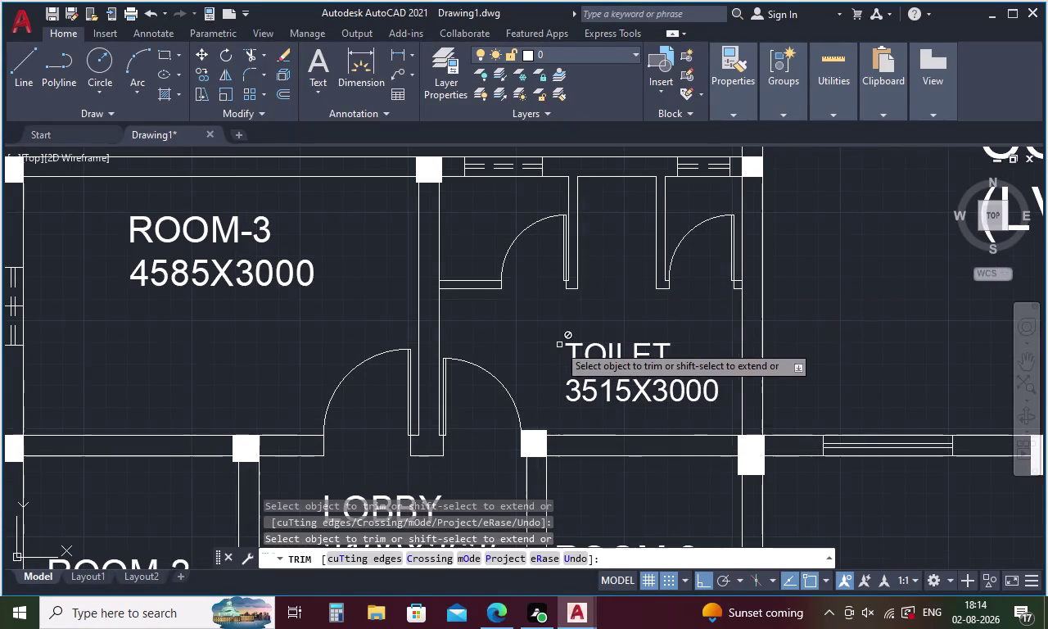
key(Escape)
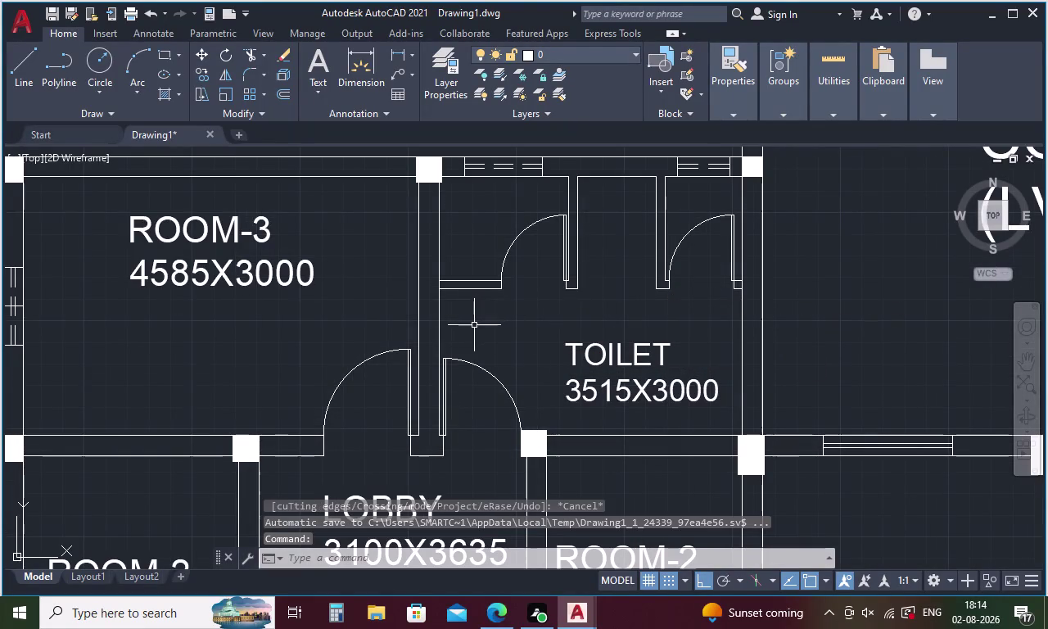
Paste a room label into the bath area and retype it as BATH.
key(ctrl+v)
click(446, 252)
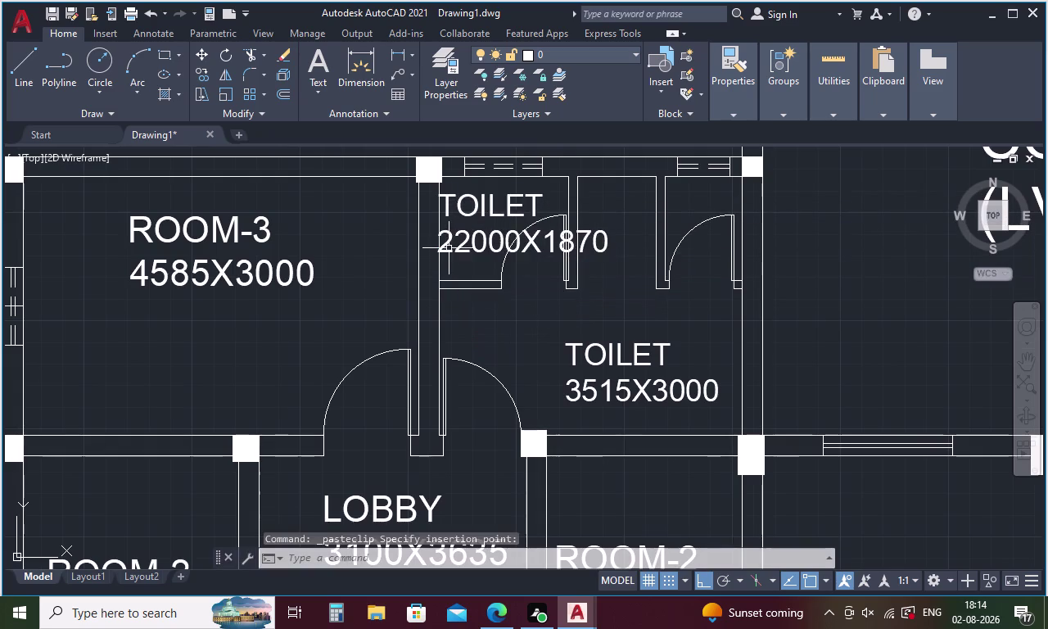
double_click(459, 242)
click(606, 245)
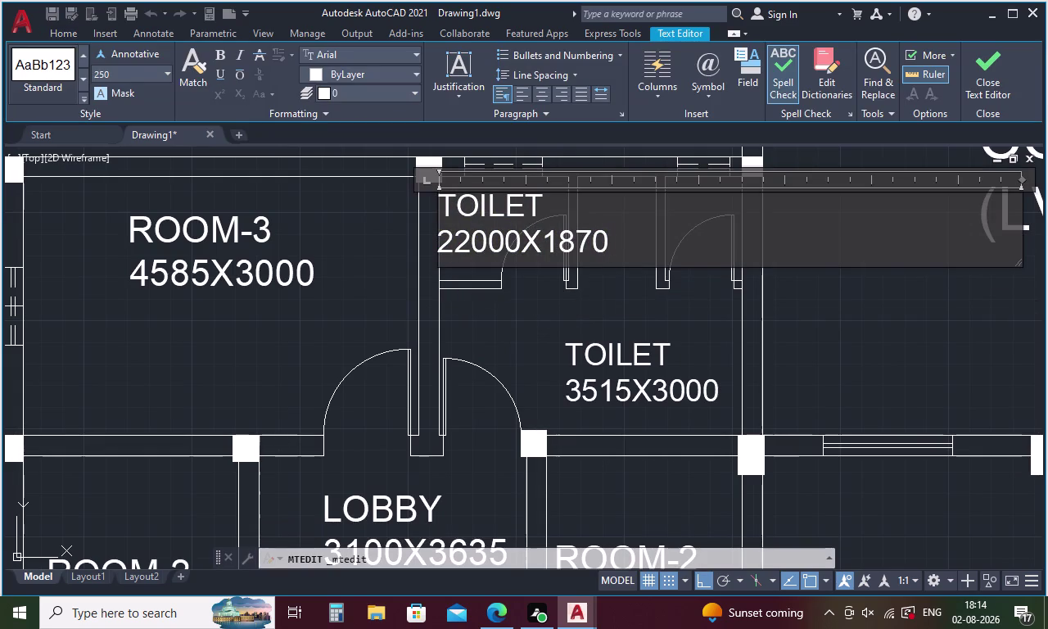
key(BackSpace)
key(BackSpace)
key(BackSpace)
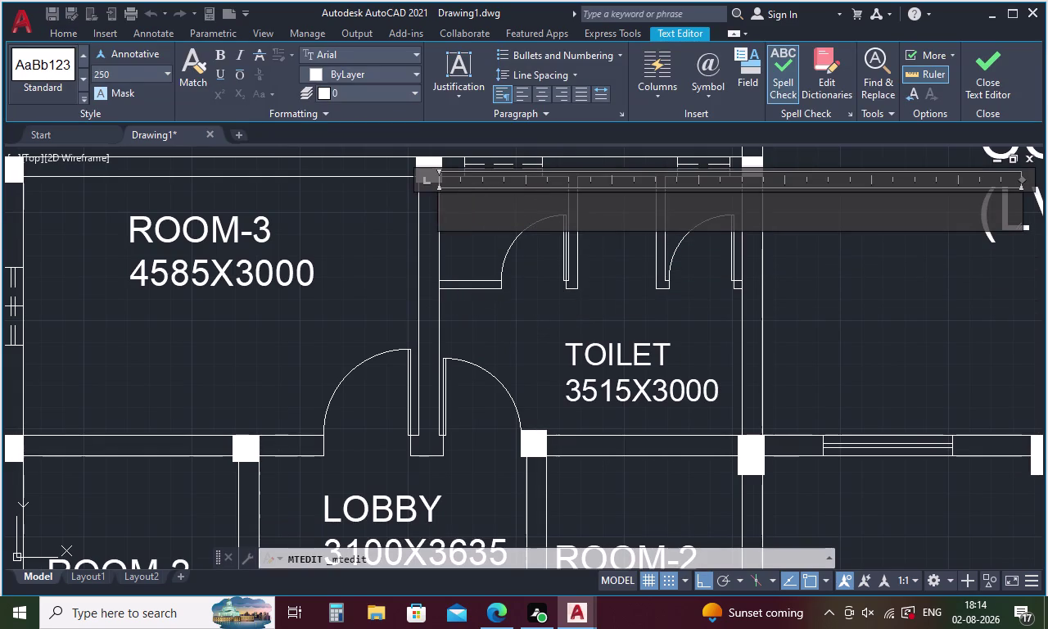
text(BATH)
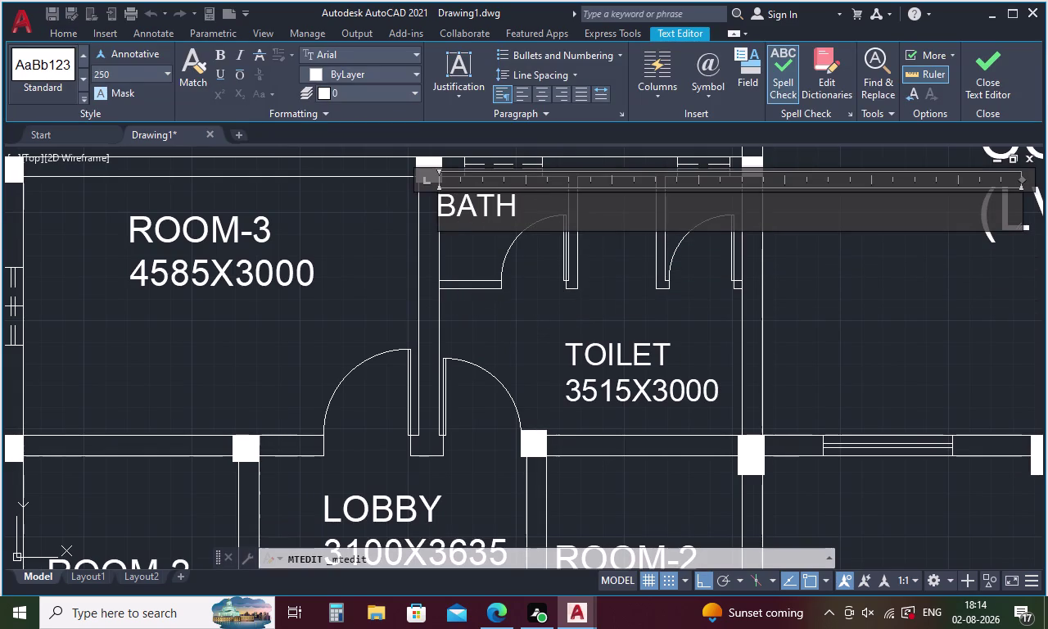
Move the BATH label into position inside the bath.
click(496, 346)
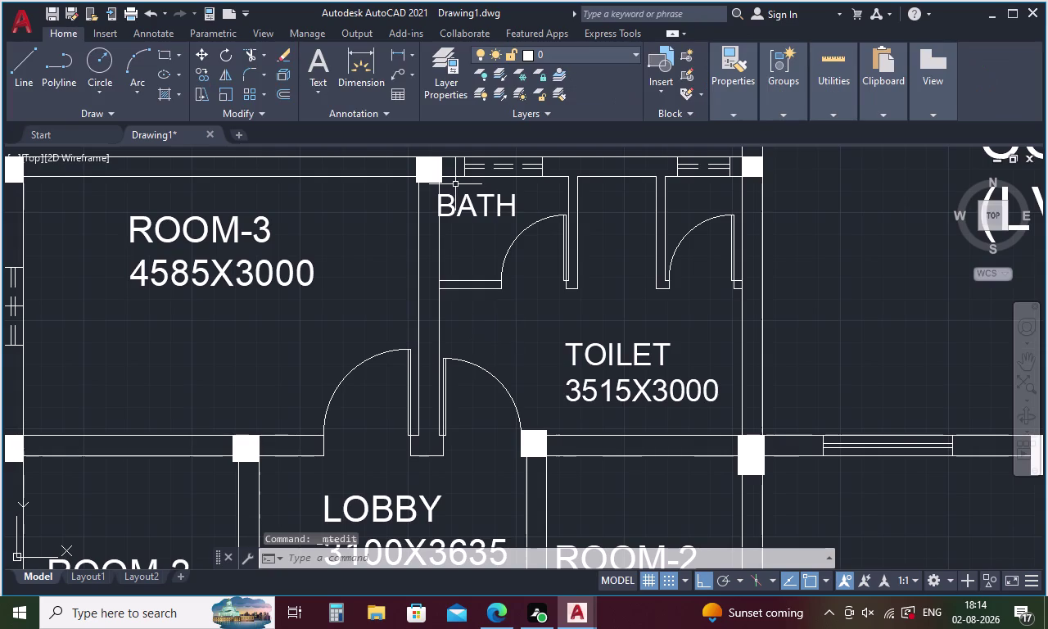
click(461, 198)
right_click(424, 235)
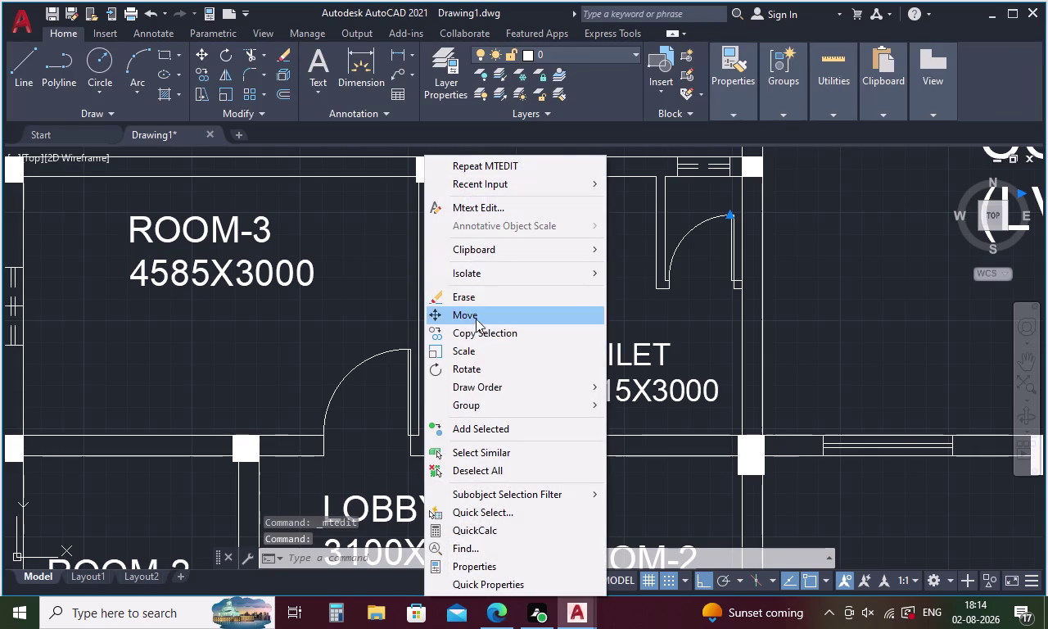
click(475, 320)
click(476, 211)
click(490, 206)
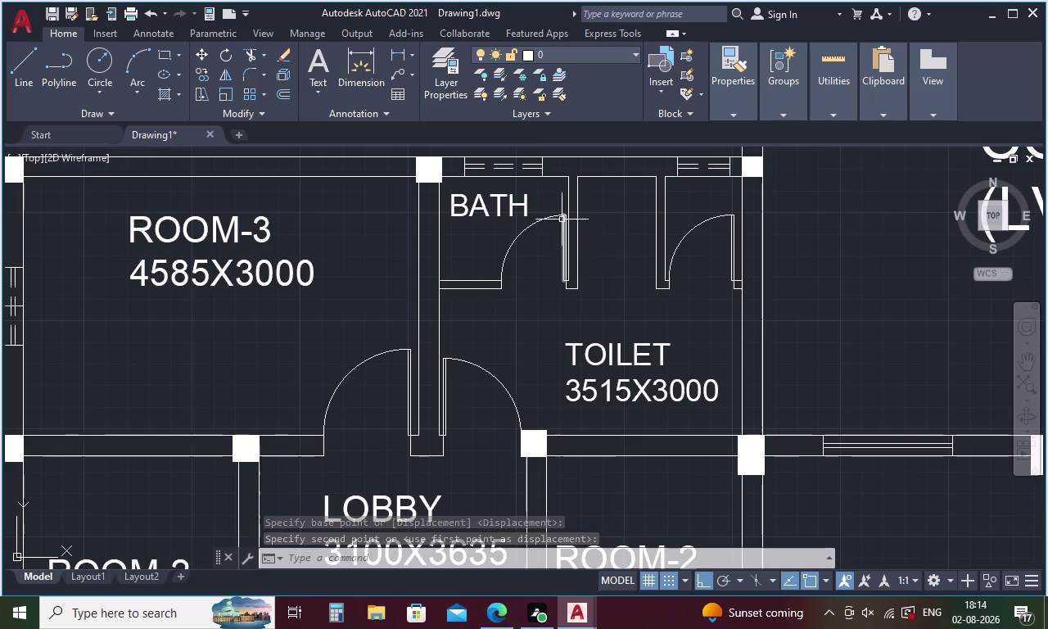
Copy the TOILET label and paste it into the small room right of BATH.
click(495, 208)
key(ctrl+c)
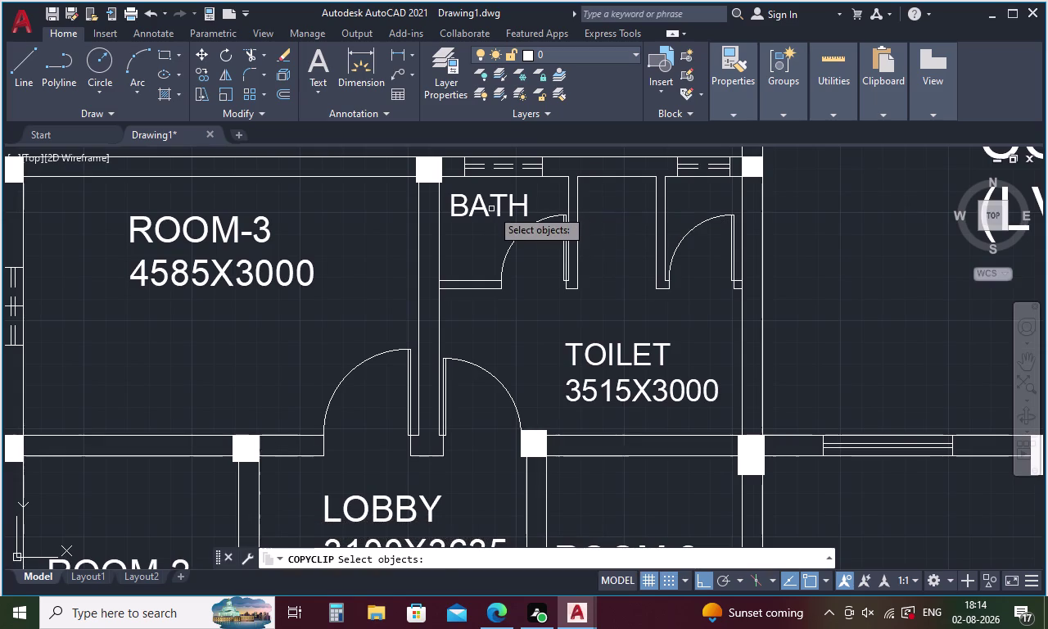
key(ctrl+v)
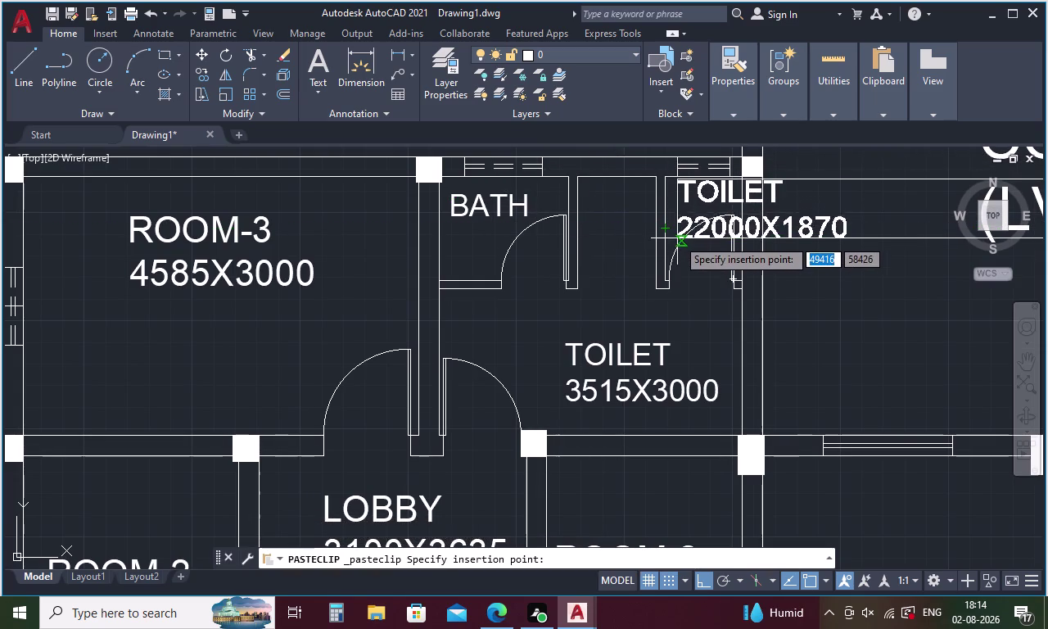
click(671, 247)
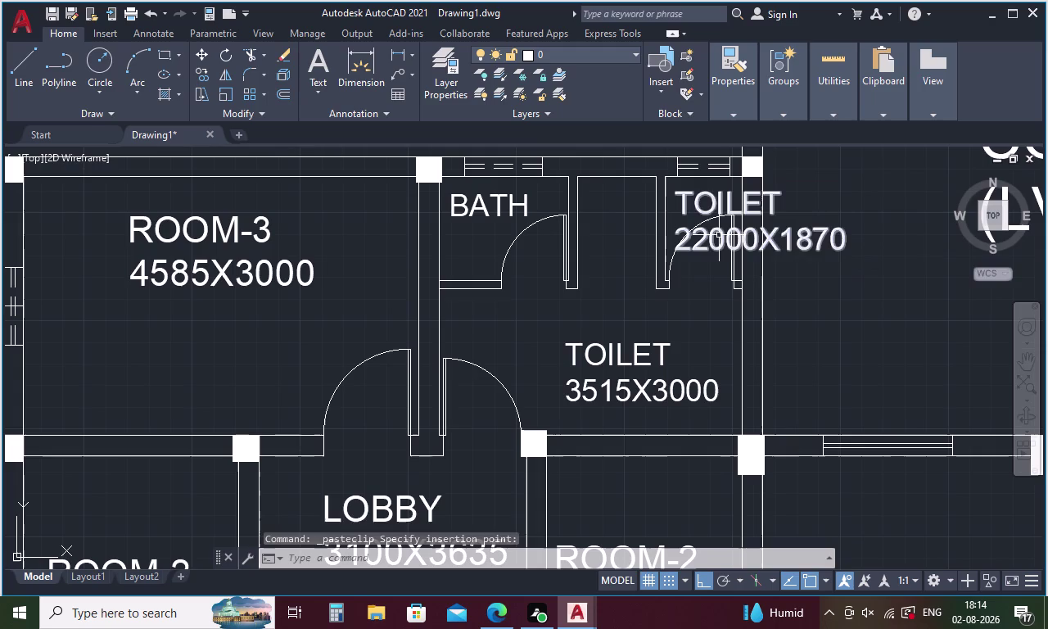
Replace the pasted TOILET 22000X1870 text with WC.
double_click(720, 238)
click(877, 236)
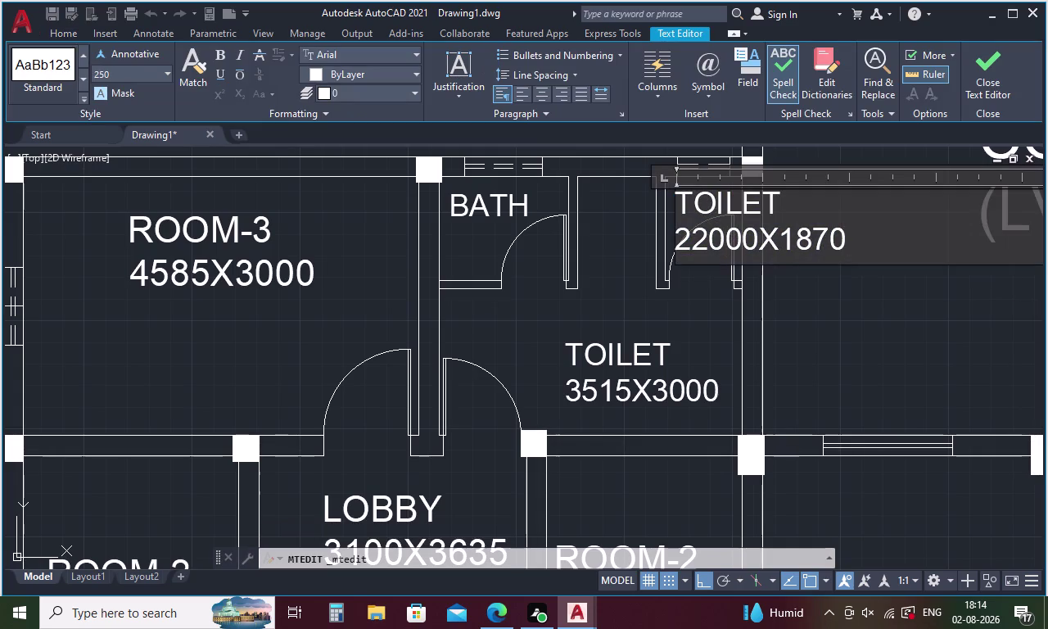
key(BackSpace)
key(BackSpace)
key(BackSpace)
text(W)
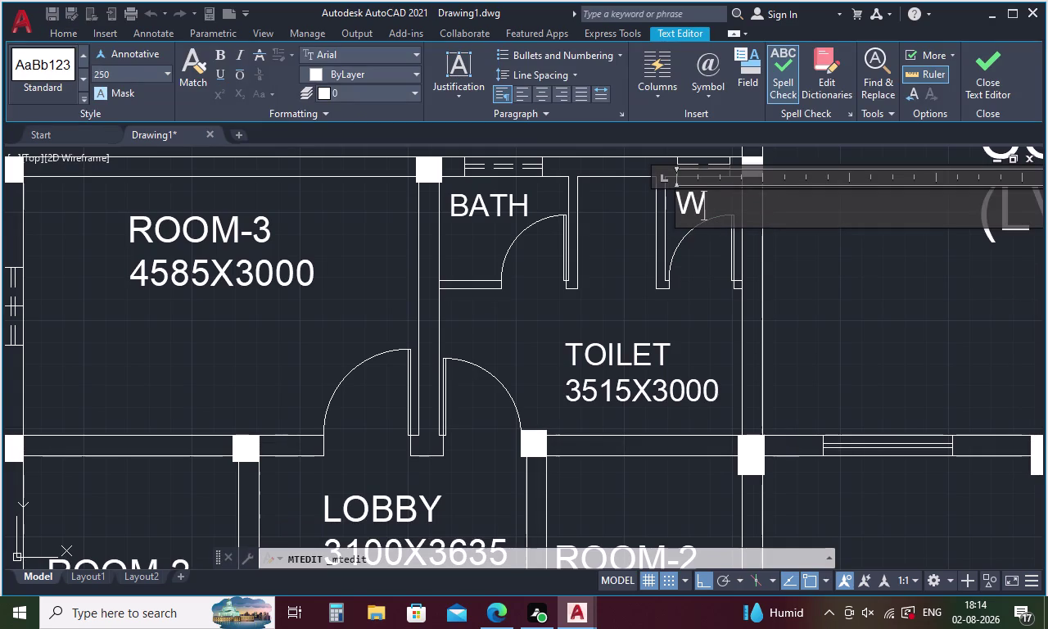
text(C)
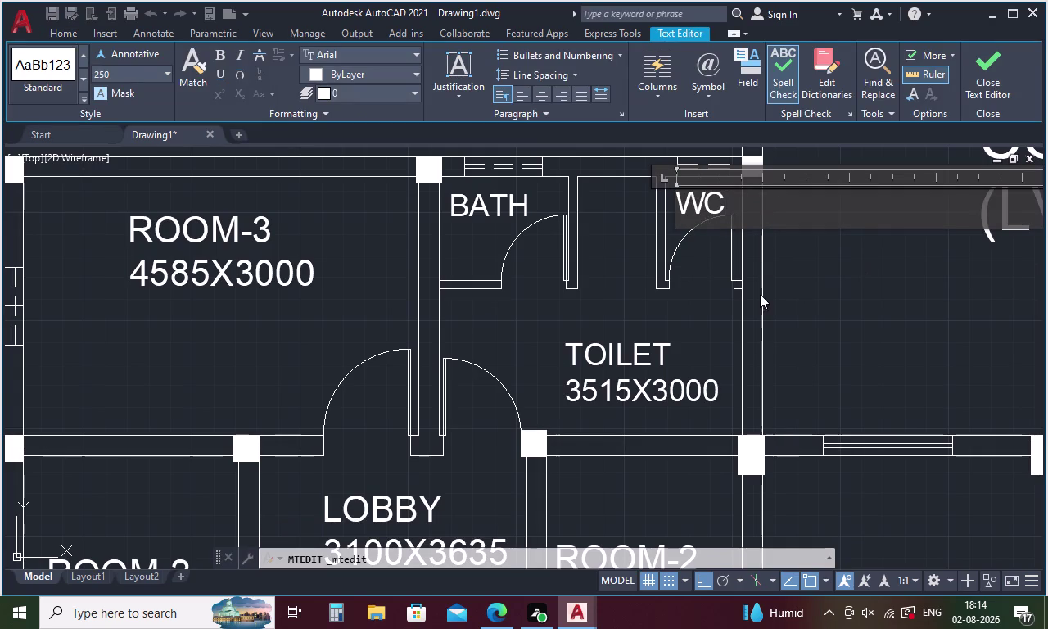
click(636, 300)
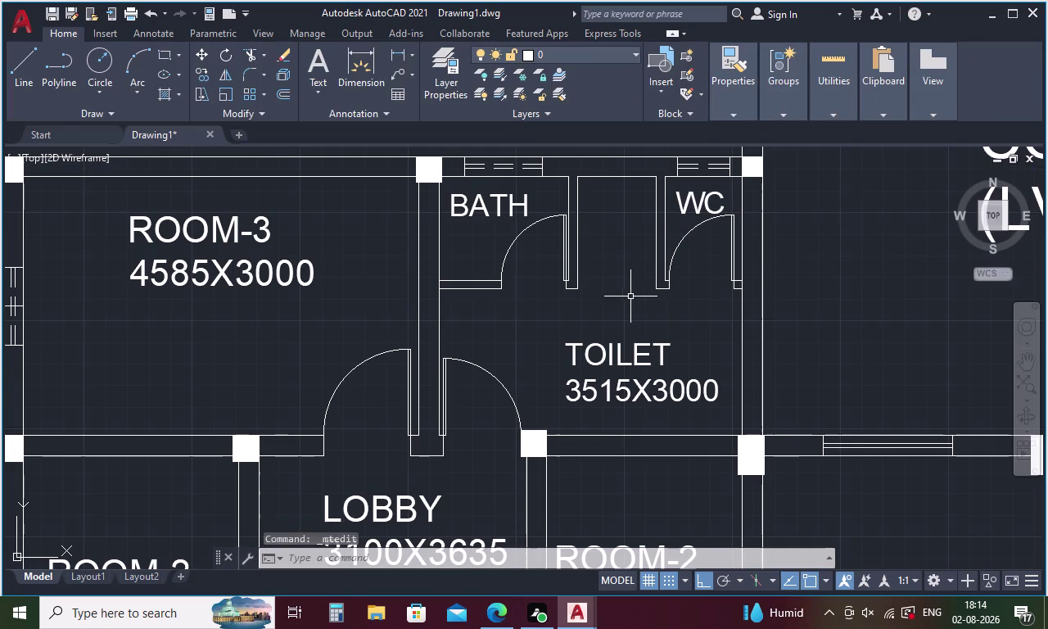
scroll(down, 3)
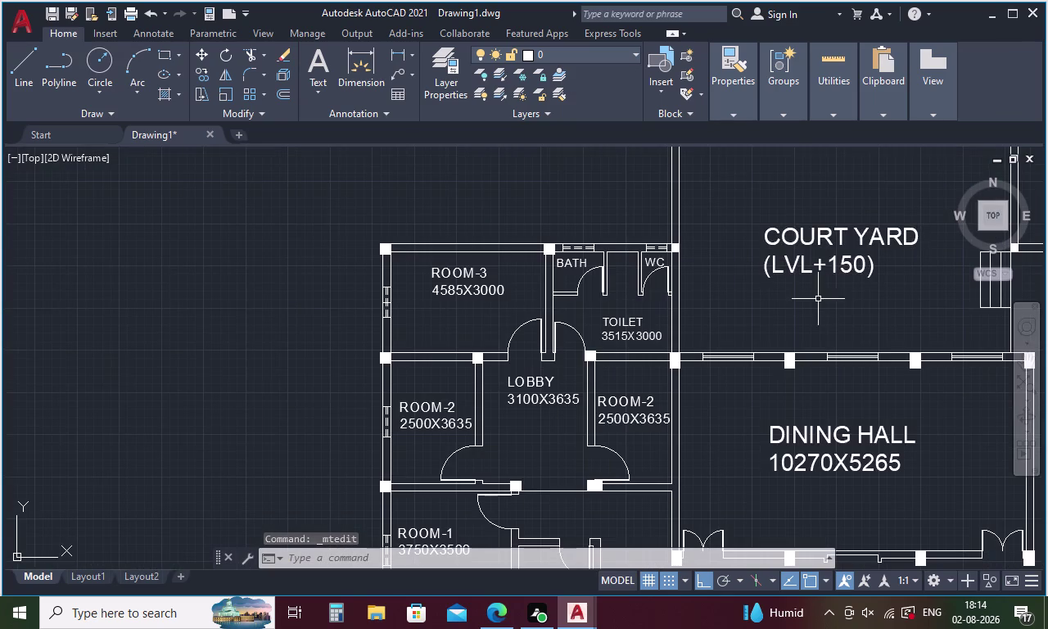
middle_drag(818, 299, 648, 306)
scroll(down, 3)
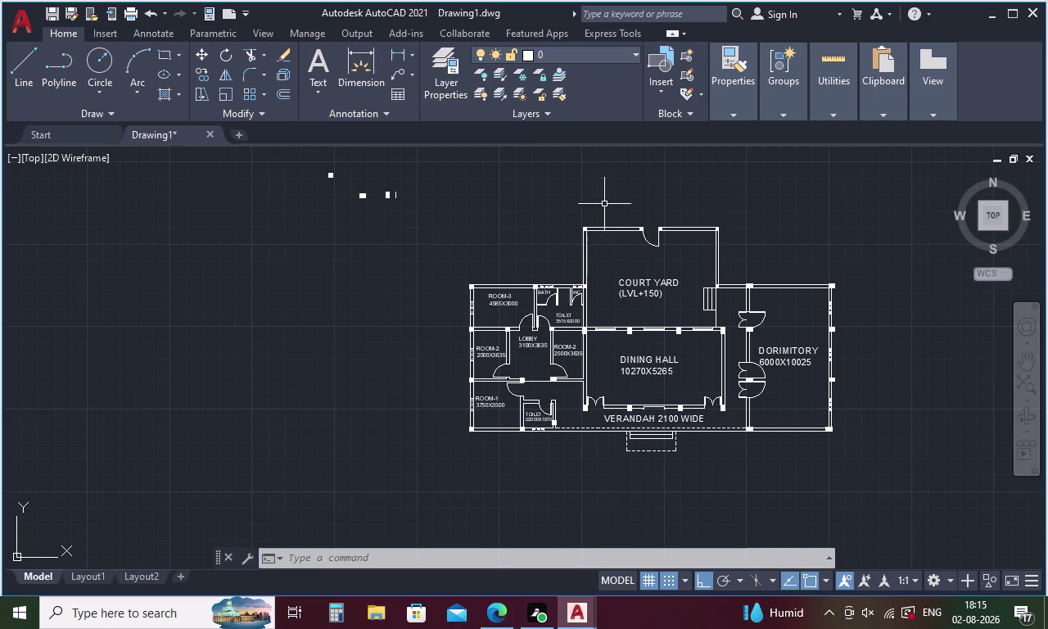
Start a multileader with its arrowhead at the courtyard's top door and place the landing.
click(166, 34)
click(650, 74)
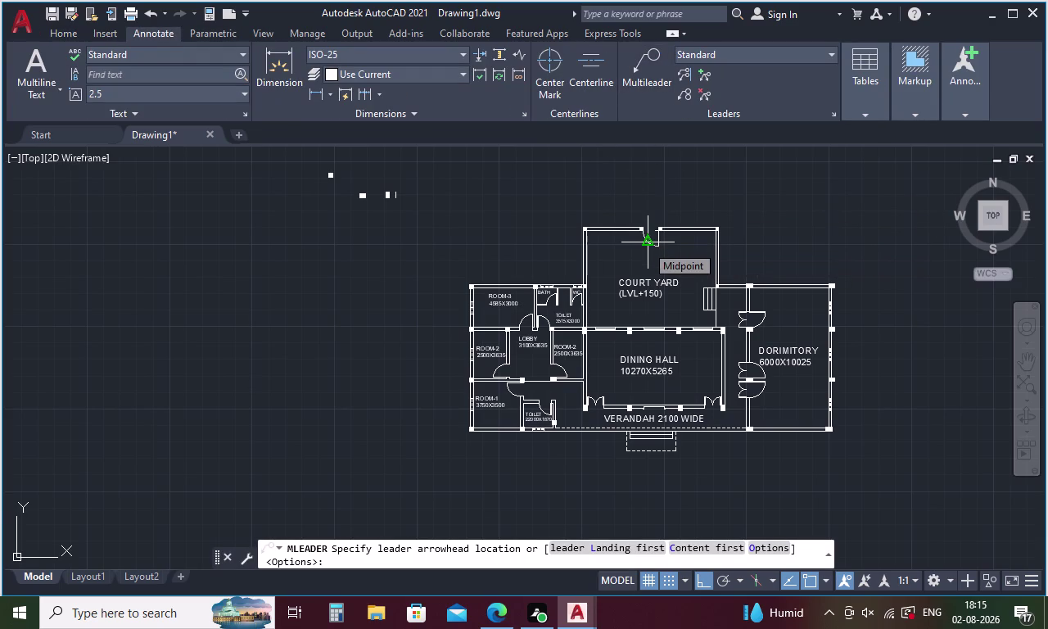
scroll(up, 3)
click(716, 215)
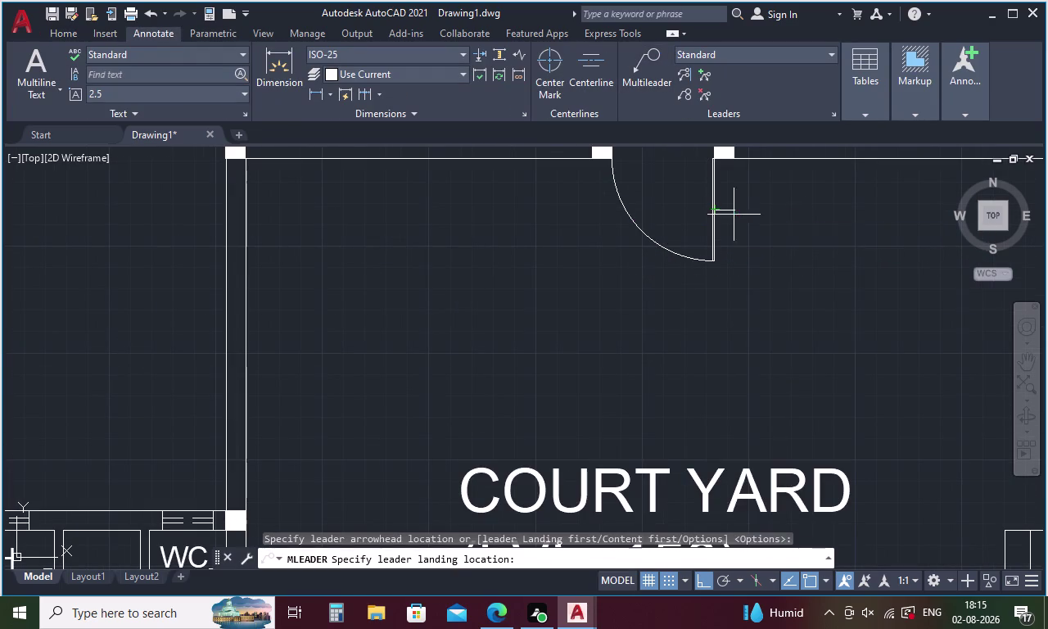
click(810, 214)
drag(825, 203, 957, 203)
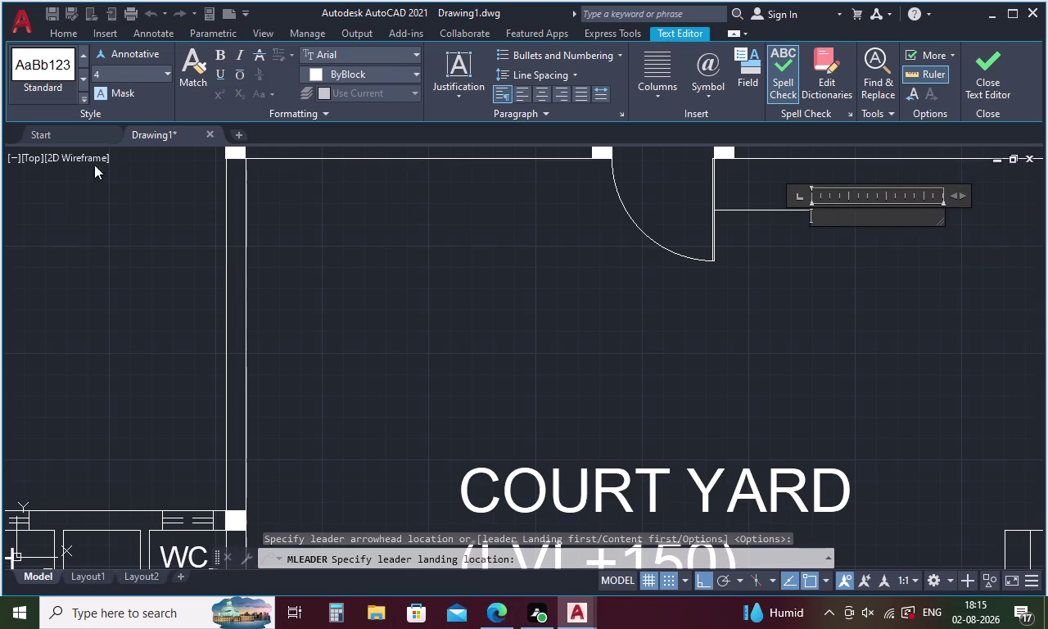
Set the multileader text height to 300.
click(131, 68)
key(BackSpace)
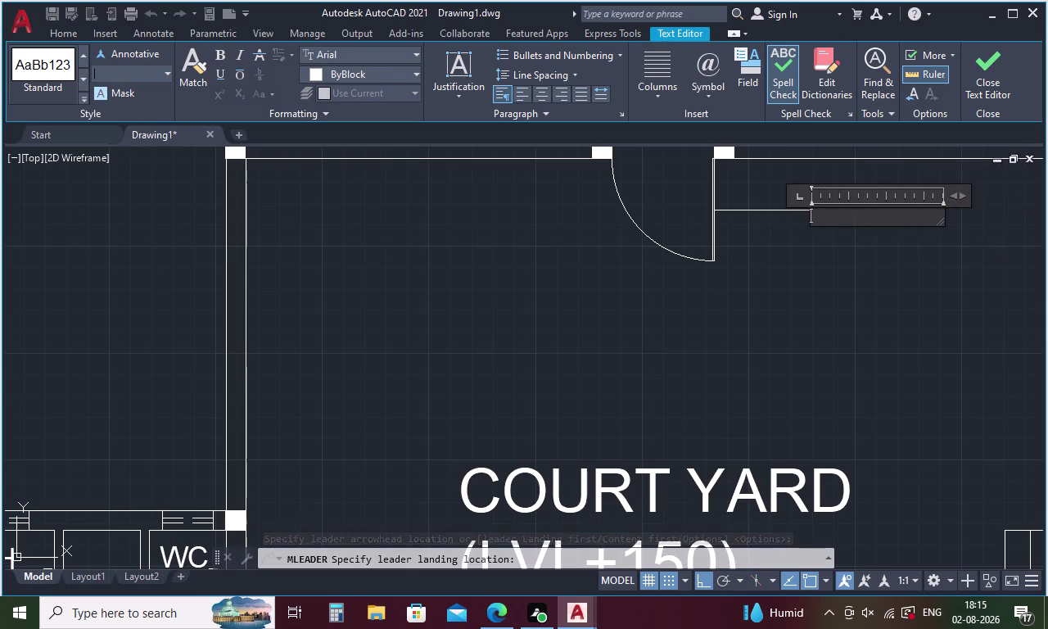
text(300)
key(Return)
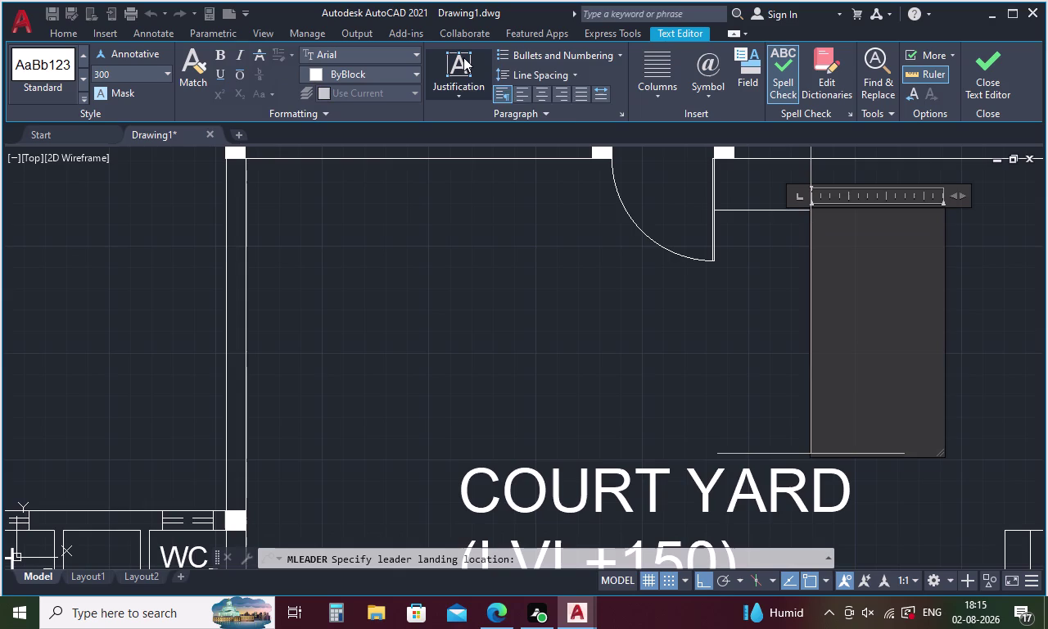
Type the label WICKET GATE, fixing a typo, and close the text editor.
text(WI)
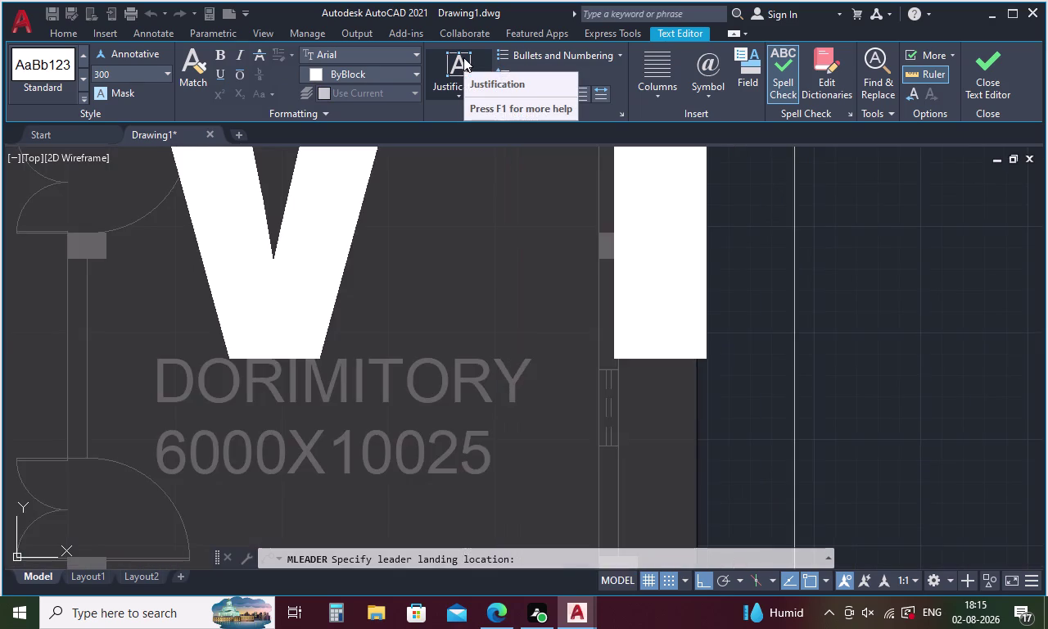
text(CKEY)
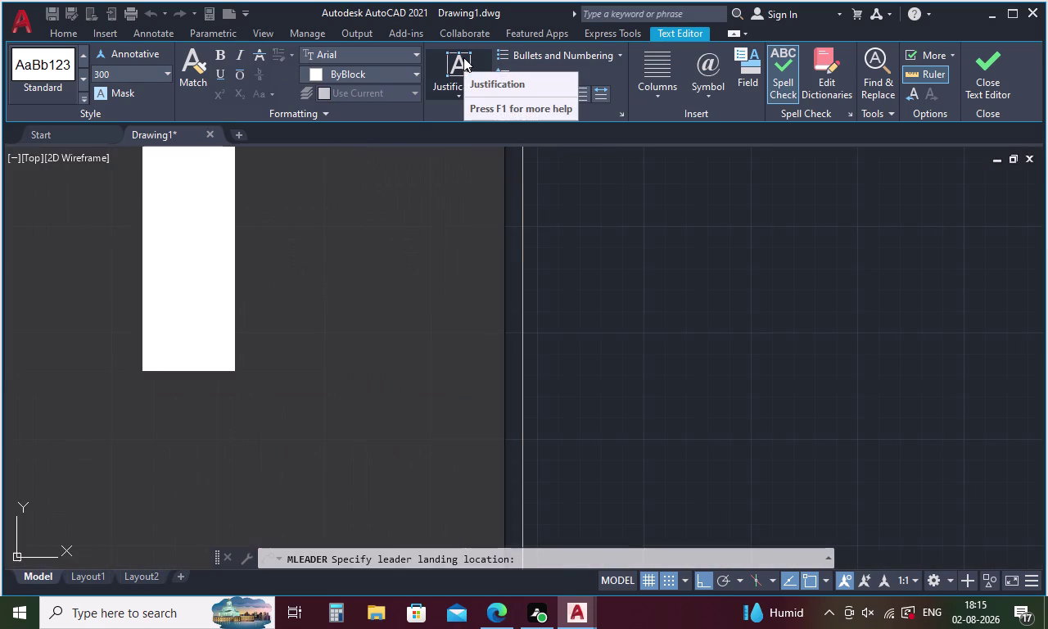
scroll(down, 3)
scroll(down, 3)
scroll(down, 3)
scroll(down, 3)
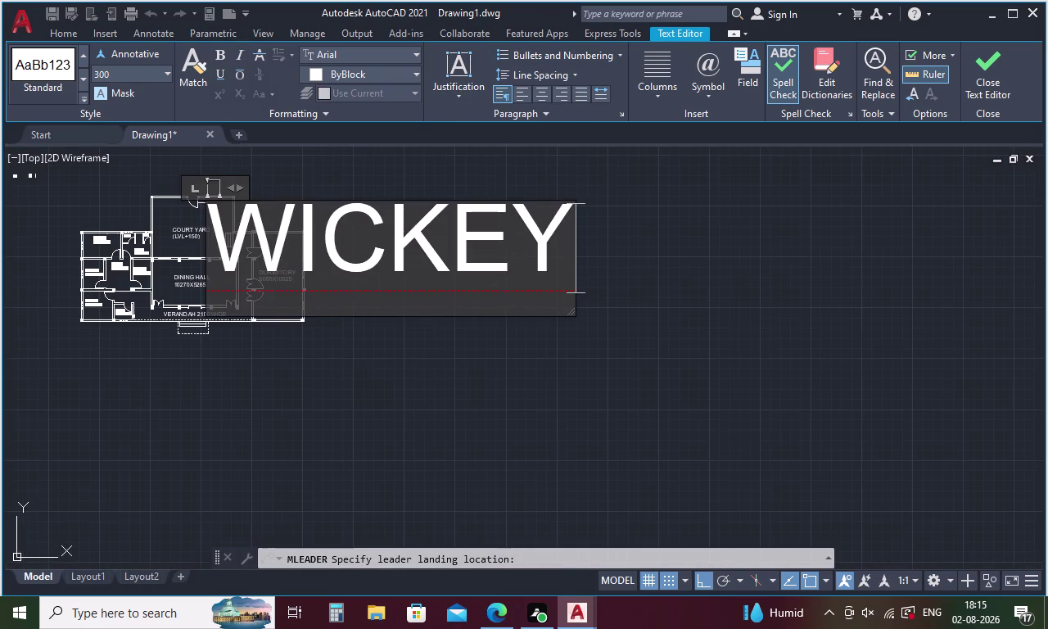
key(BackSpace)
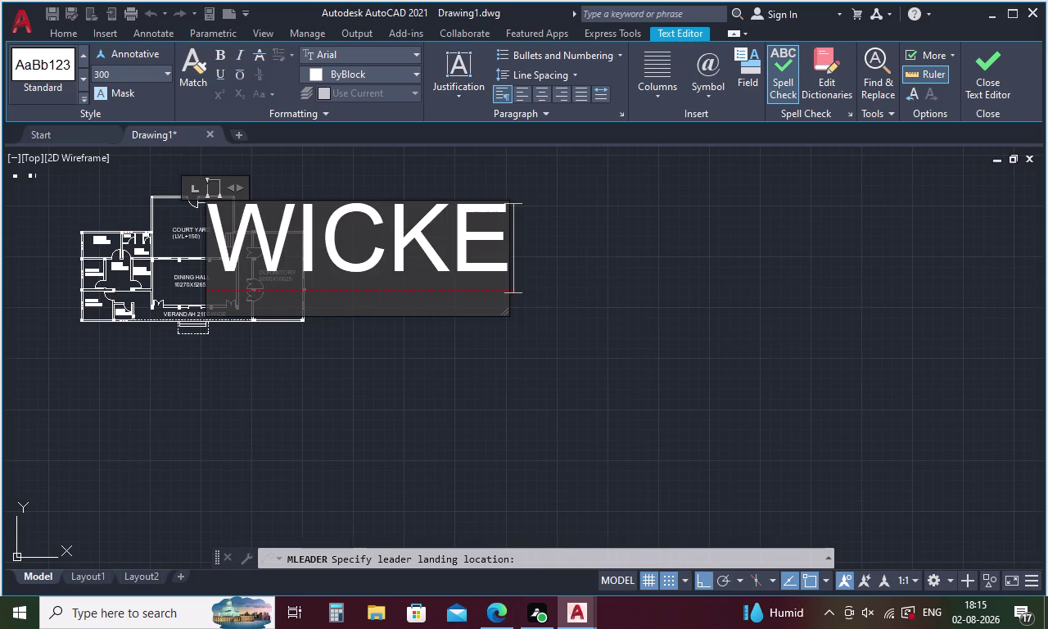
text(T)
key(space)
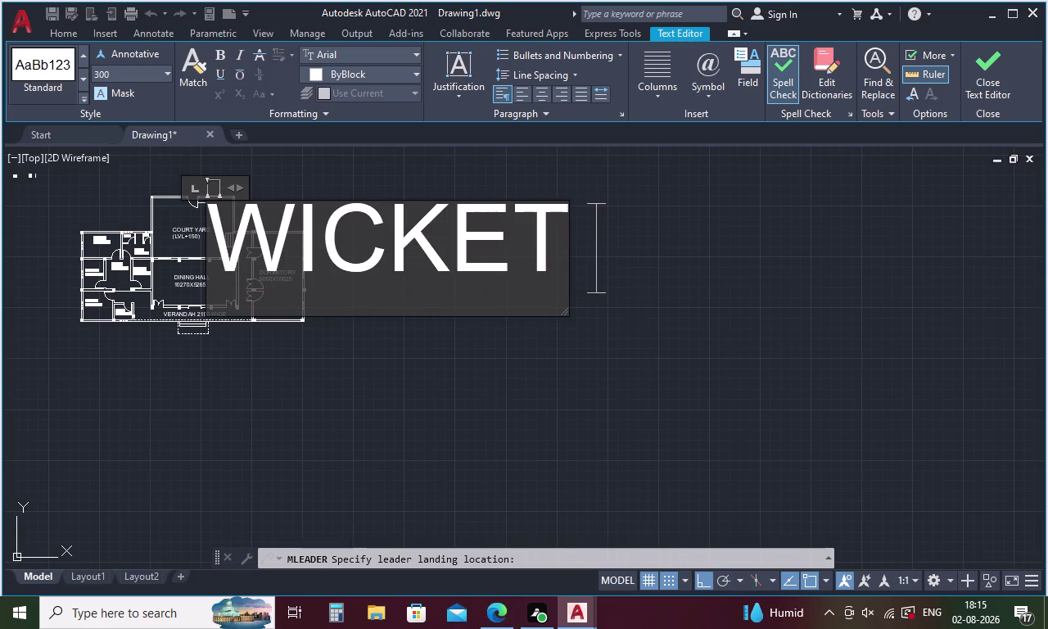
text(GATE)
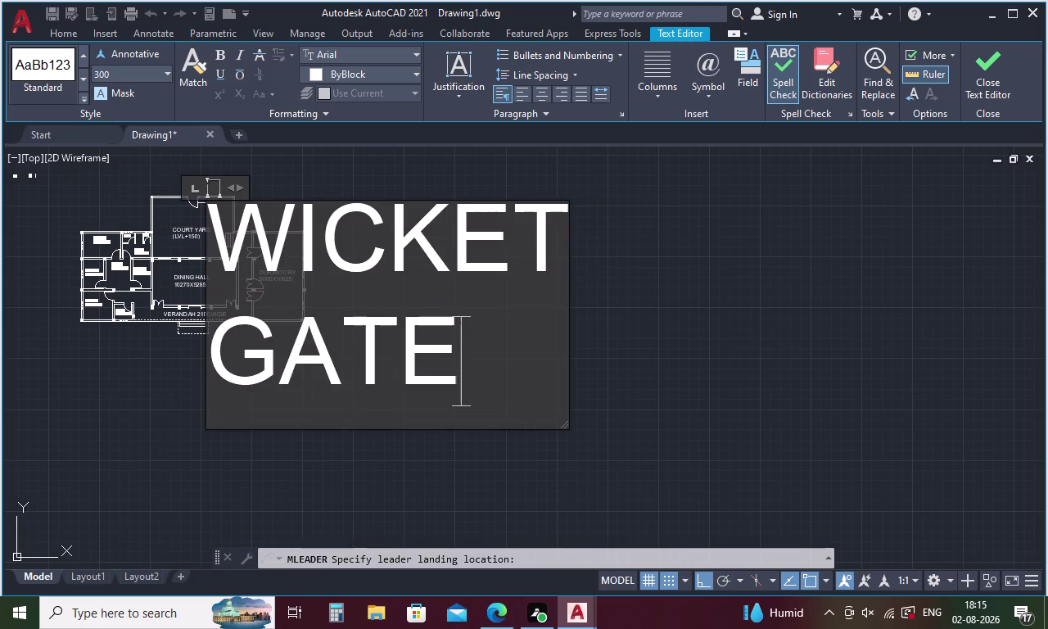
click(661, 277)
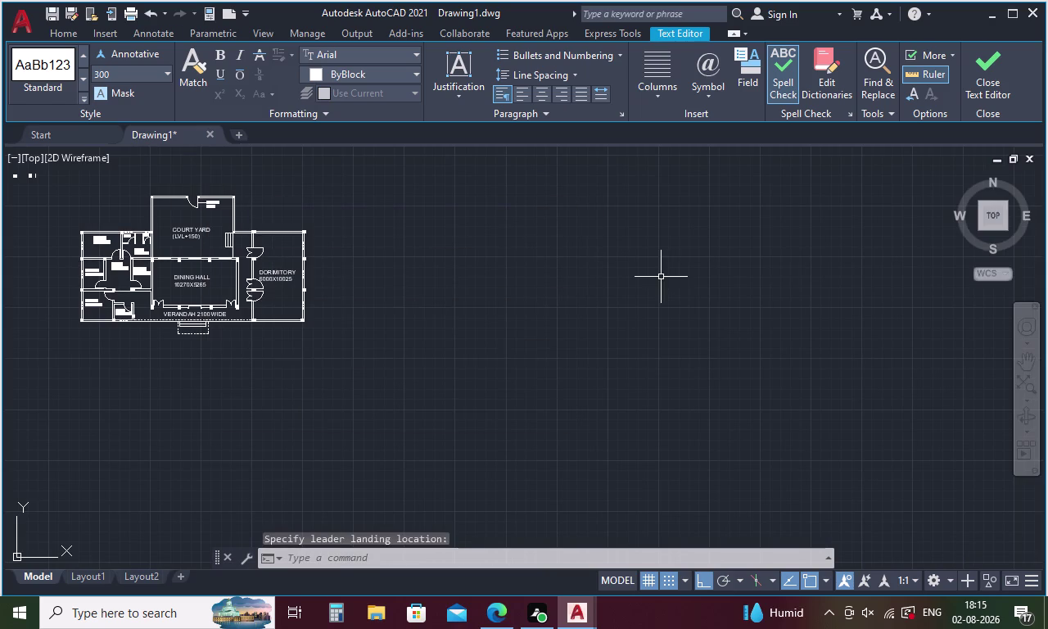
middle_drag(199, 202, 199, 206)
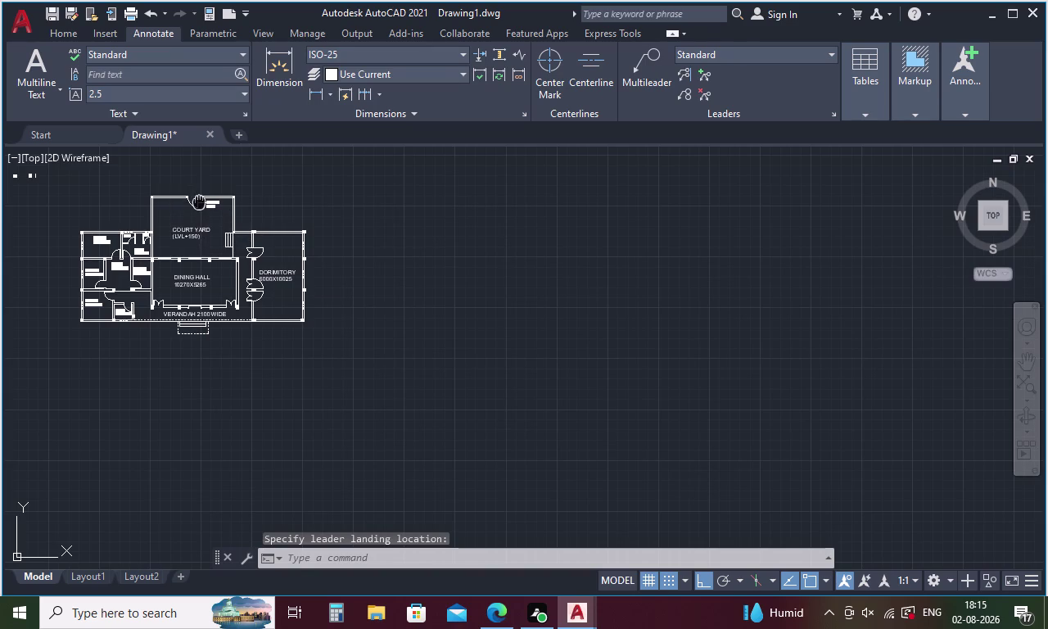
middle_drag(200, 205, 243, 273)
scroll(up, 3)
Widen the WICKET GATE text box so it fits on one line, and keep the changes.
double_click(297, 277)
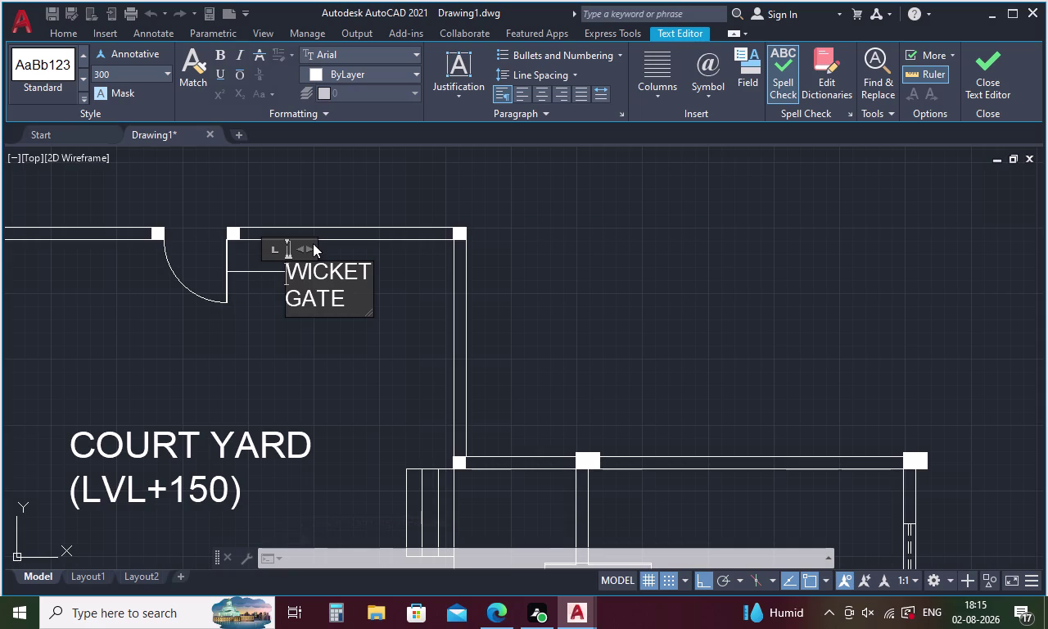
drag(313, 243, 338, 243)
drag(306, 246, 375, 248)
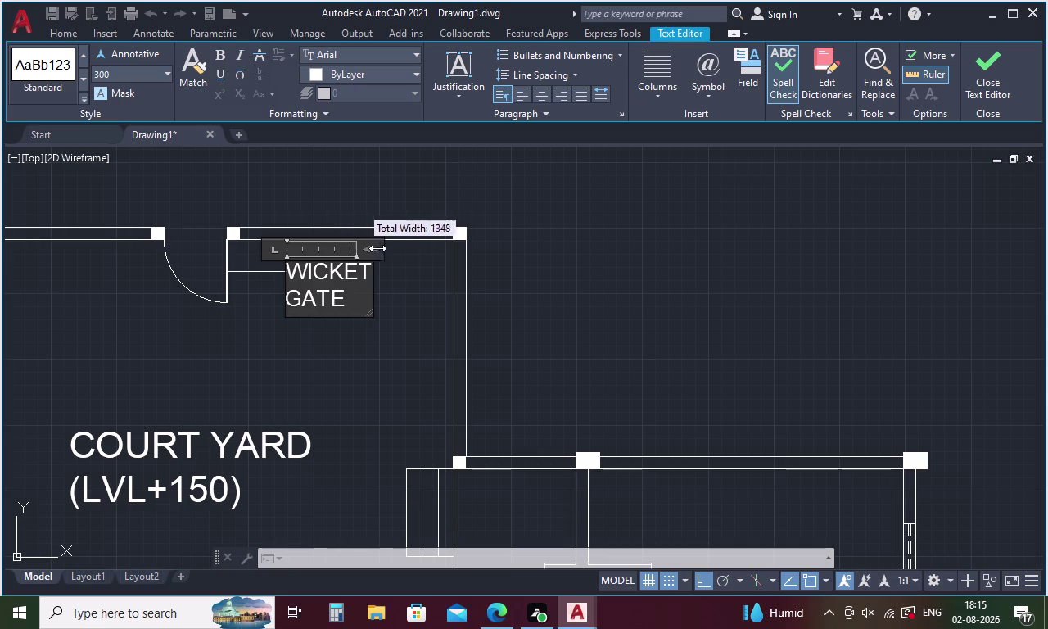
drag(374, 248, 400, 244)
drag(401, 244, 460, 242)
key(Escape)
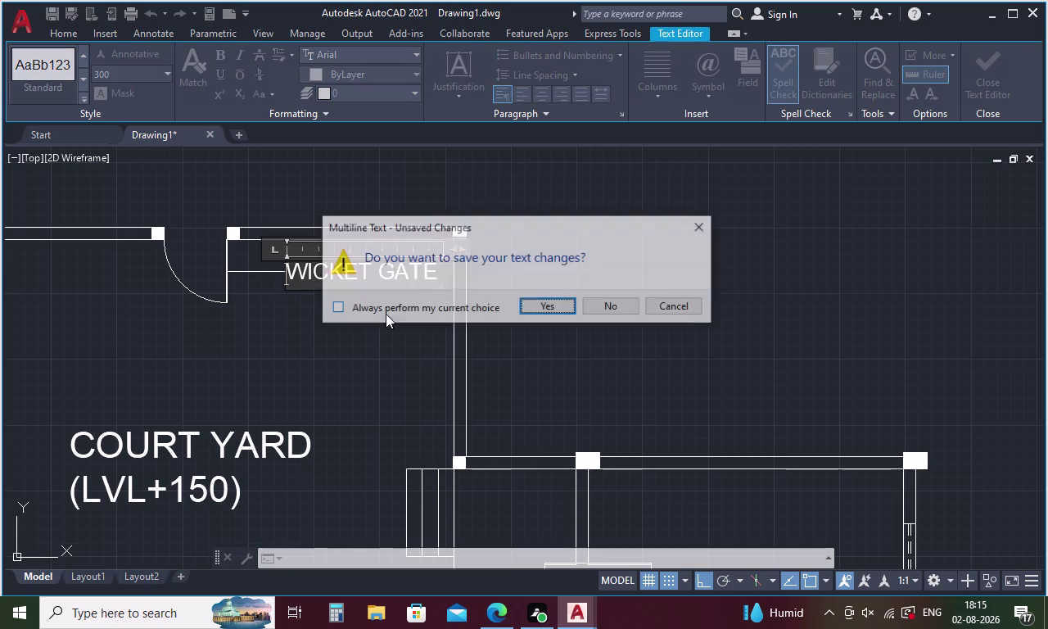
click(532, 296)
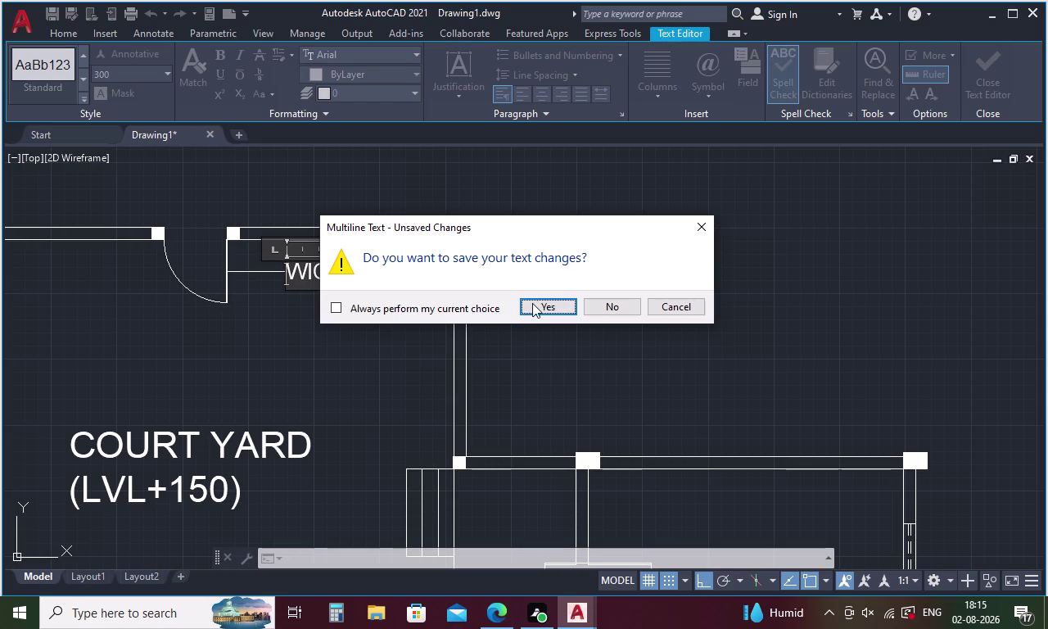
click(532, 303)
middle_drag(313, 342, 375, 343)
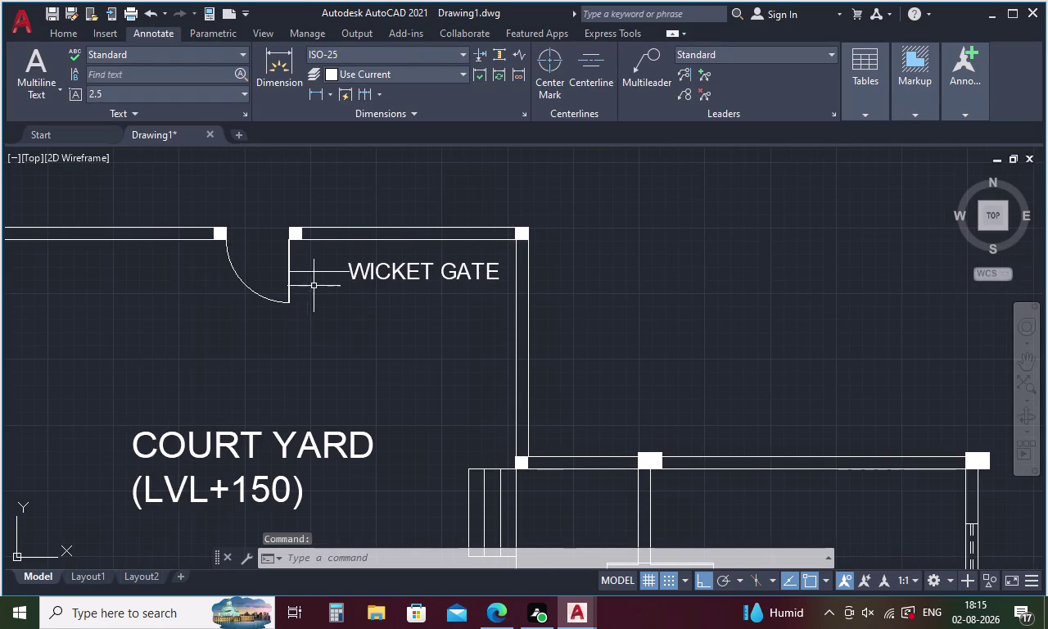
scroll(up, 3)
scroll(up, 3)
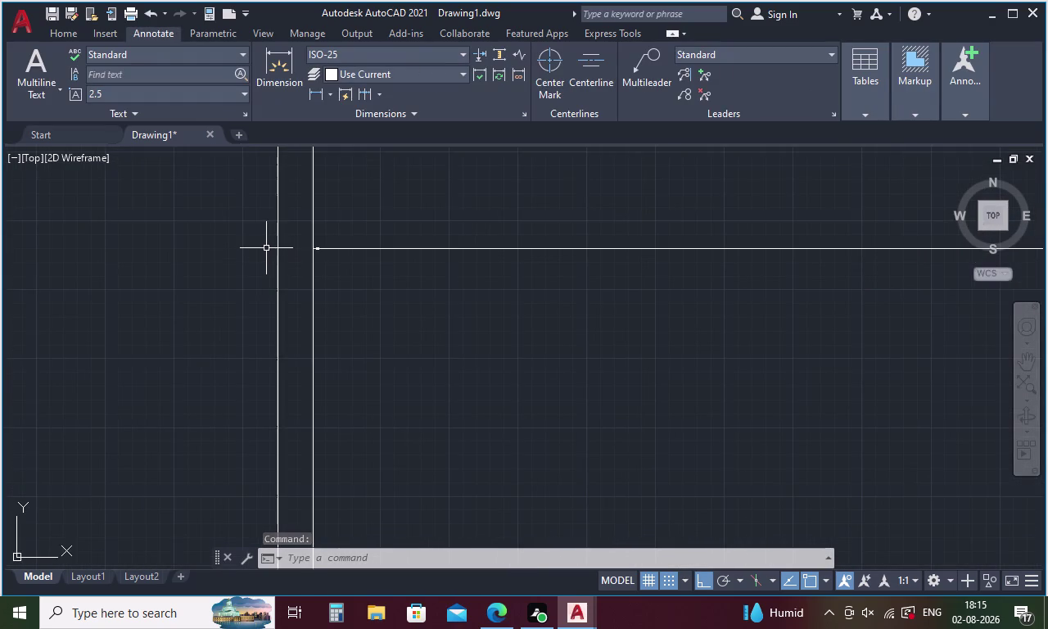
scroll(up, 3)
click(586, 253)
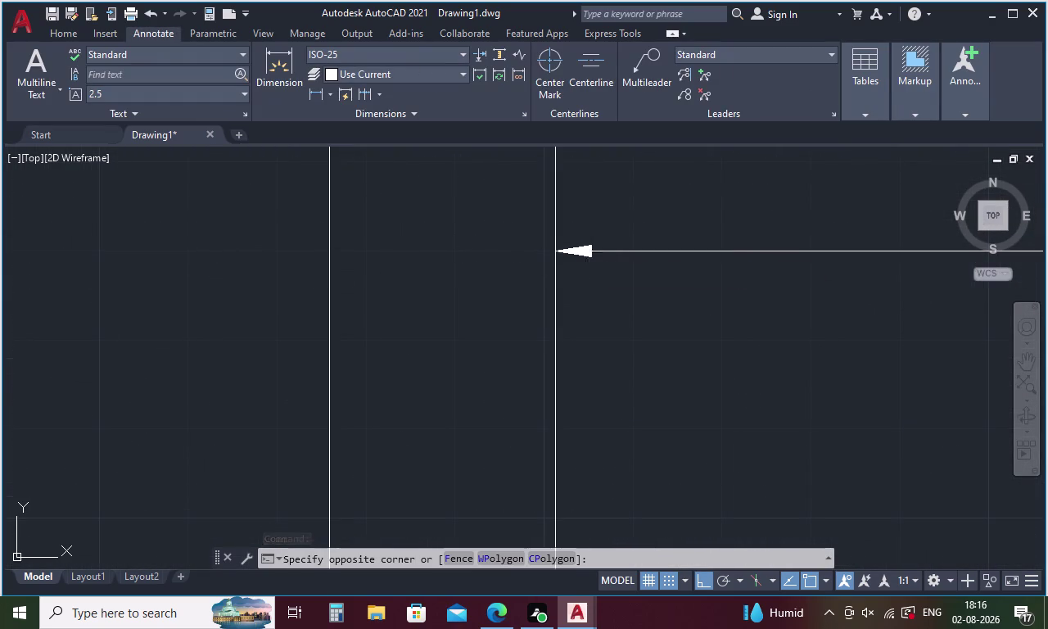
click(583, 262)
right_click(598, 293)
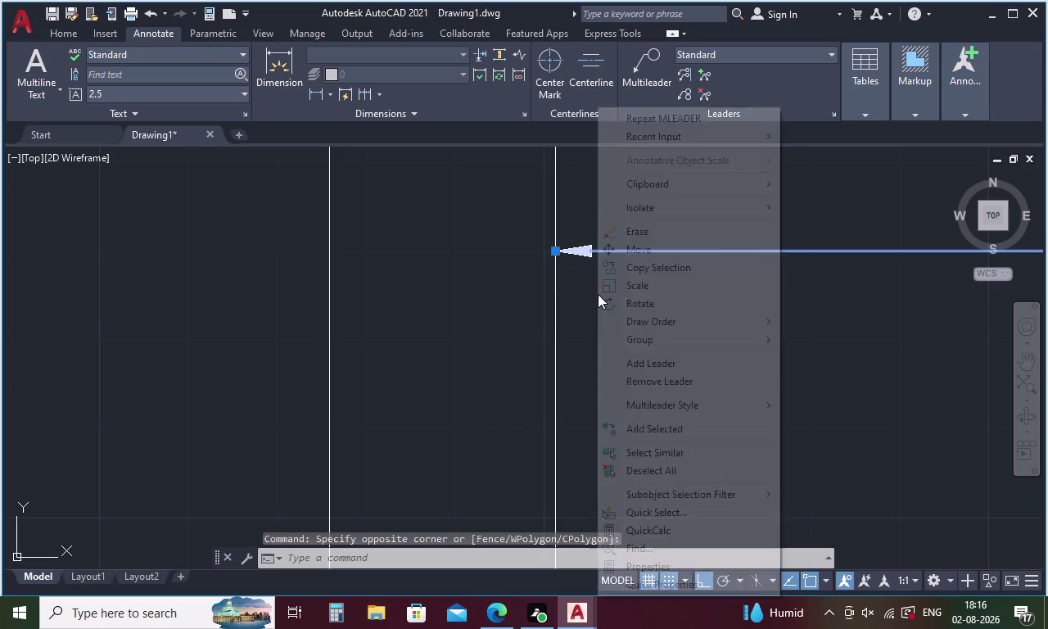
click(636, 293)
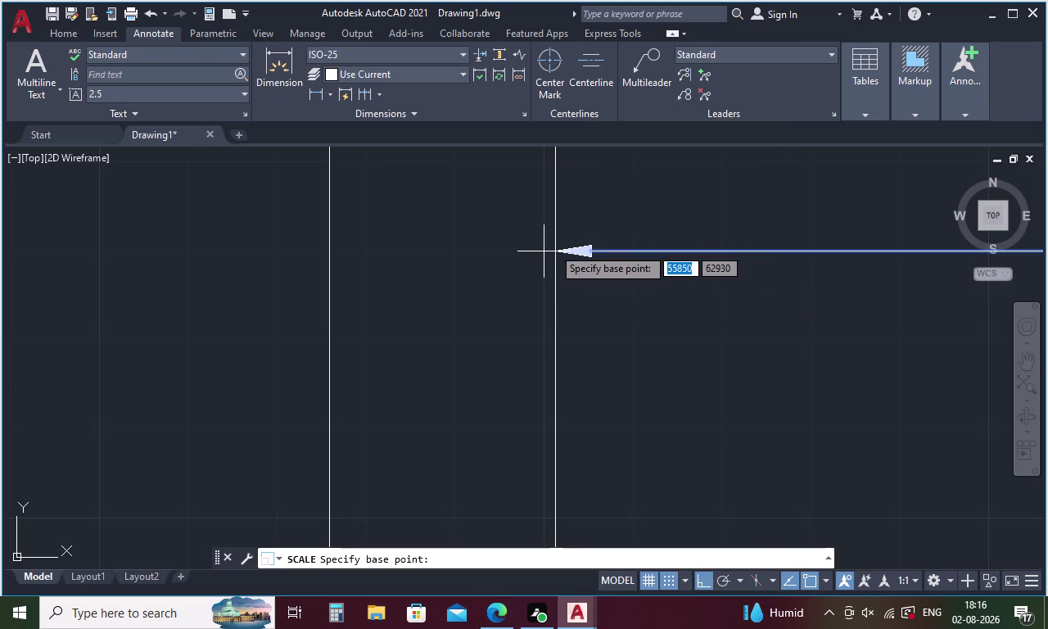
scroll(up, 3)
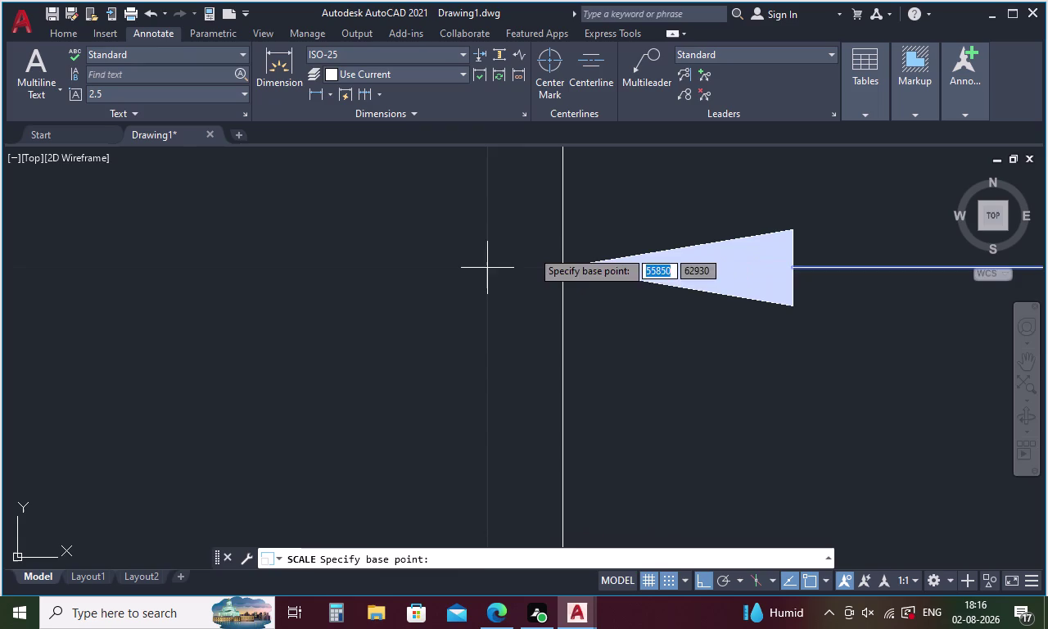
click(532, 250)
scroll(down, 3)
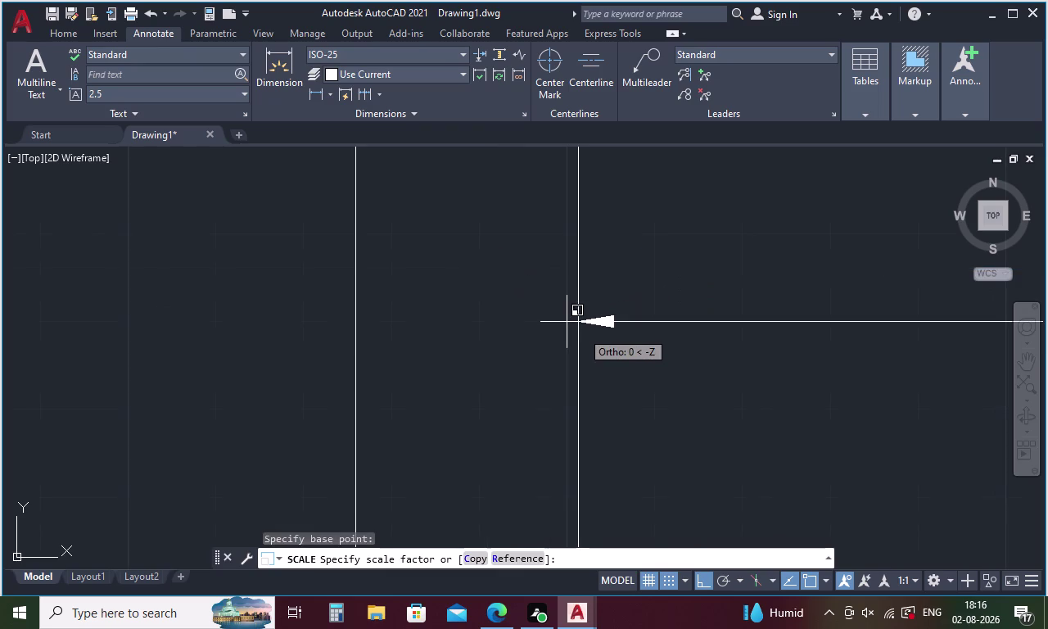
scroll(up, 3)
scroll(down, 3)
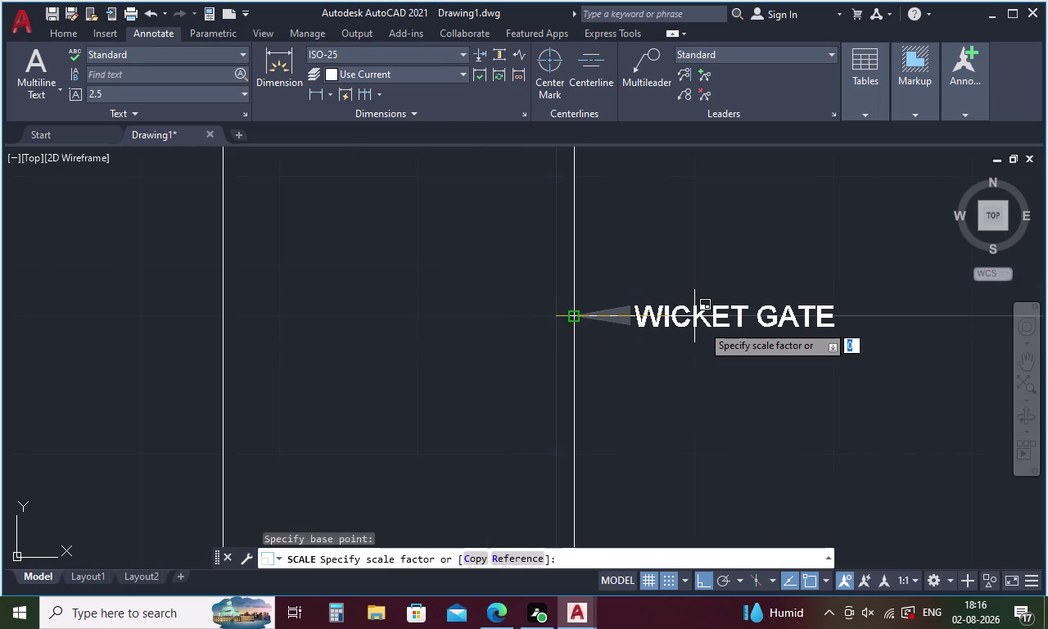
scroll(down, 3)
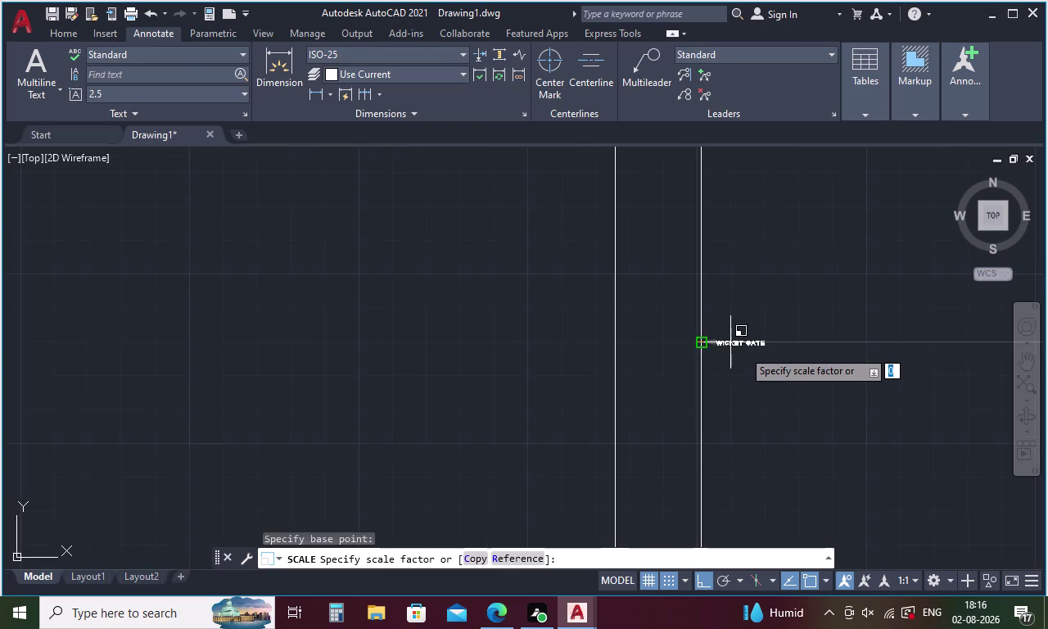
scroll(down, 3)
scroll(down, 3)
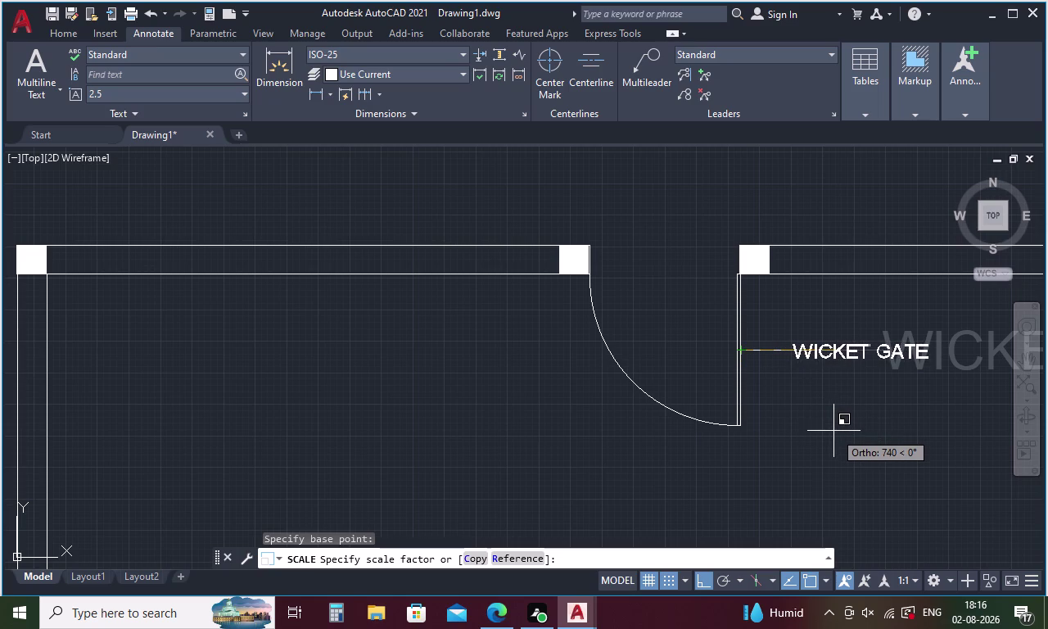
key(Escape)
scroll(up, 3)
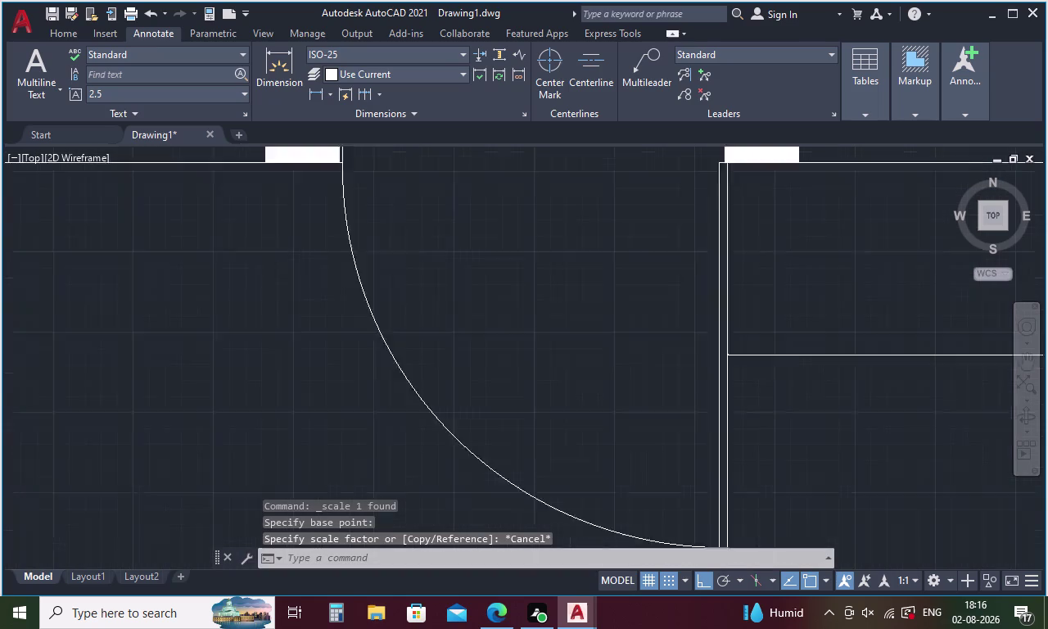
scroll(up, 3)
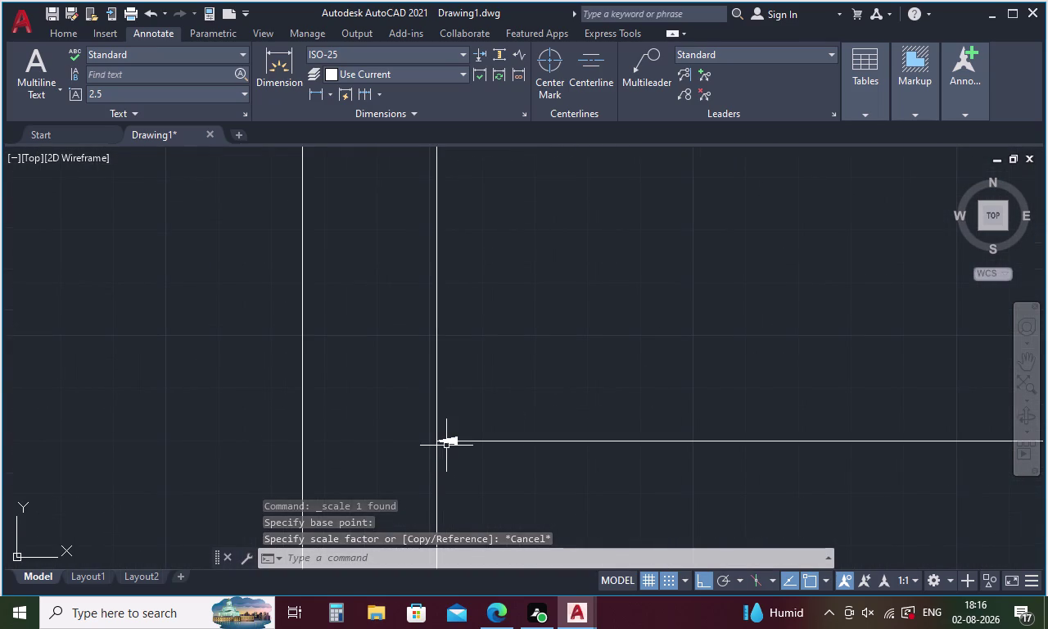
double_click(448, 443)
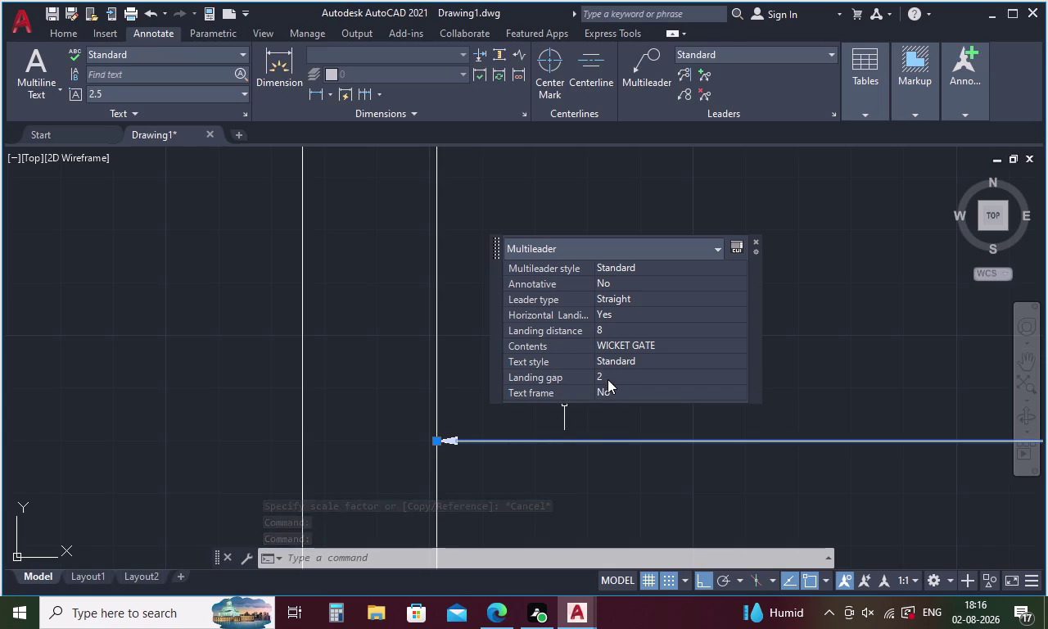
Set the leader's landing distance to 300.
click(608, 325)
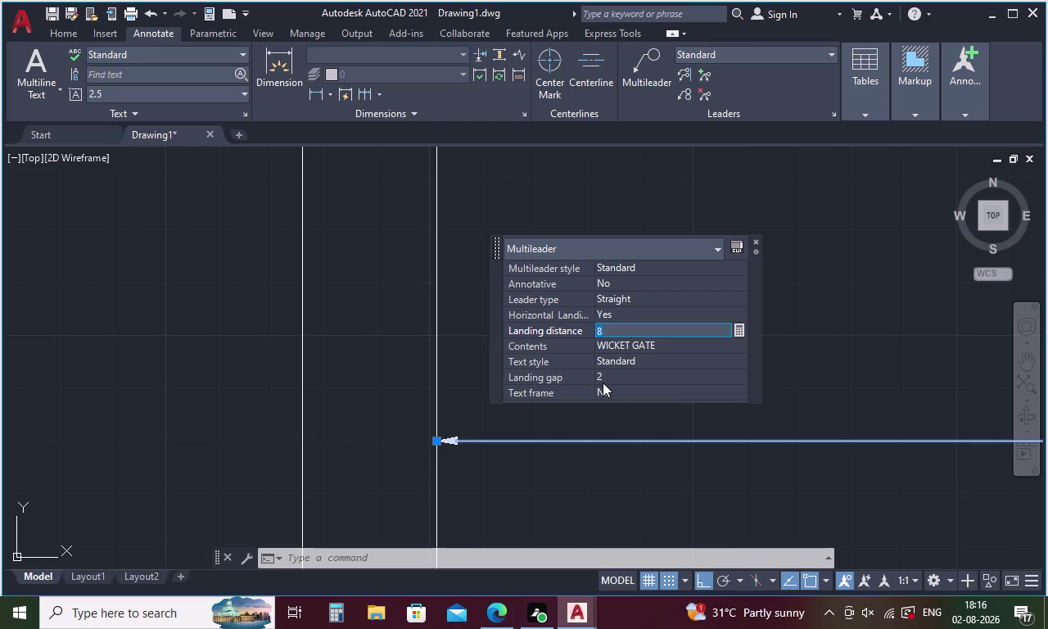
click(718, 248)
click(706, 264)
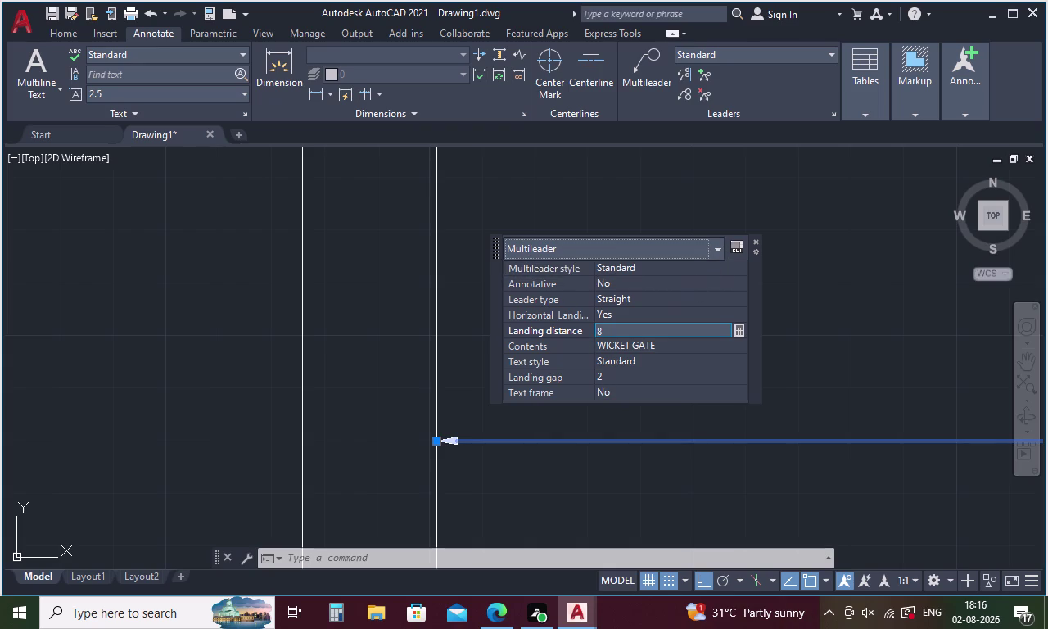
click(614, 332)
key(F12)
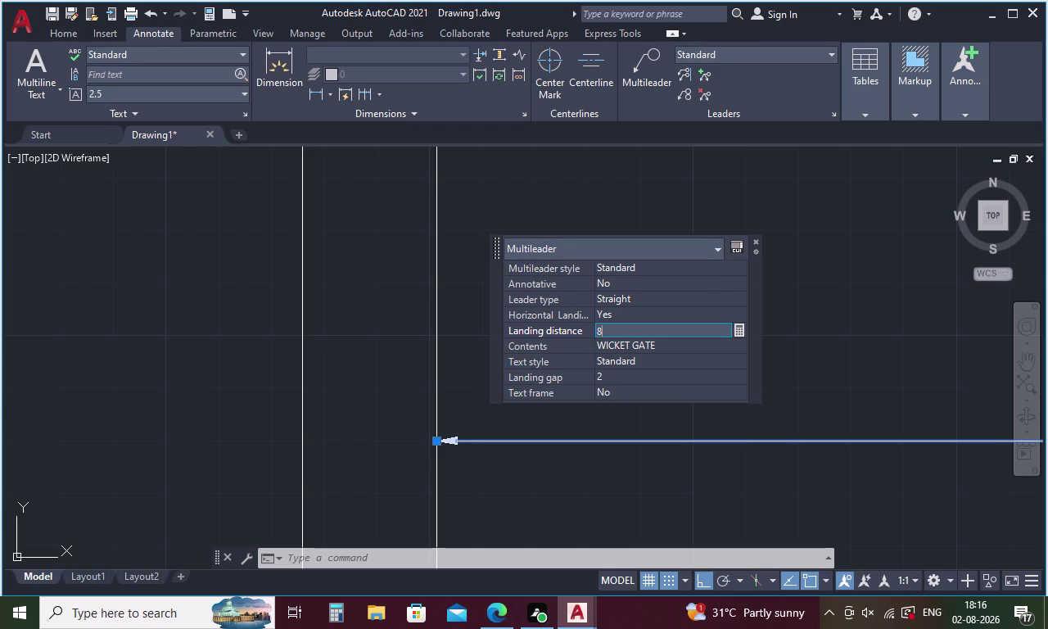
click(614, 332)
key(BackSpace)
key(grave)
key(0)
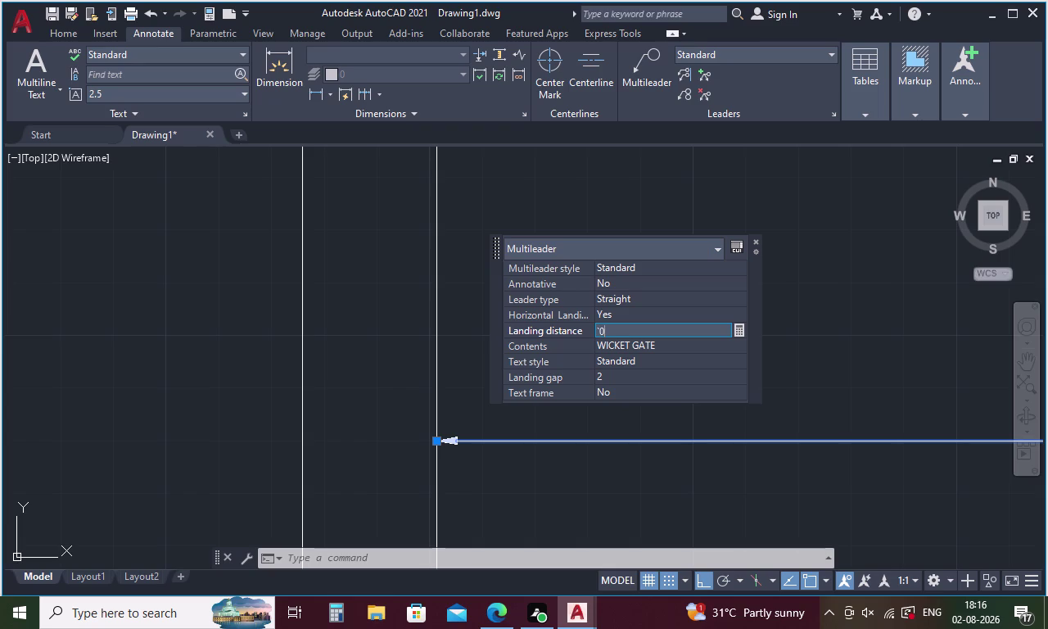
click(623, 334)
key(BackSpace)
key(BackSpace)
key(3)
text(00)
key(Return)
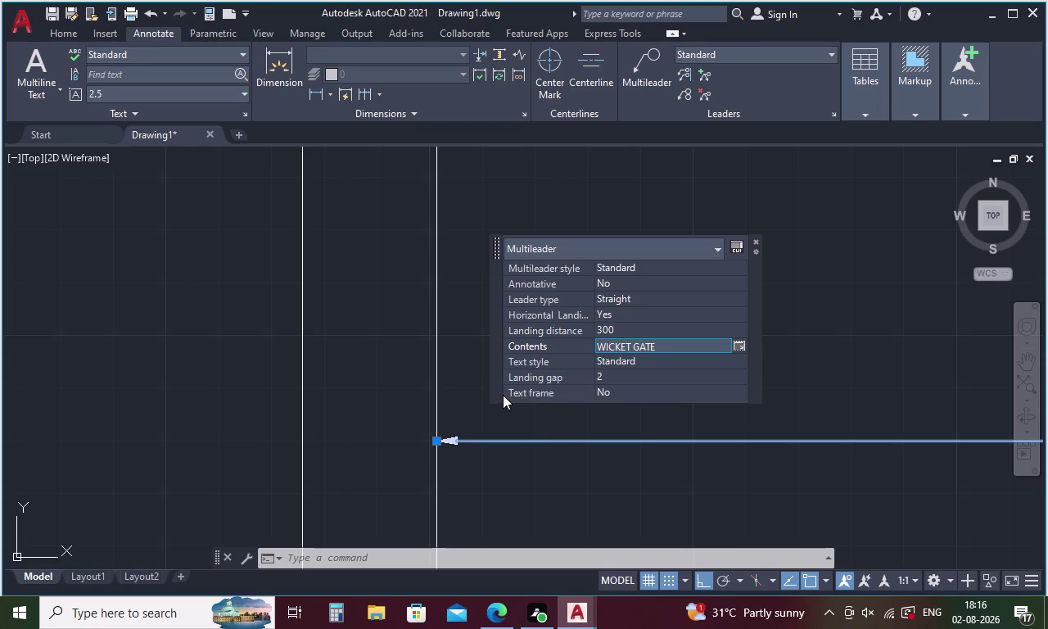
Set the leader's landing gap to 100.
scroll(down, 3)
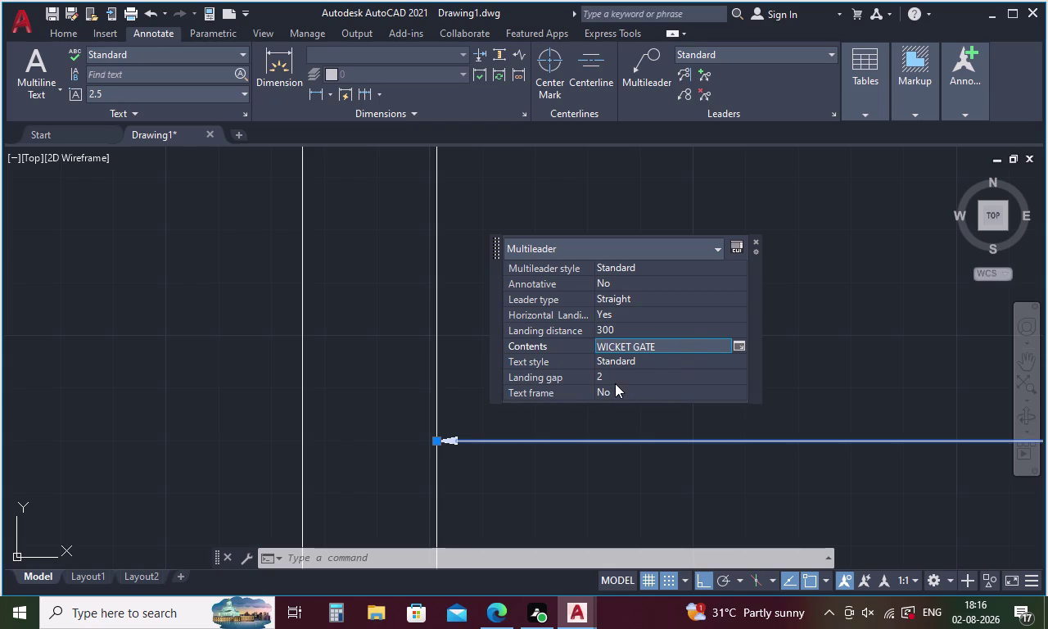
click(614, 377)
key(BackSpace)
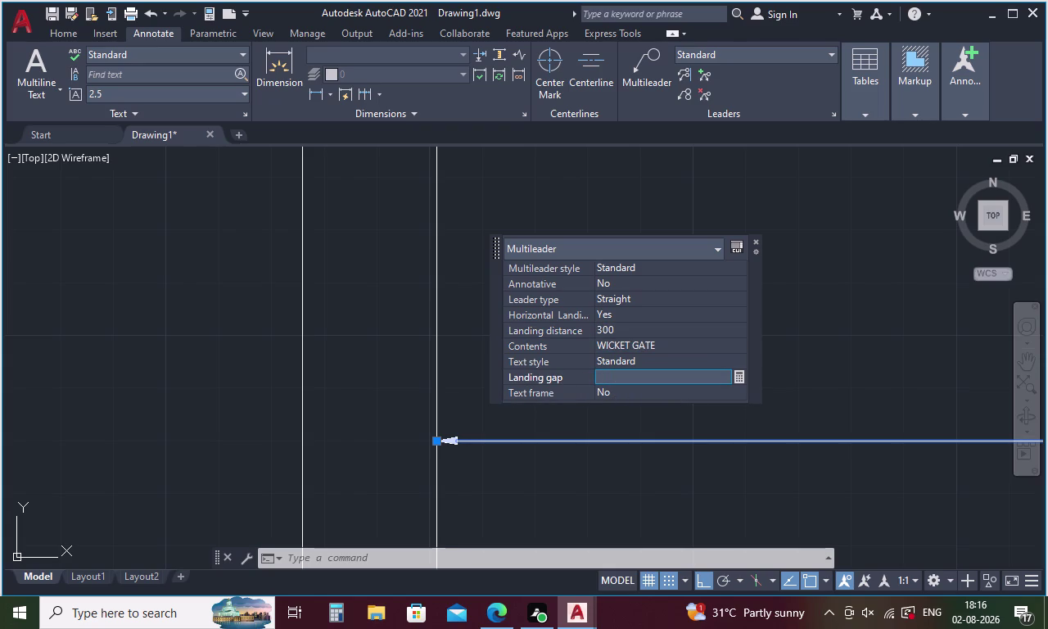
text(300)
click(622, 374)
key(BackSpace)
key(BackSpace)
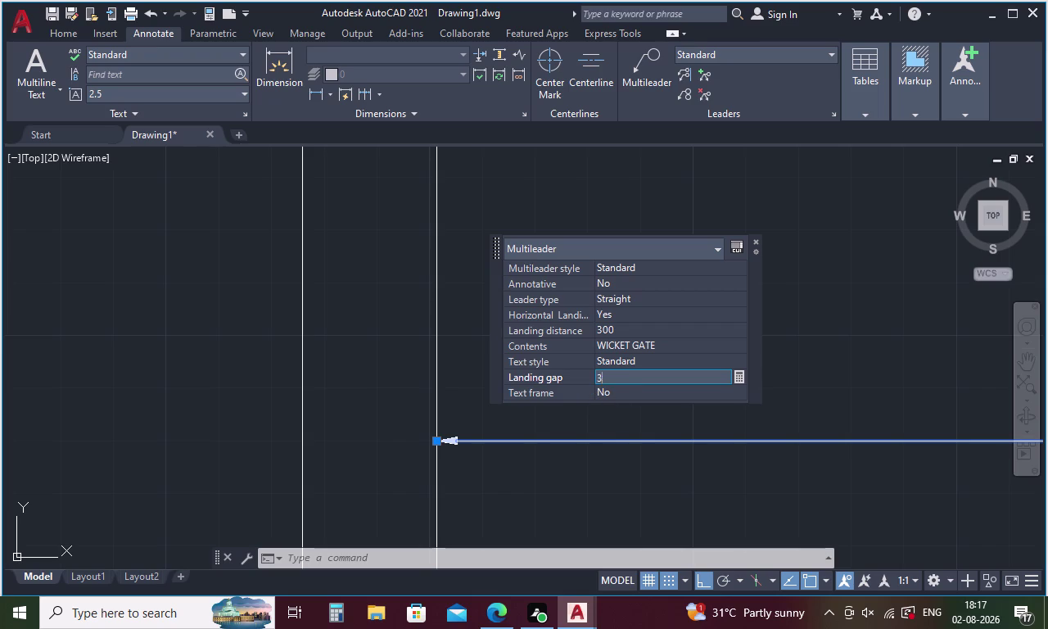
key(BackSpace)
key(1)
text(00)
key(Return)
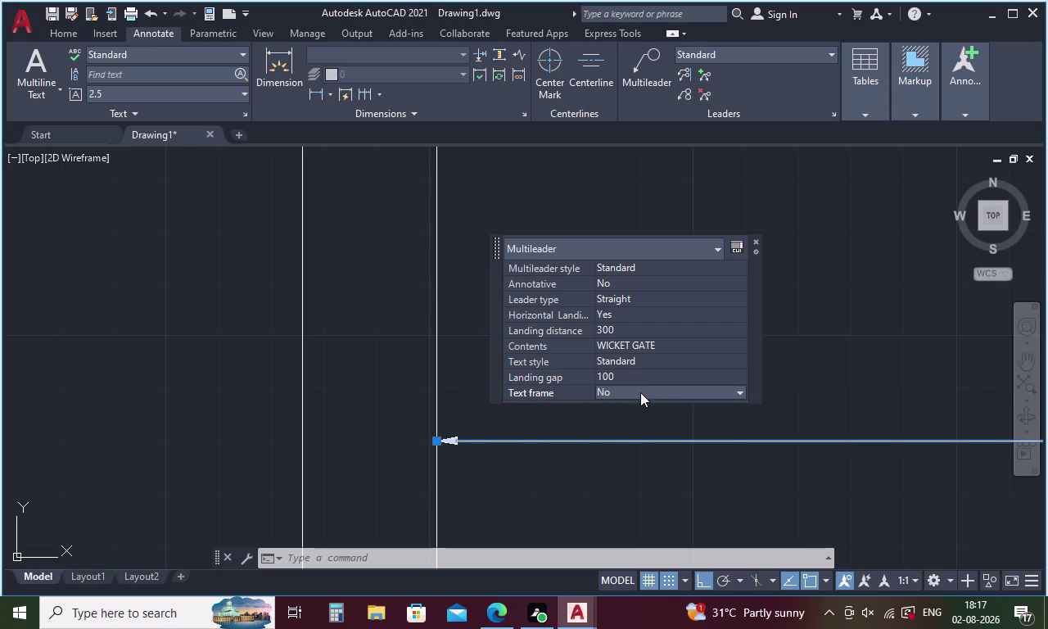
Change further multileader properties, then close the property list and cancel the command.
click(654, 413)
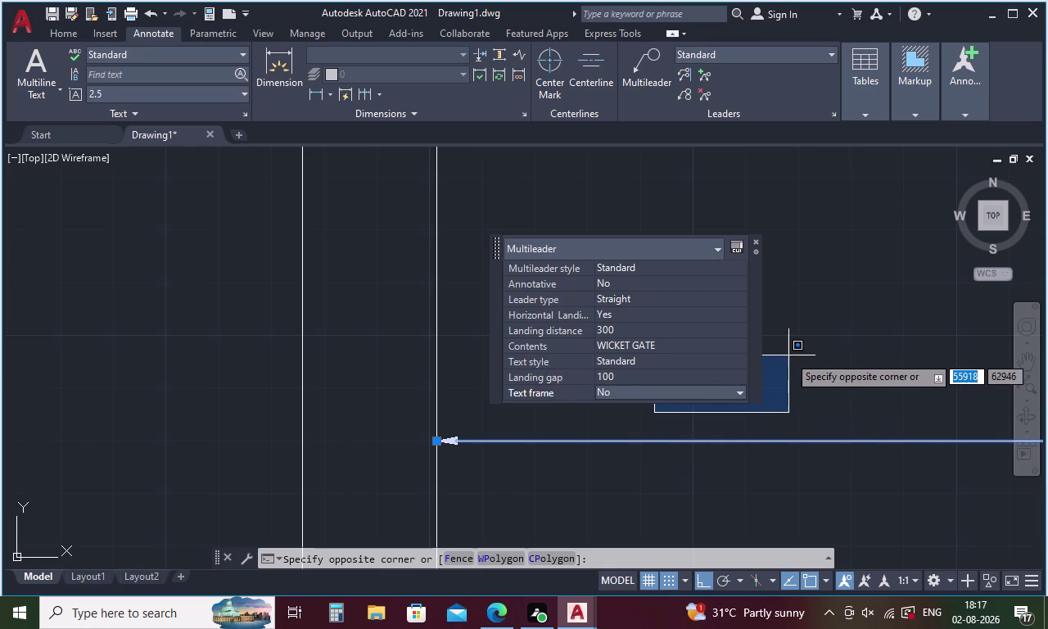
key(Return)
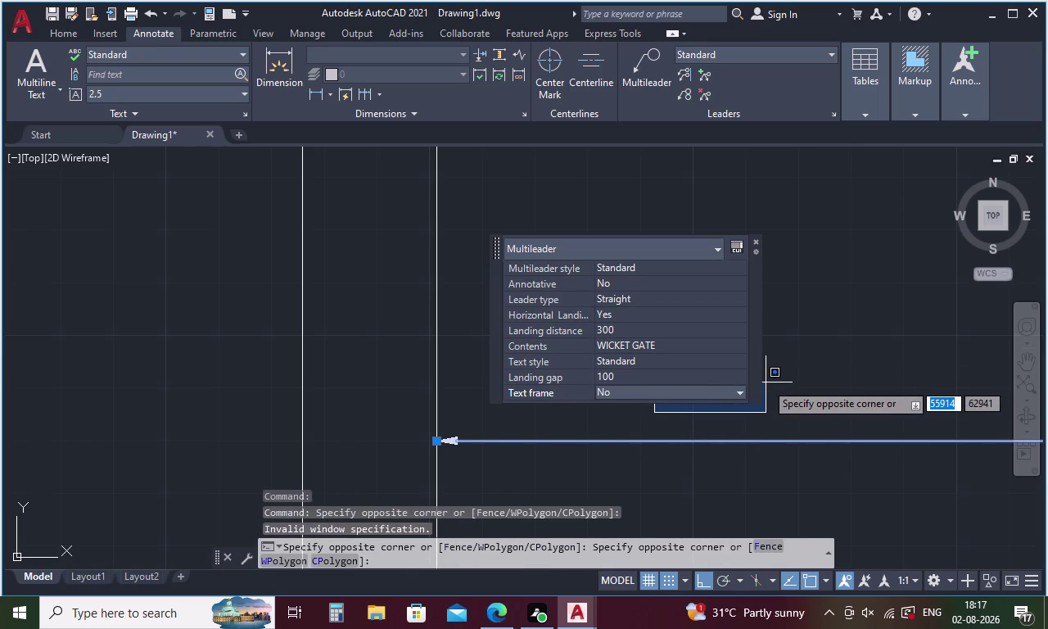
key(Return)
key(Return)
key(Return)
key(Return)
key(Return)
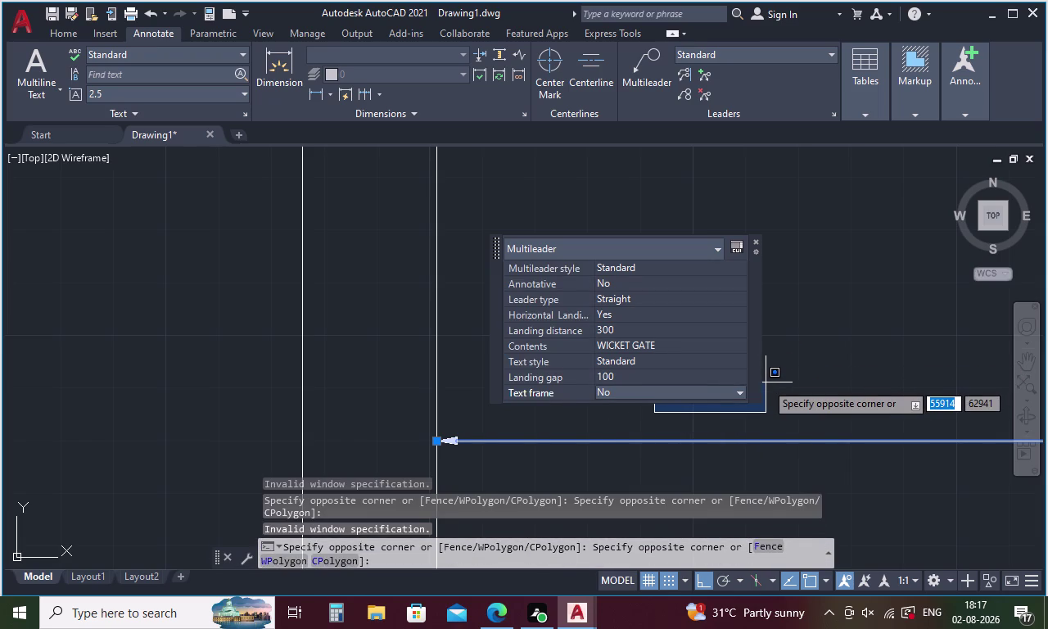
key(Return)
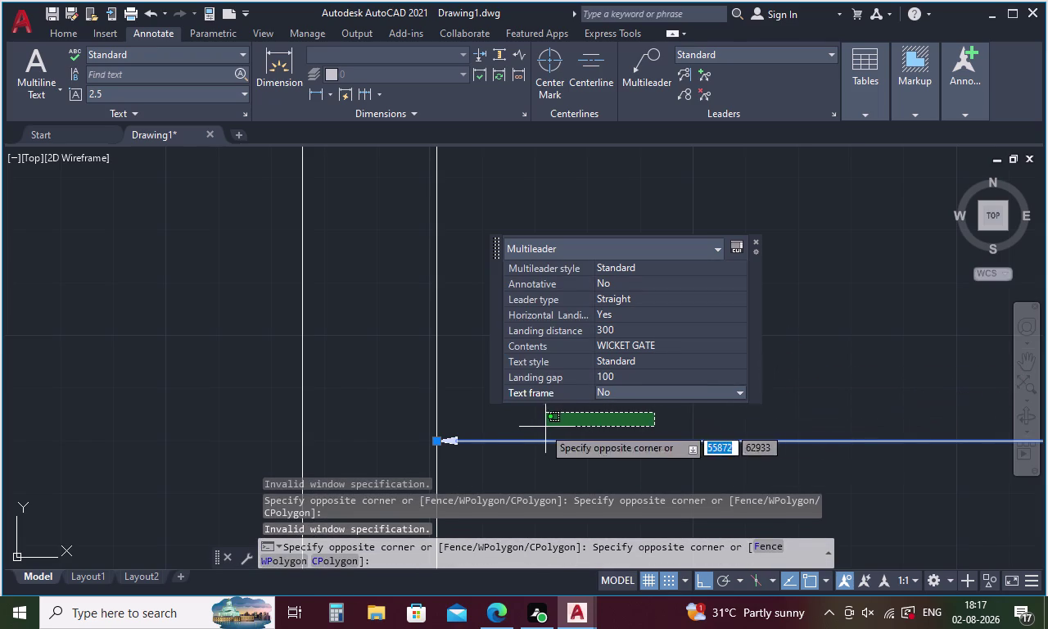
click(457, 426)
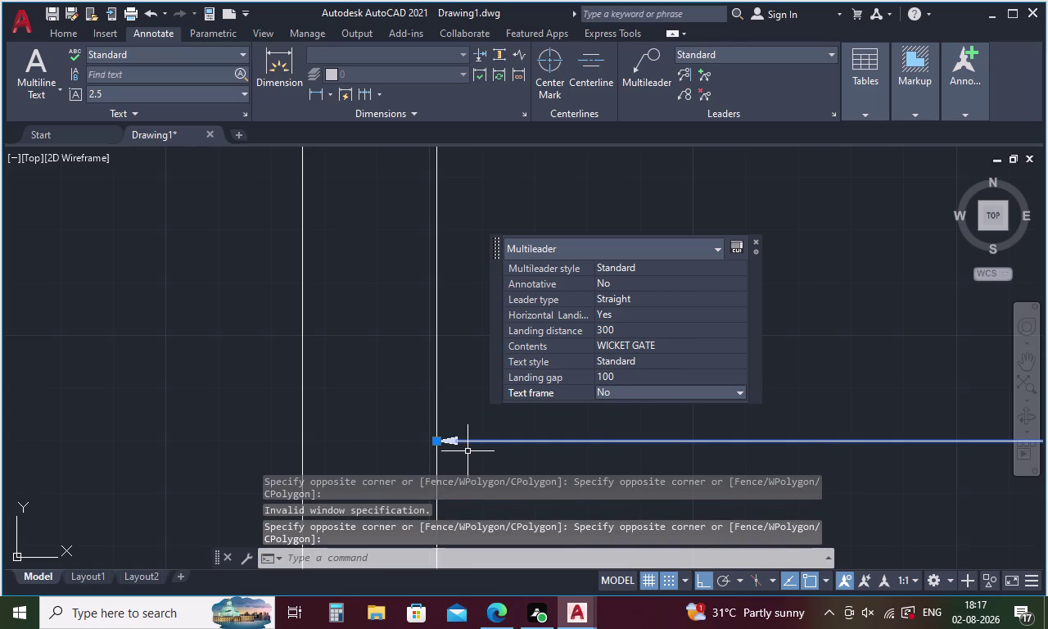
click(458, 441)
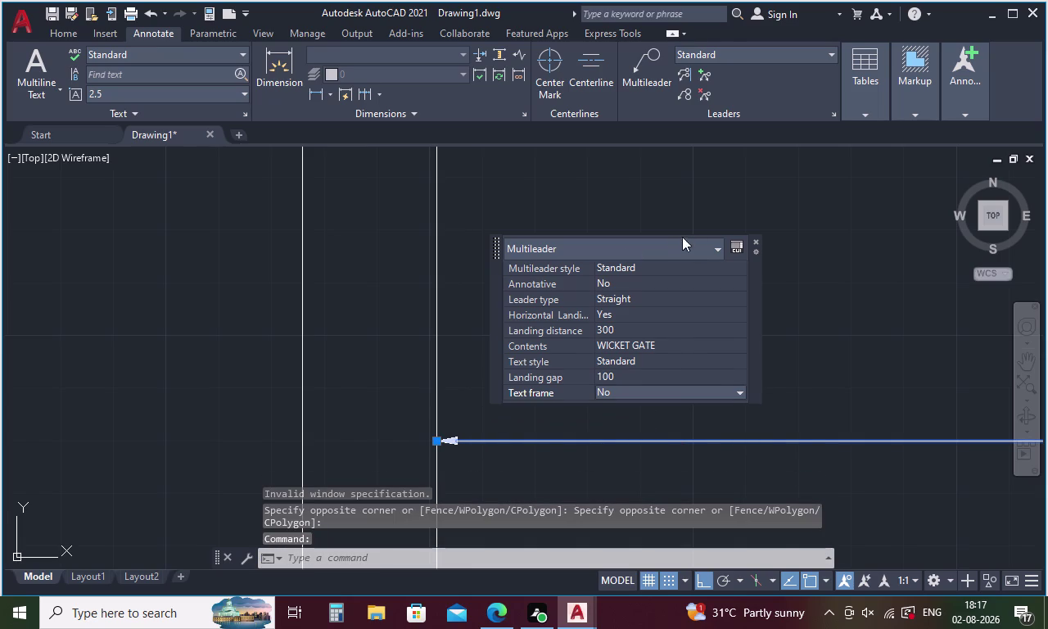
click(759, 244)
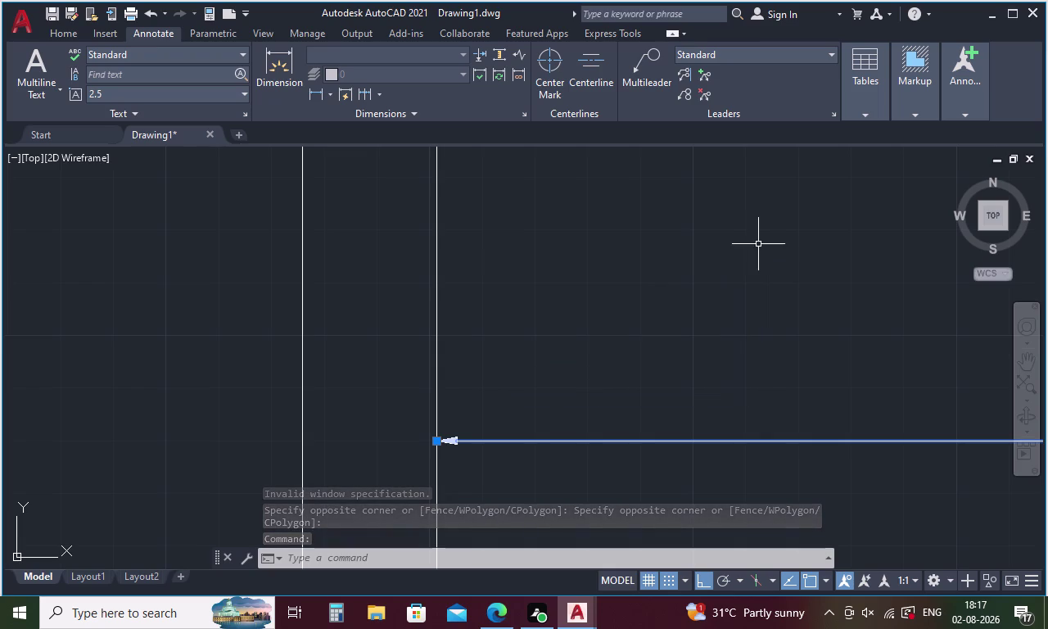
scroll(down, 3)
scroll(down, 3)
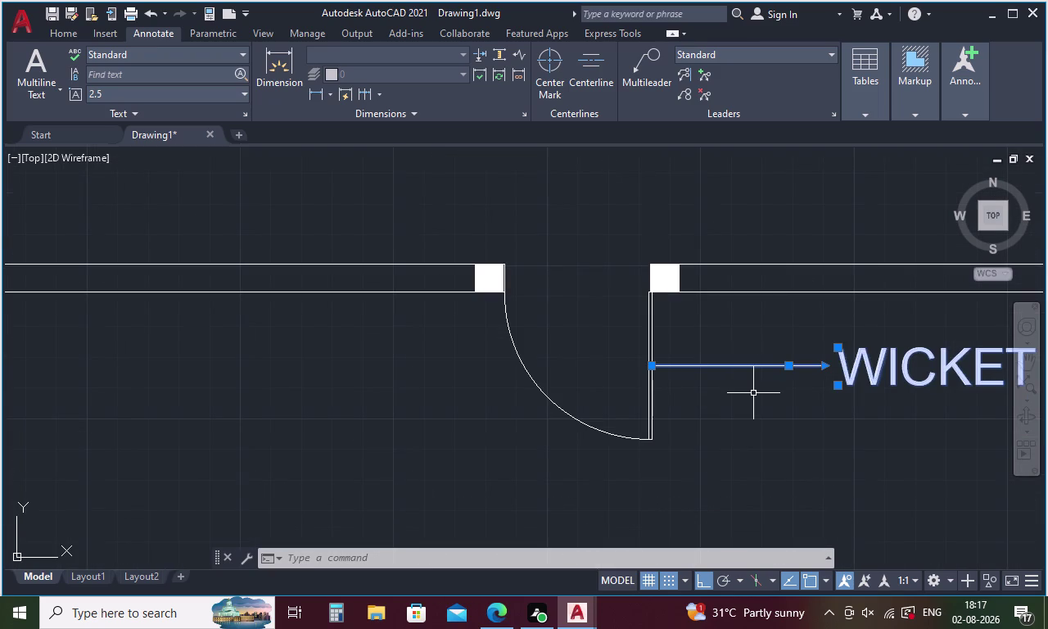
scroll(up, 3)
scroll(down, 3)
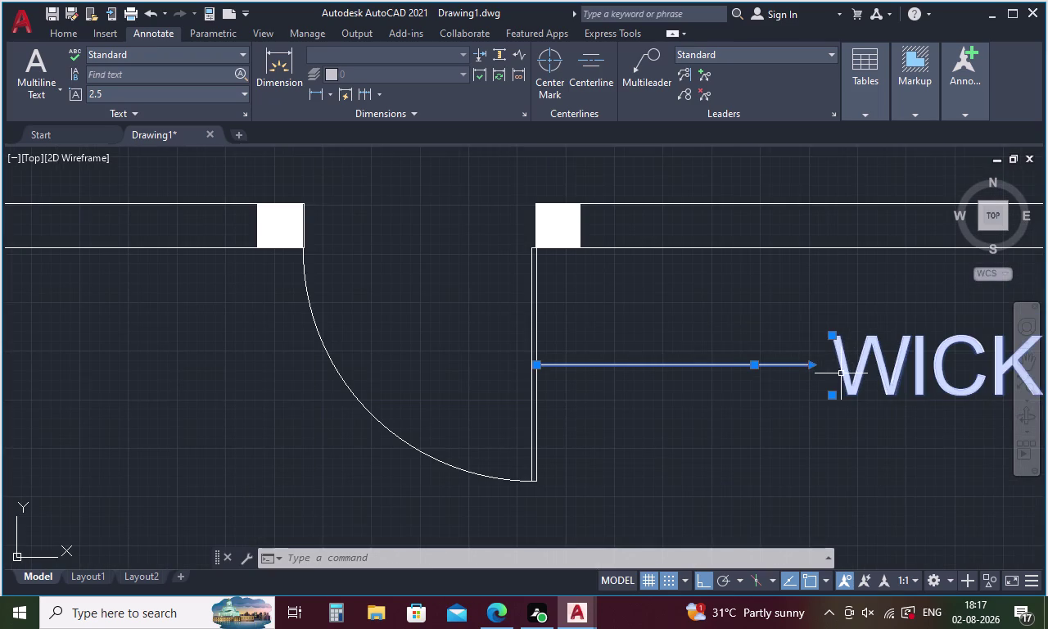
key(Escape)
scroll(down, 3)
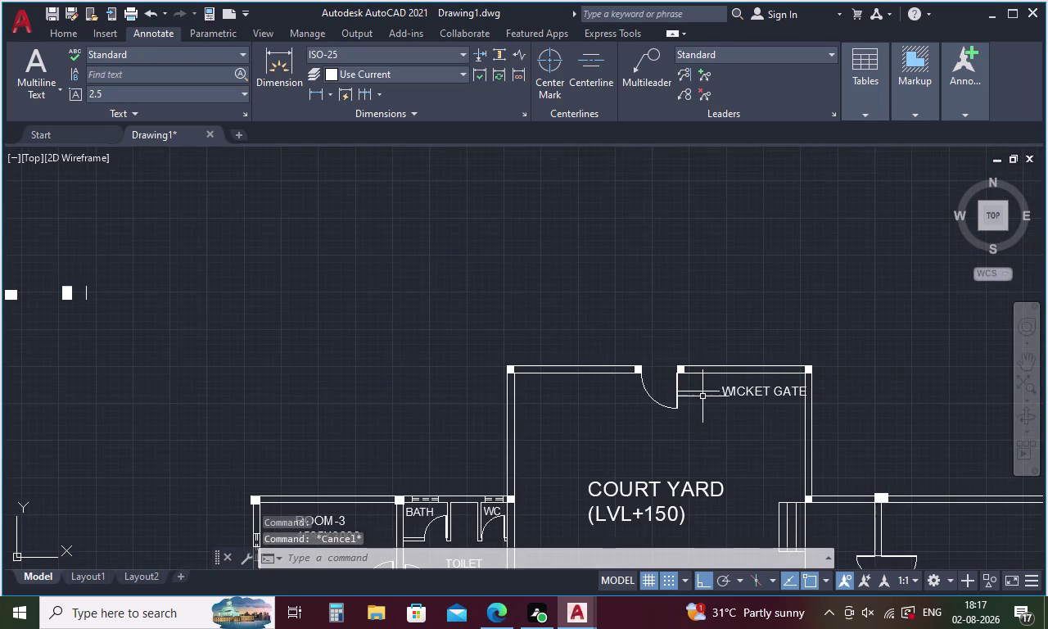
Window-select and delete the WICKET GATE label, then recentre the plan.
click(759, 398)
click(749, 393)
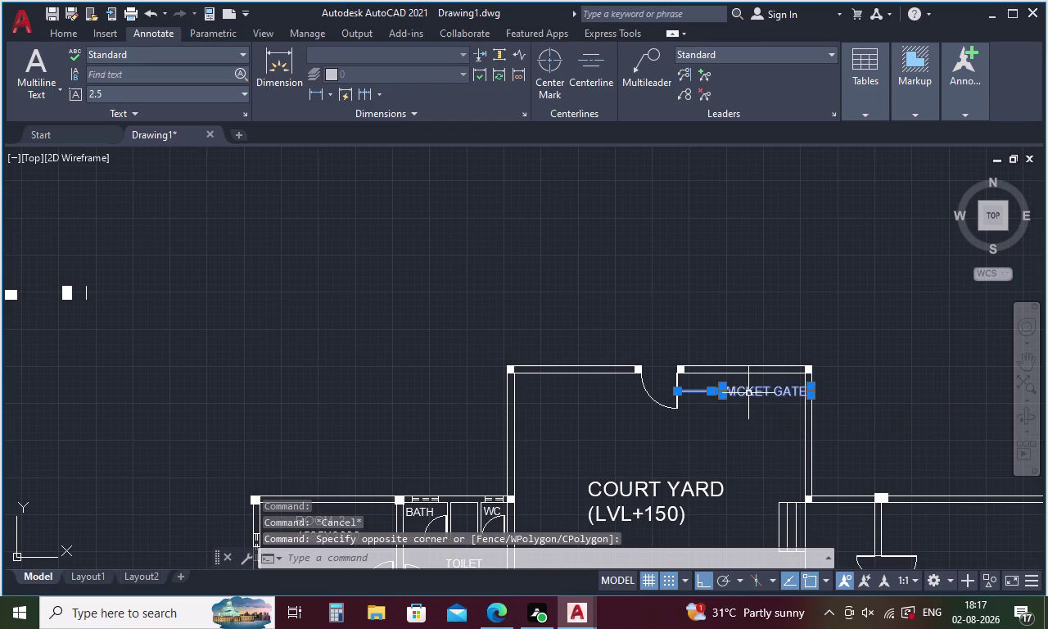
key(Delete)
scroll(down, 3)
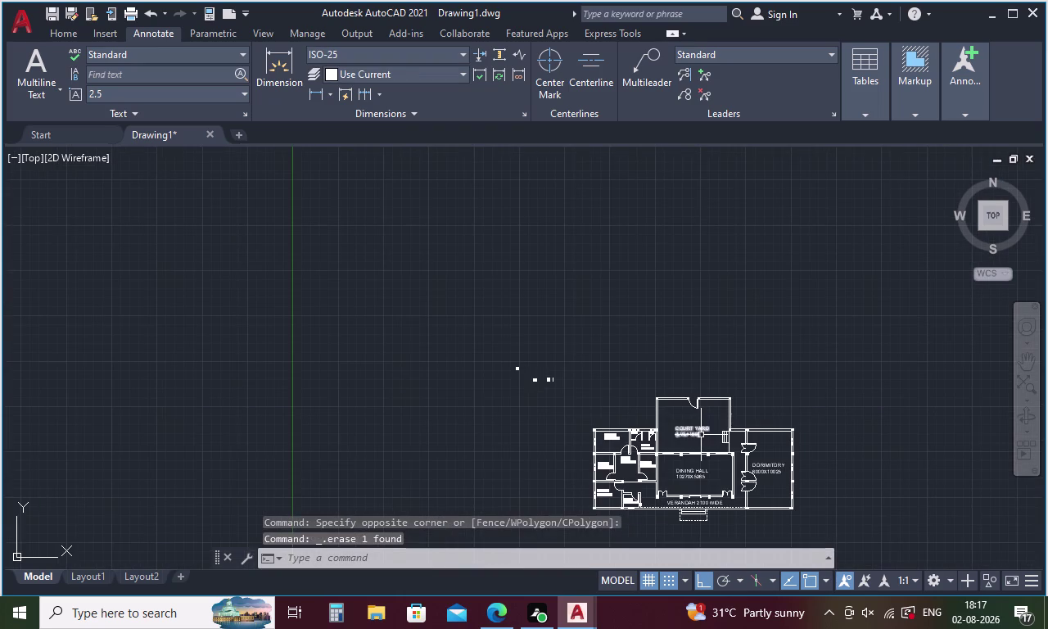
middle_drag(700, 437, 560, 340)
key(Escape)
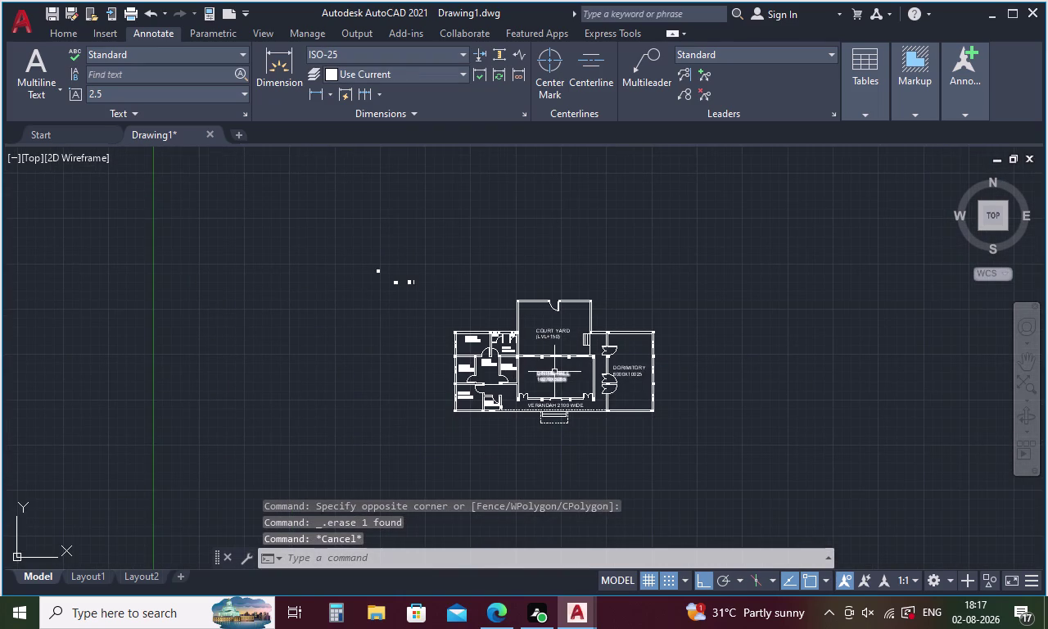
click(320, 95)
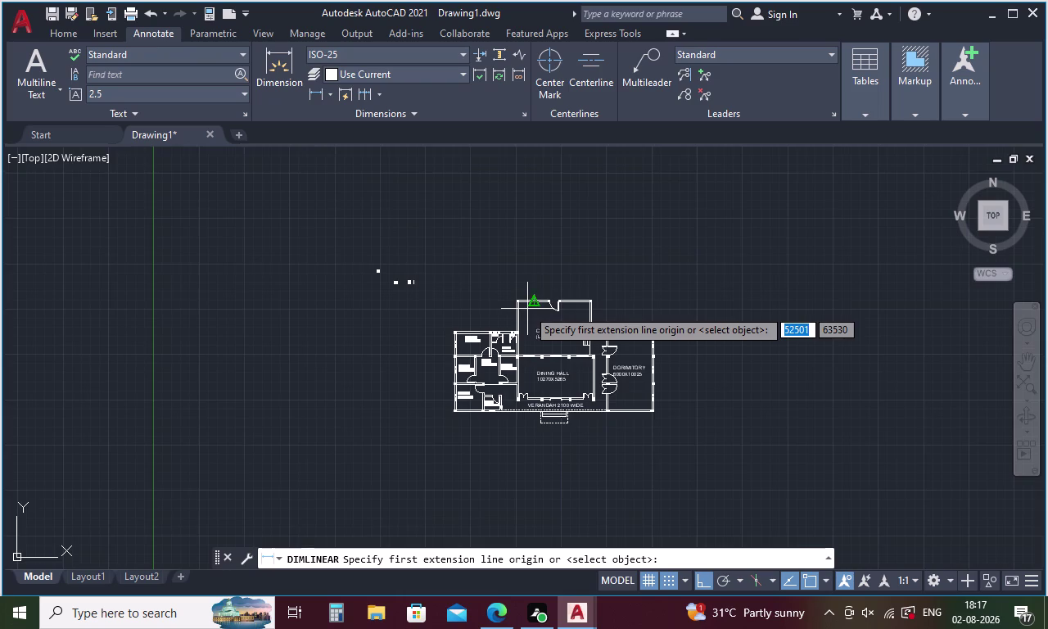
Pick the courtyard's top corners for a linear dimension, then cancel it.
scroll(up, 3)
click(456, 247)
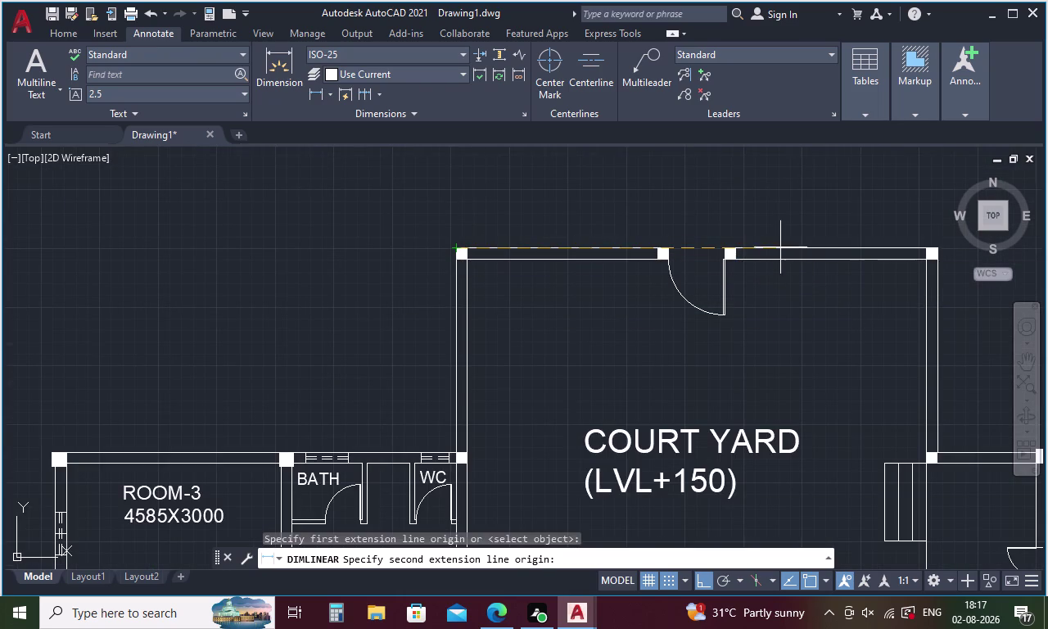
click(939, 249)
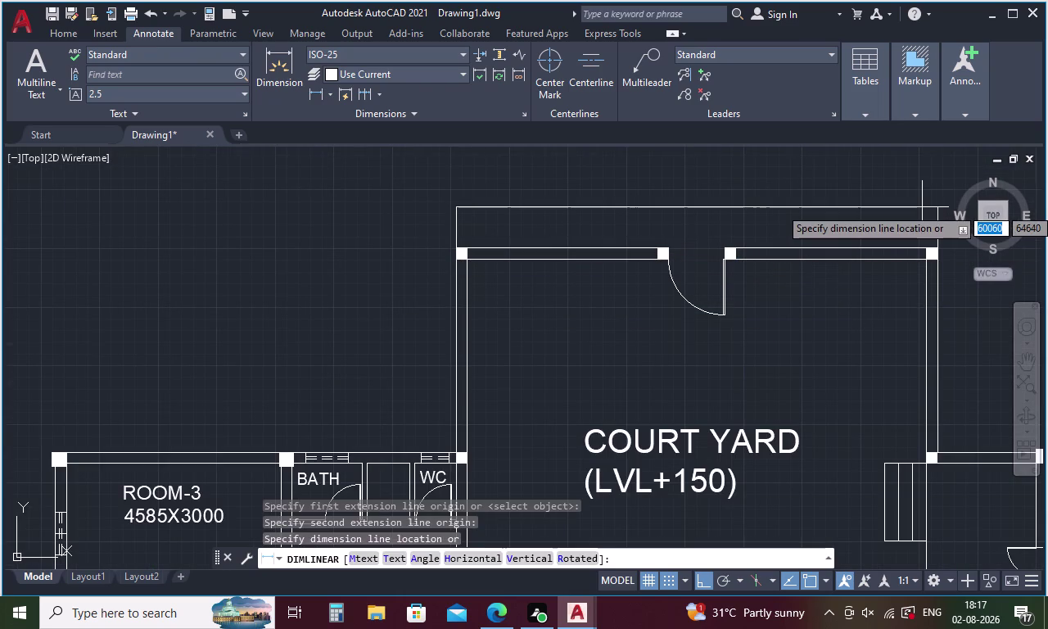
key(Escape)
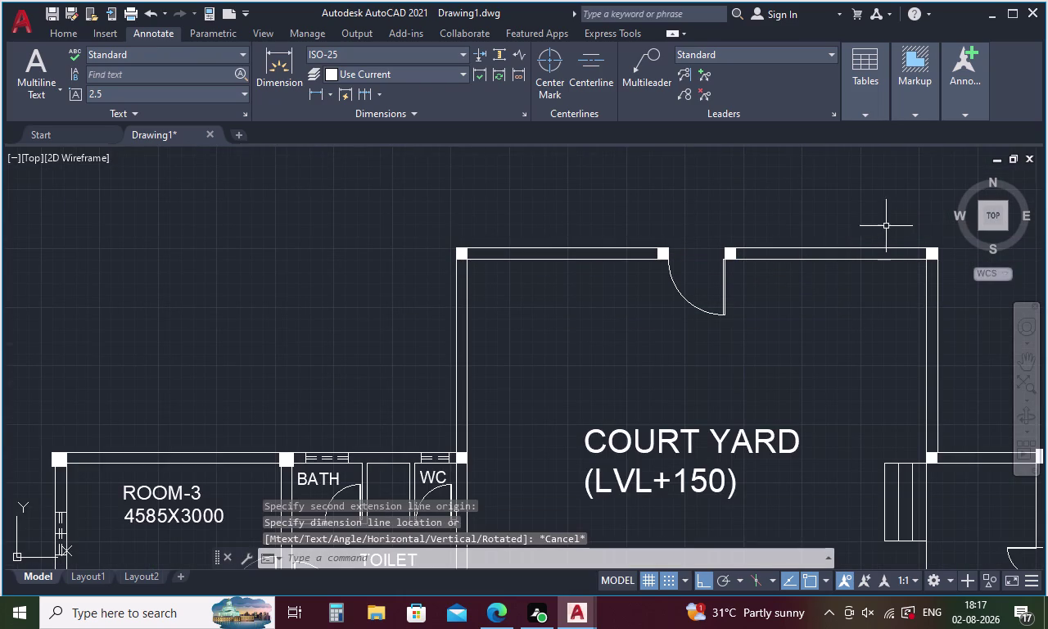
Modify ISO-25 to use yellow dimension lines and blue extension lines.
key(d)
key(Return)
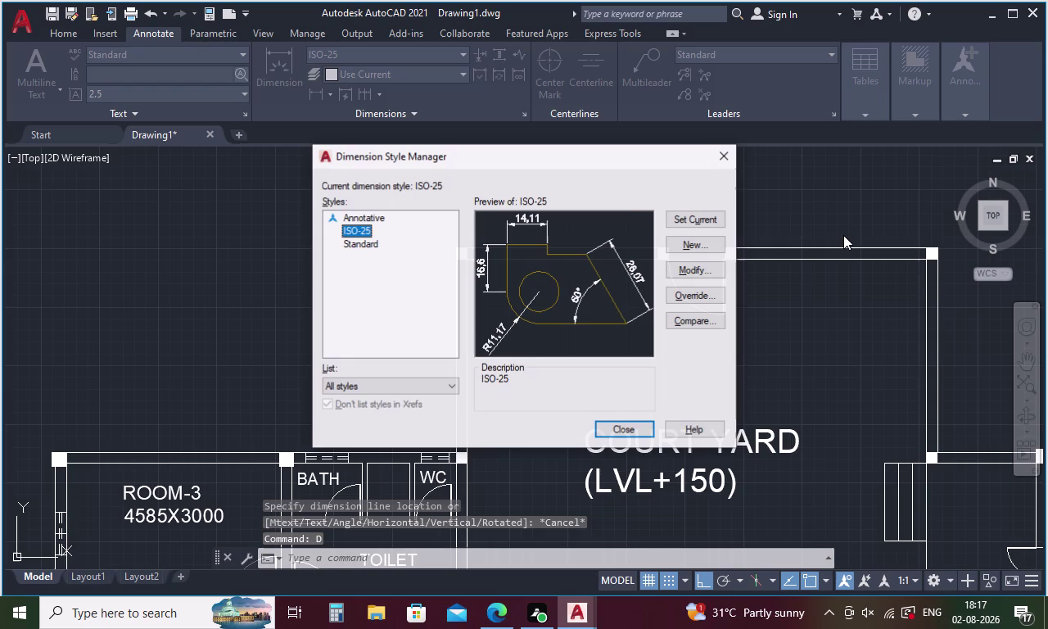
click(689, 265)
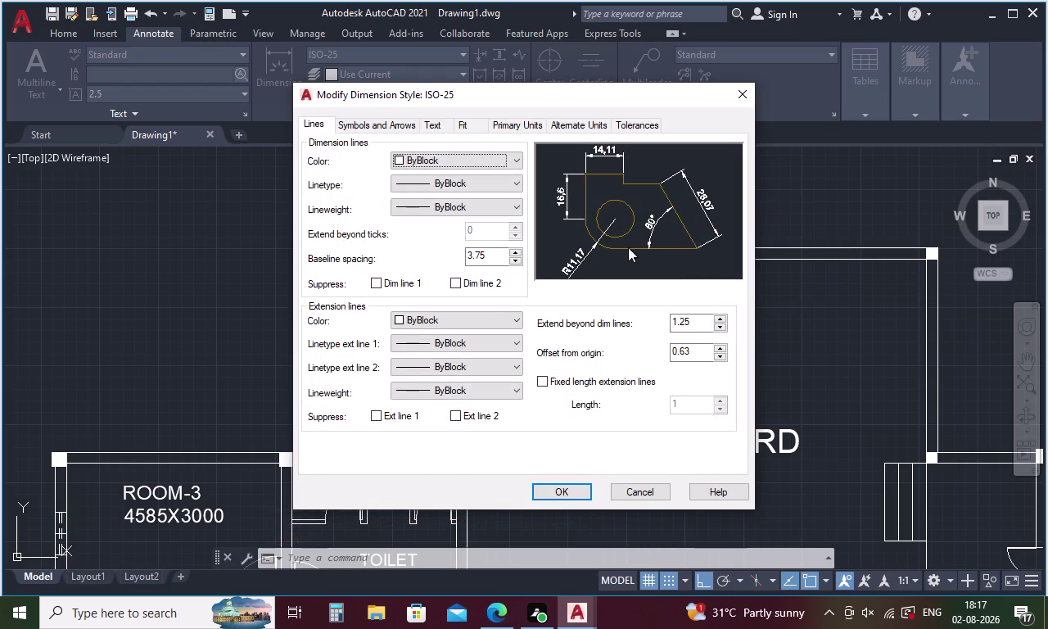
click(455, 156)
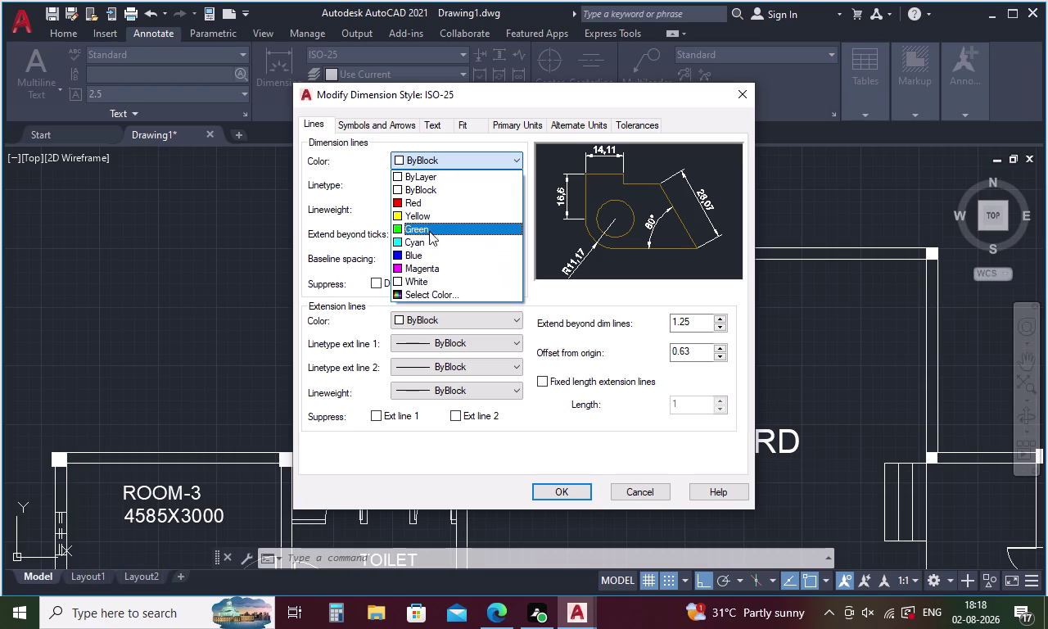
click(429, 220)
click(481, 324)
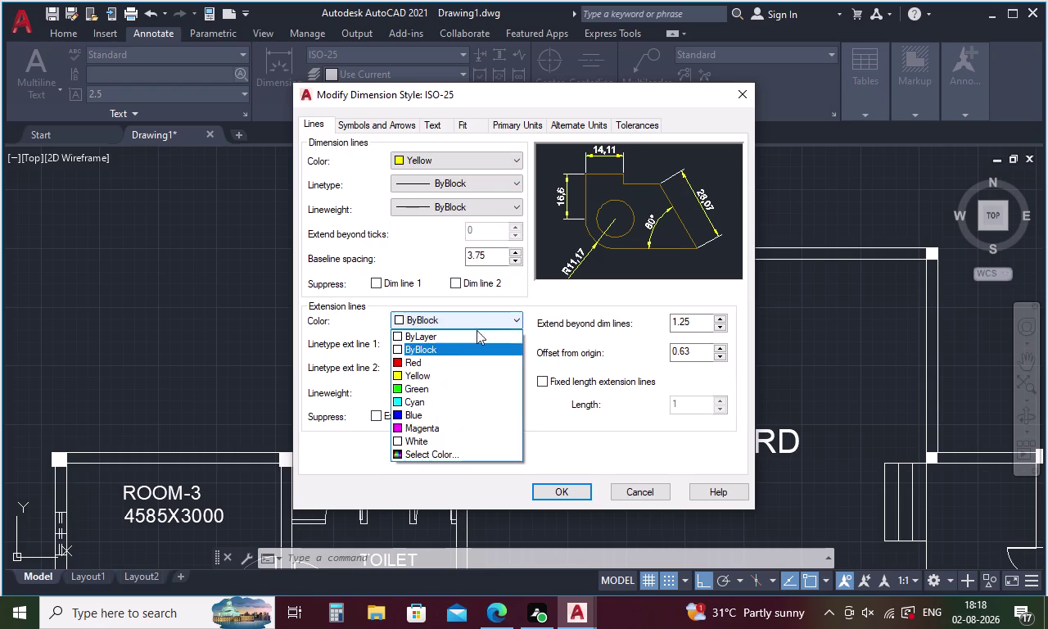
click(449, 414)
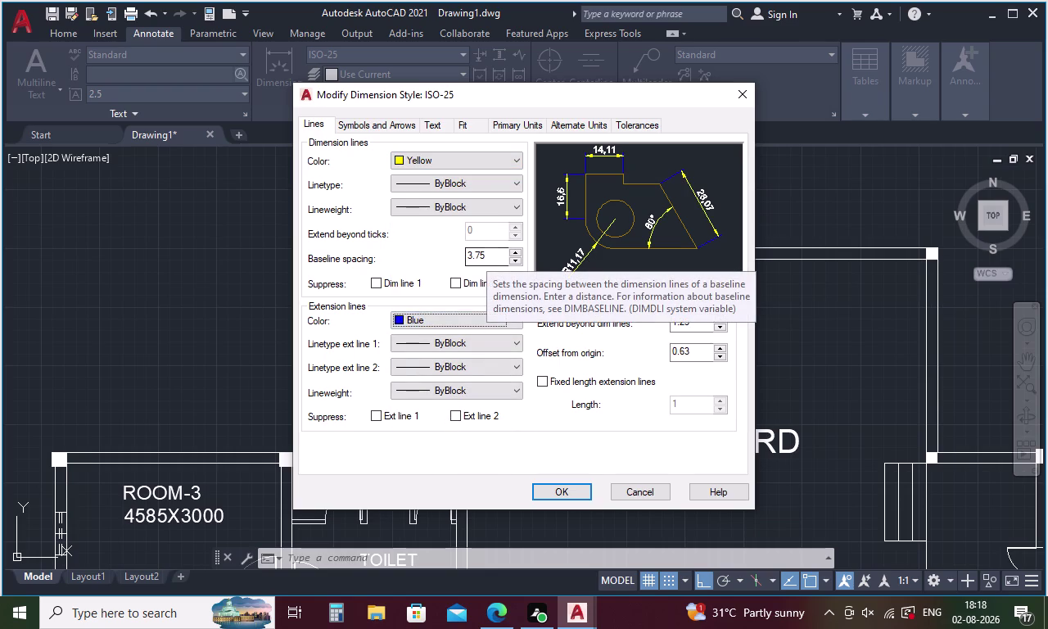
Set the dimension arrow size to 300.
click(350, 124)
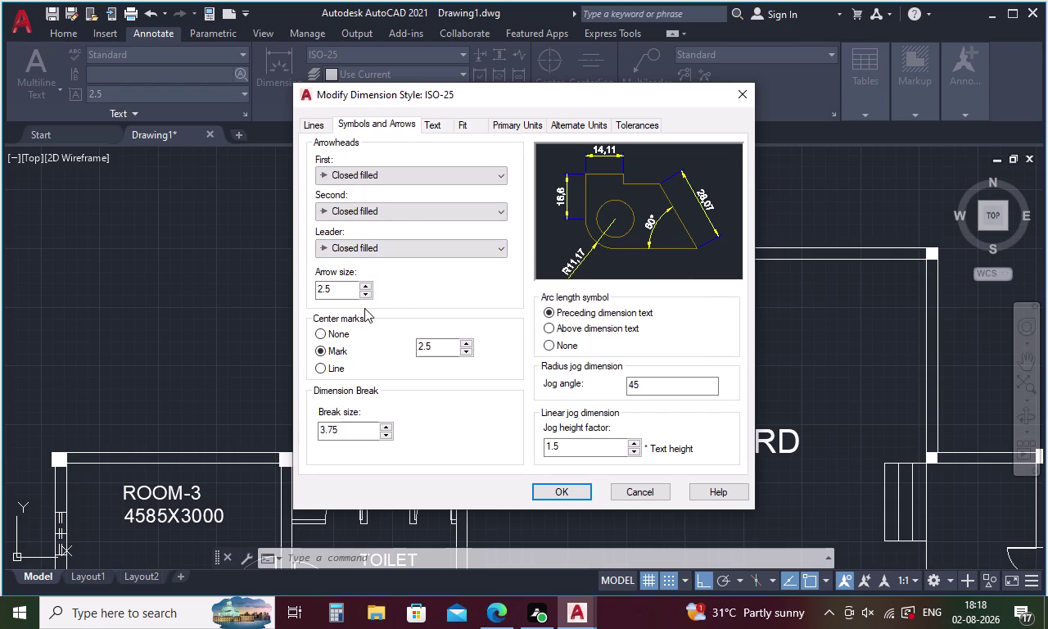
click(339, 290)
key(BackSpace)
key(BackSpace)
key(BackSpace)
text(300)
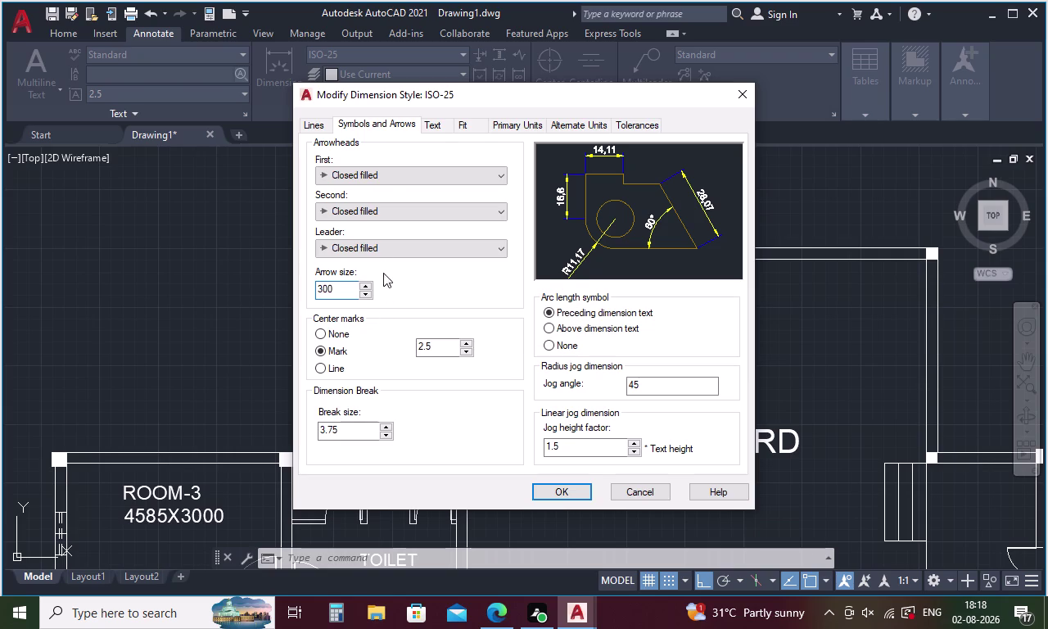
Make the dimension text magenta with a height of 300.
click(442, 120)
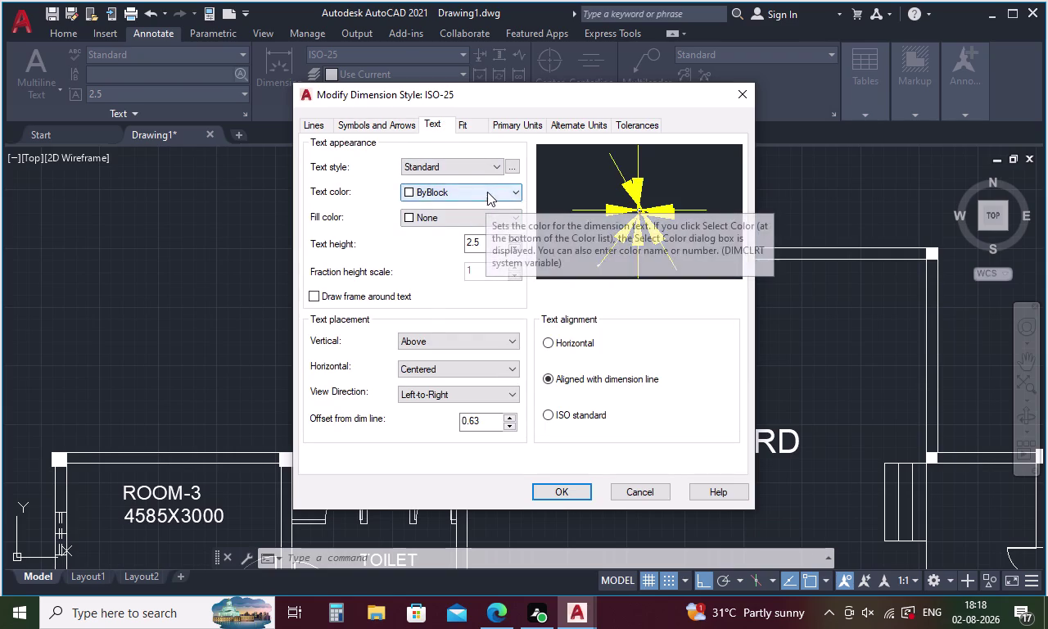
click(488, 192)
click(473, 305)
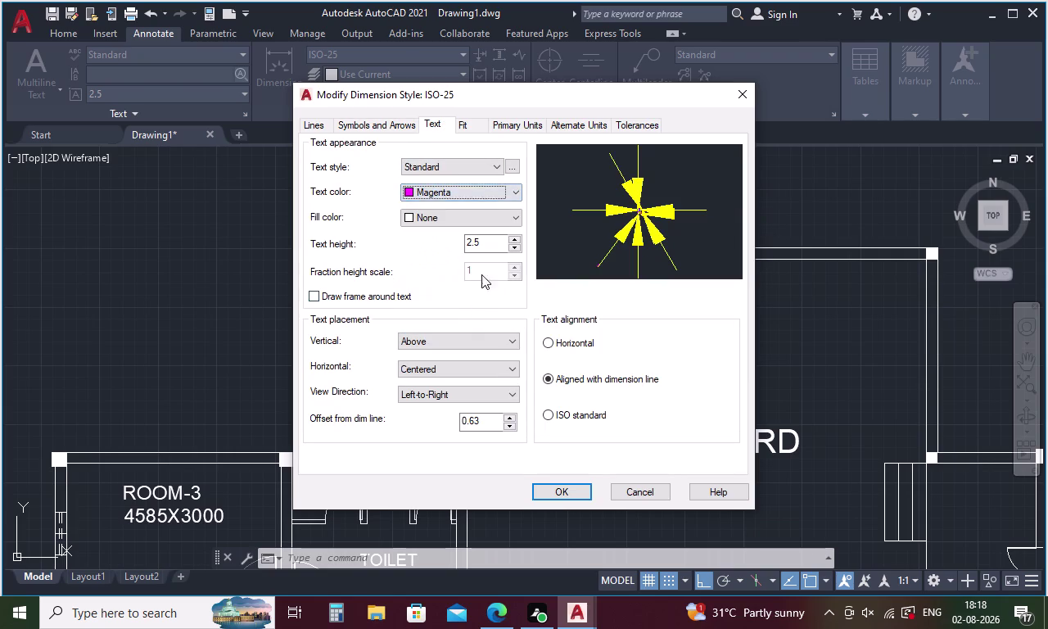
click(484, 246)
key(BackSpace)
key(3)
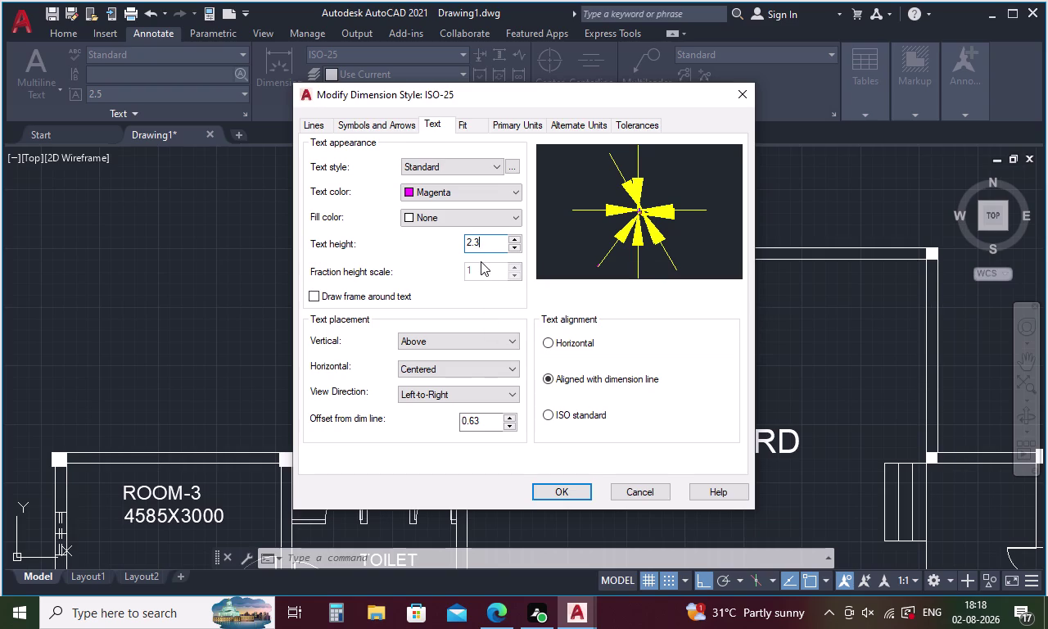
key(BackSpace)
key(BackSpace)
key(BackSpace)
text(300)
key(Return)
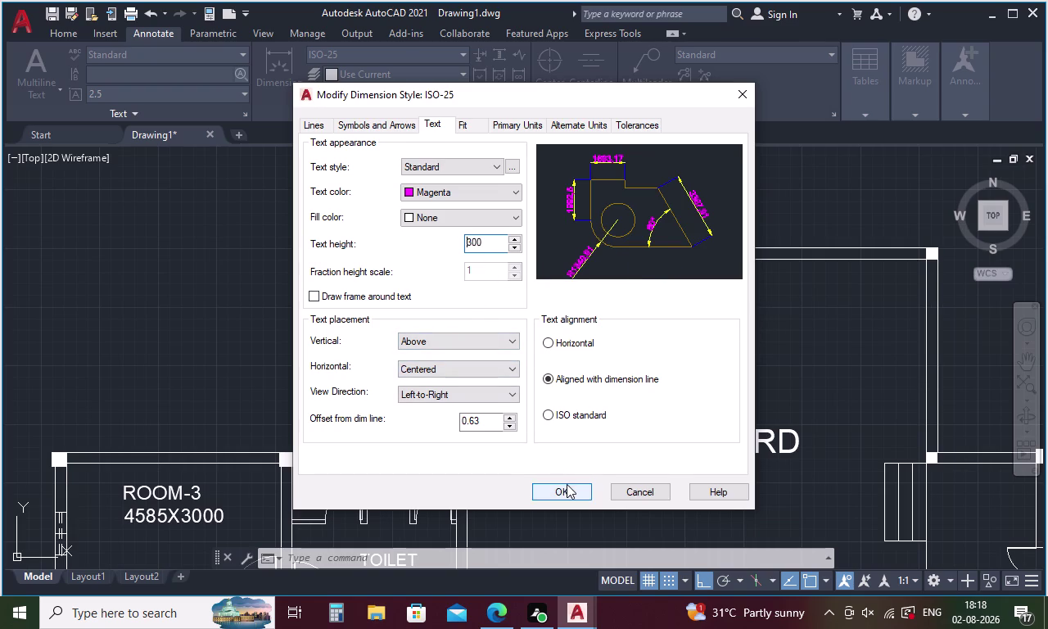
Set precision to whole numbers, then make ISO-25 current and close the manager.
click(507, 127)
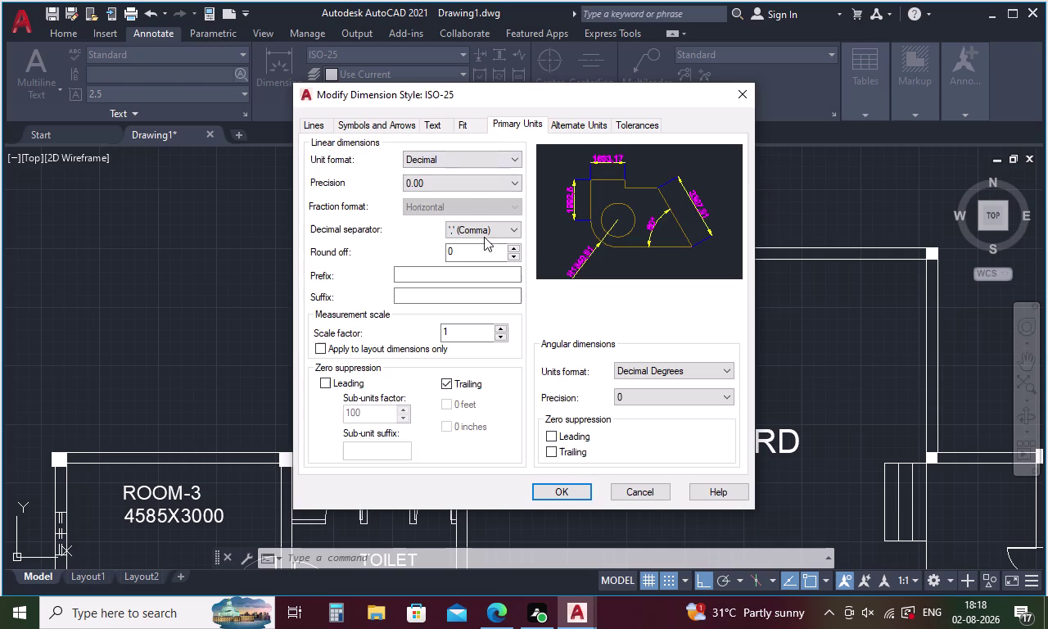
click(470, 180)
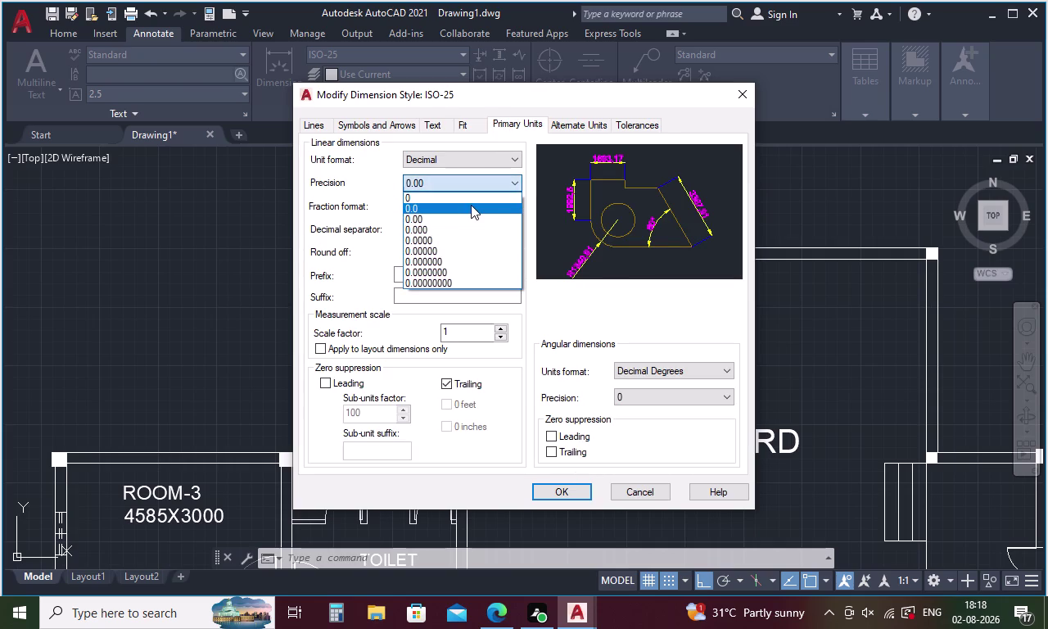
click(471, 200)
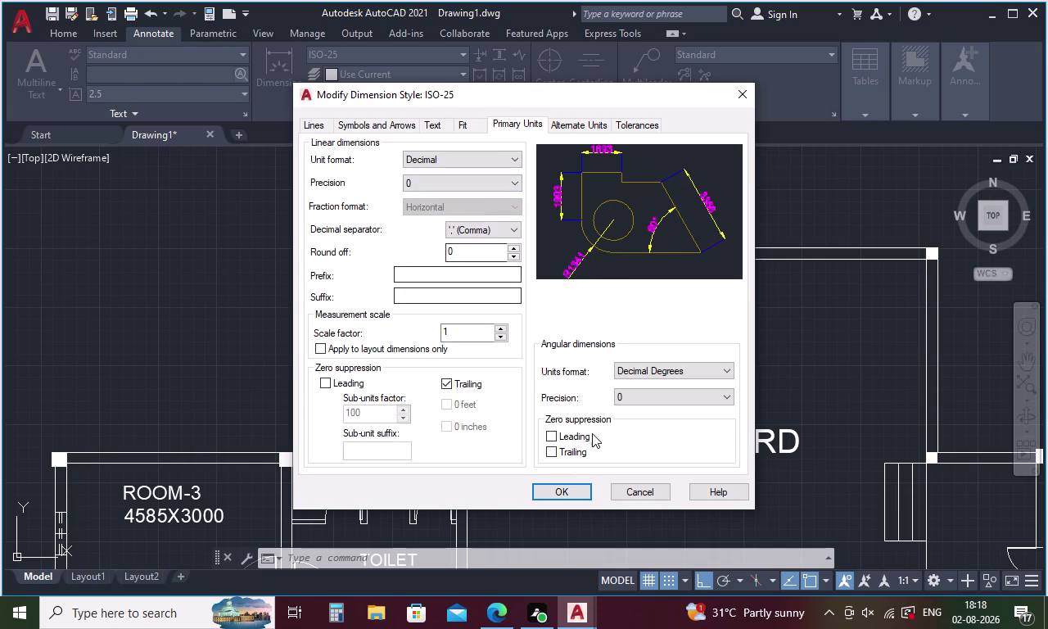
click(579, 490)
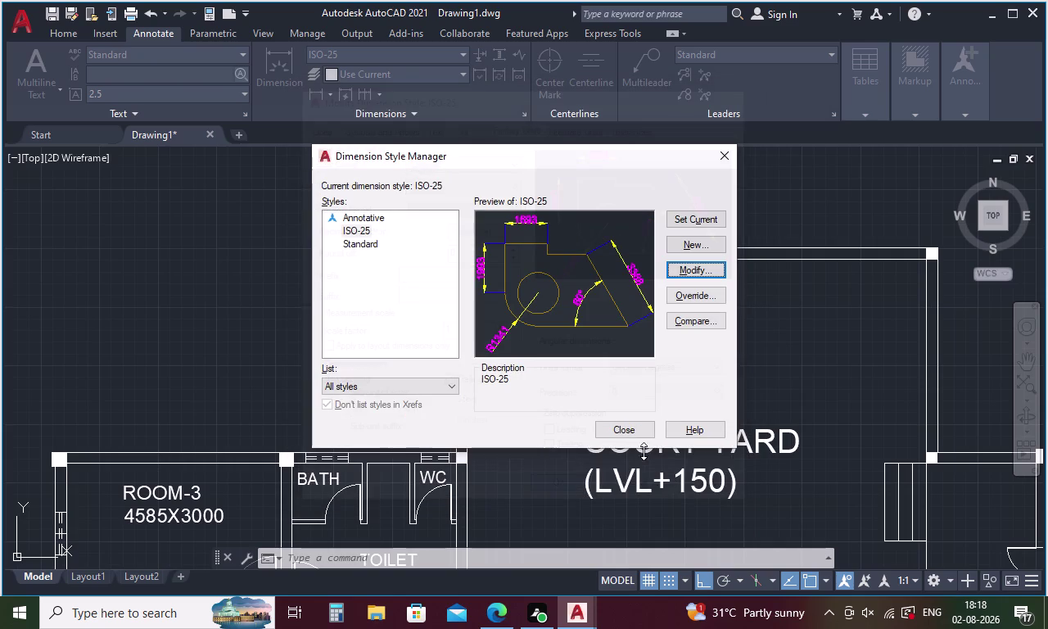
click(690, 218)
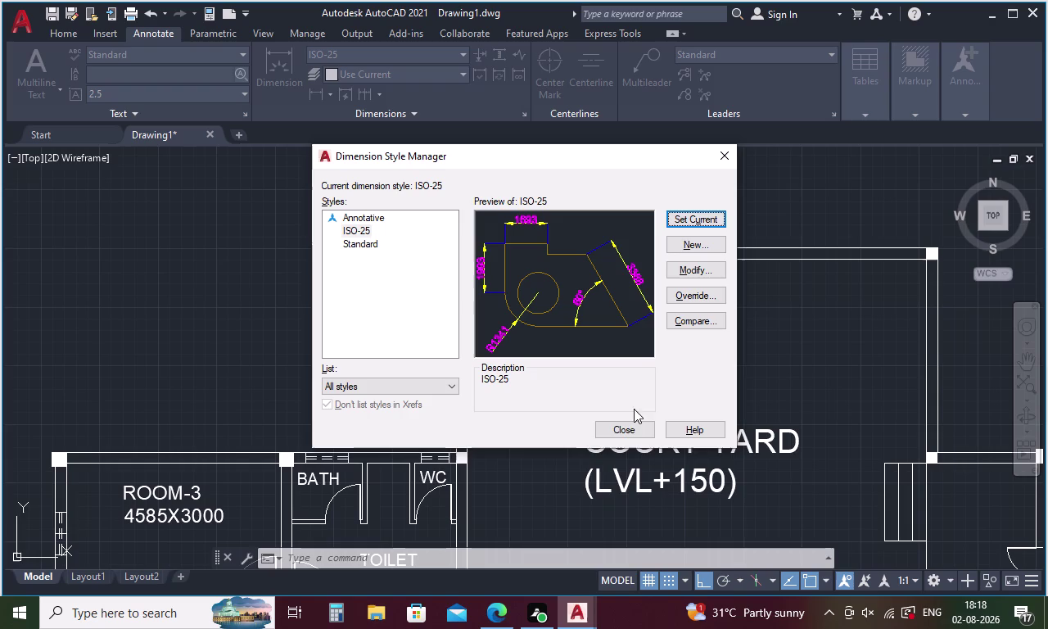
click(637, 433)
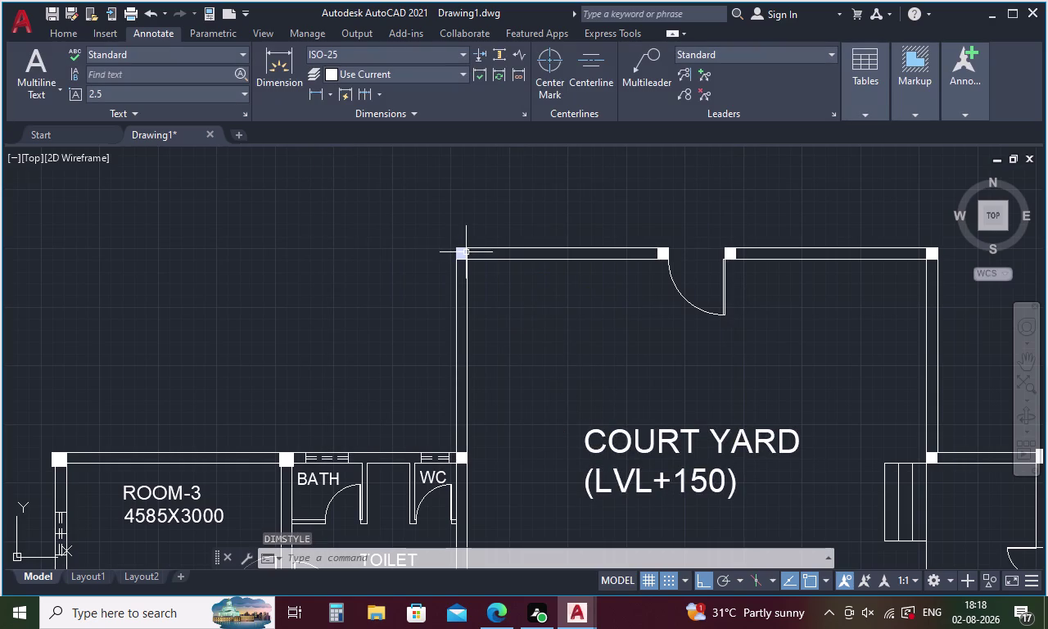
Dimension the courtyard with 10270 along its top and 4360 vertically.
click(306, 98)
click(313, 78)
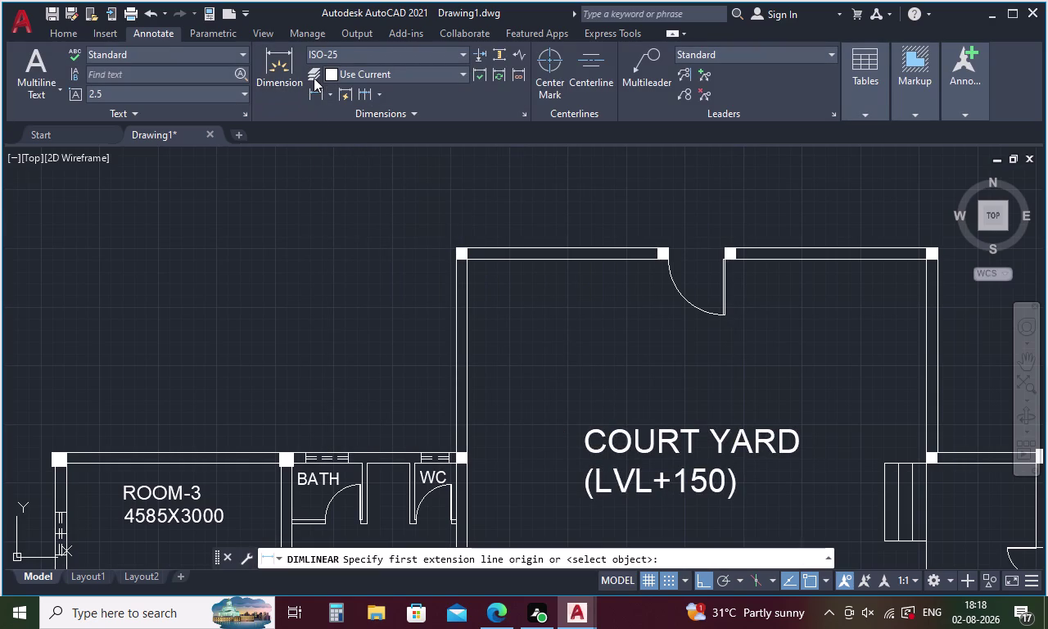
click(456, 249)
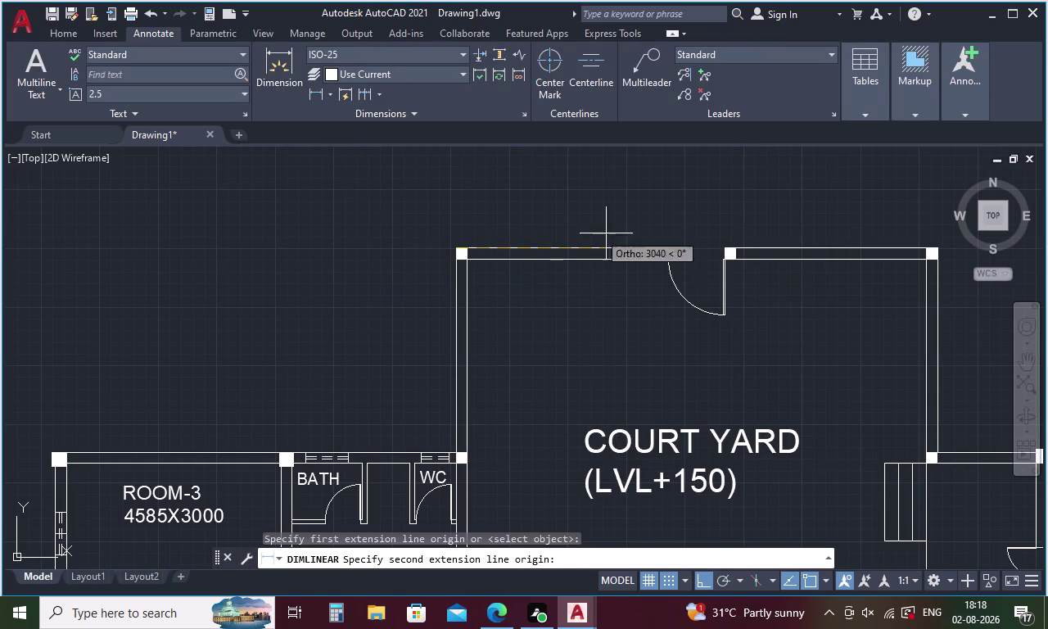
click(942, 245)
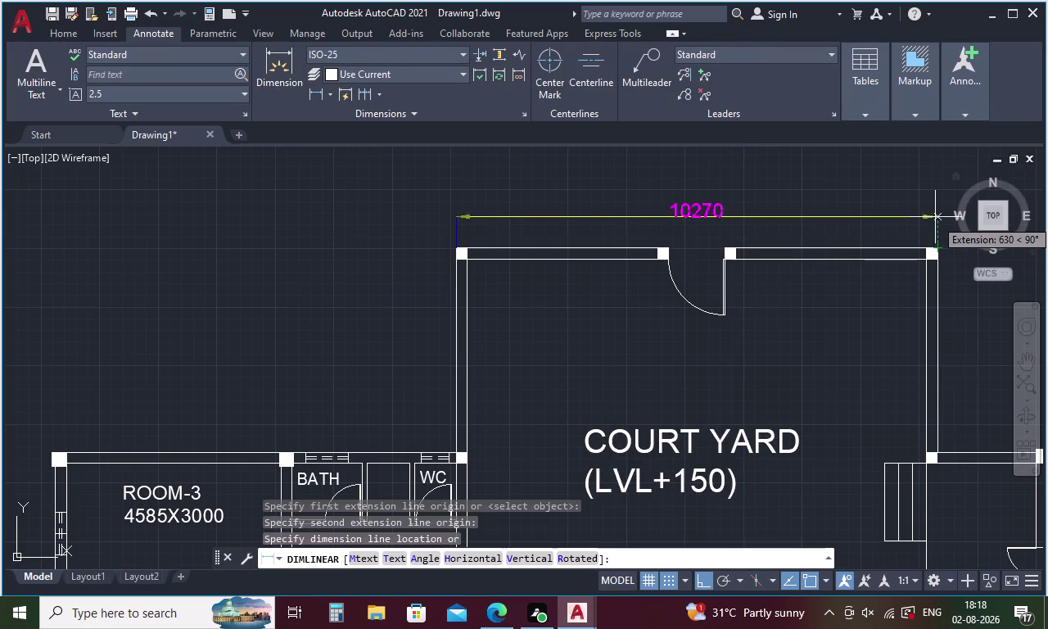
click(933, 210)
key(space)
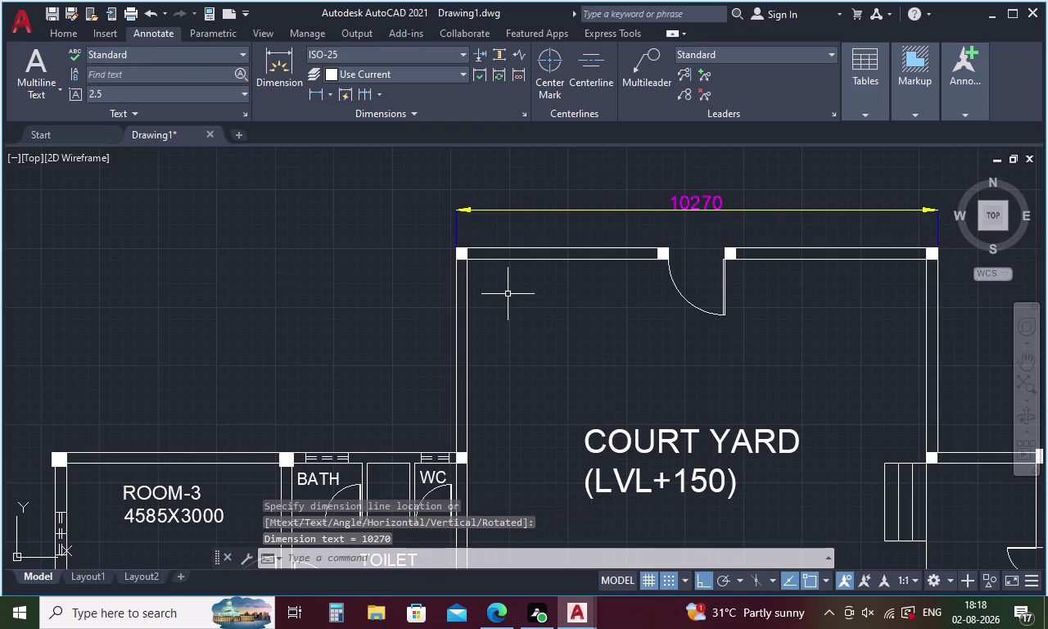
click(453, 246)
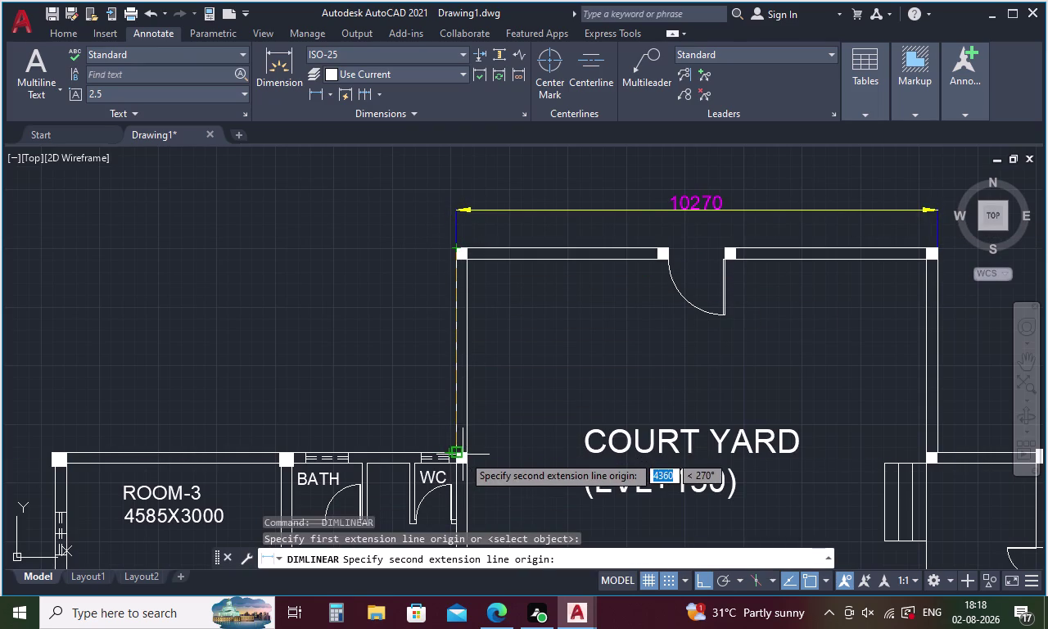
scroll(up, 3)
click(440, 449)
click(371, 438)
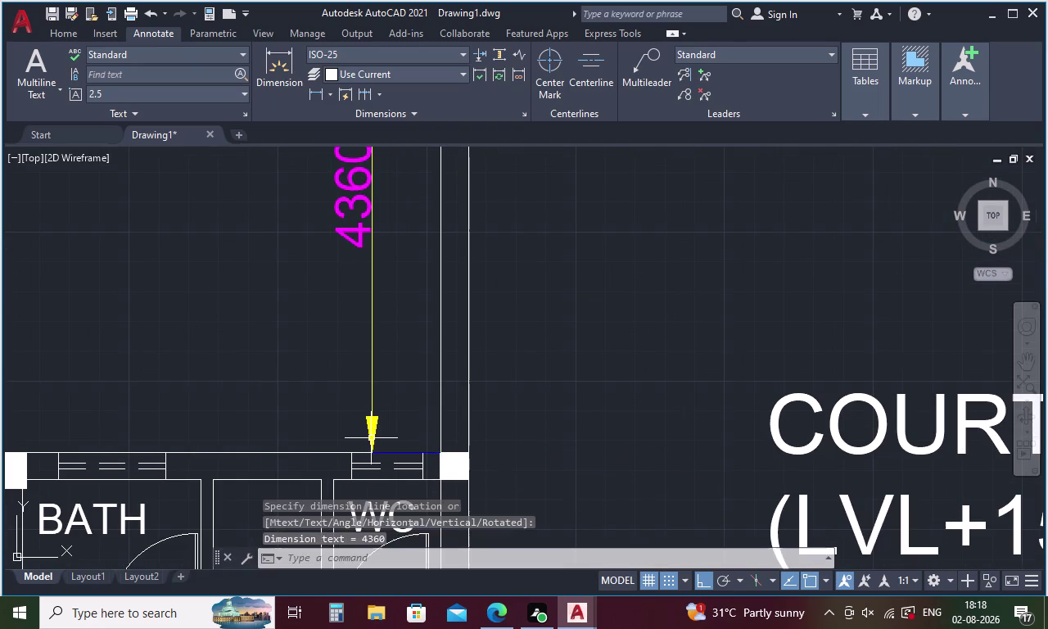
scroll(down, 3)
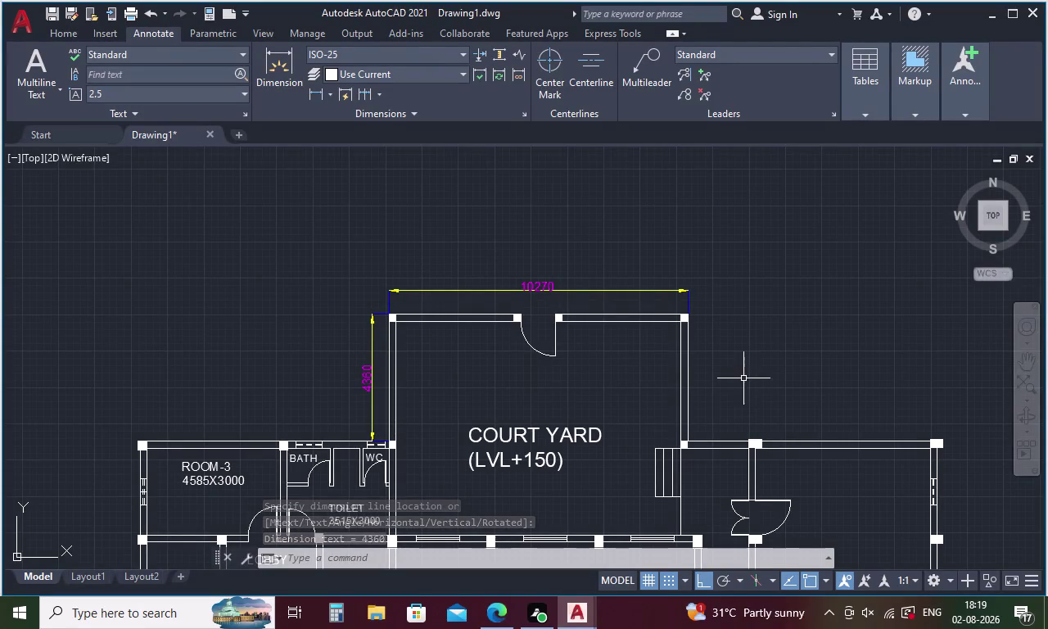
Place an 11055 vertical dimension along the dormitory's right wall.
middle_drag(744, 379, 330, 173)
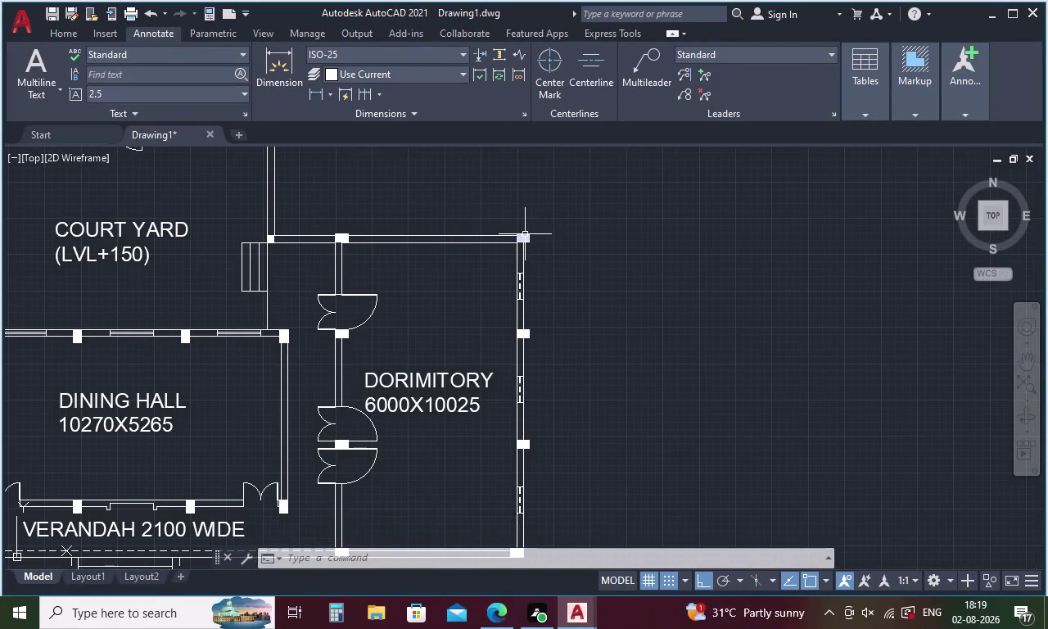
key(space)
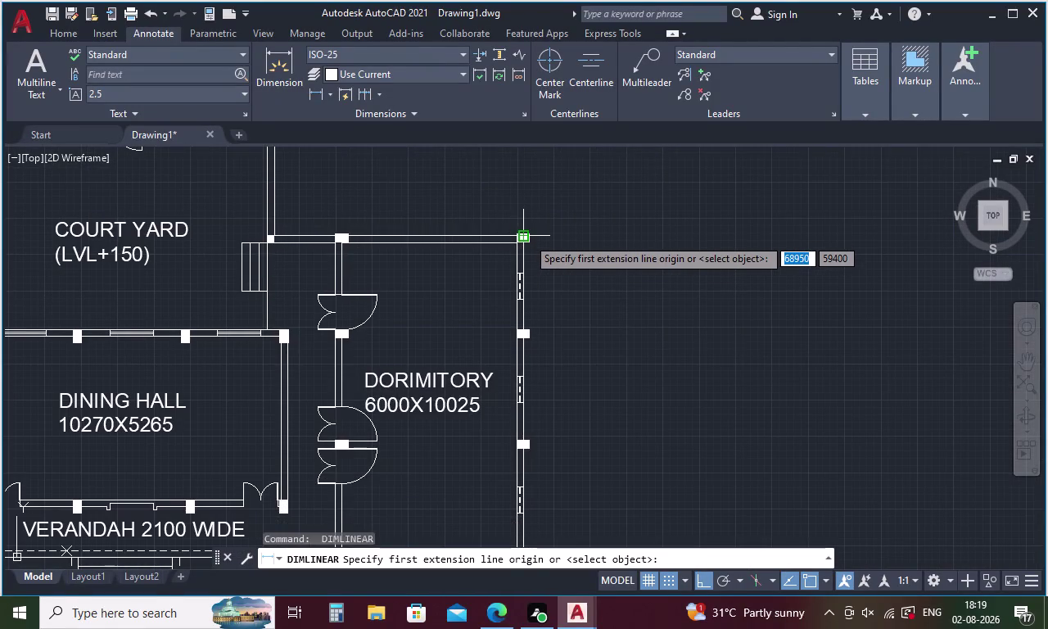
click(528, 234)
scroll(down, 3)
middle_drag(529, 300, 519, 151)
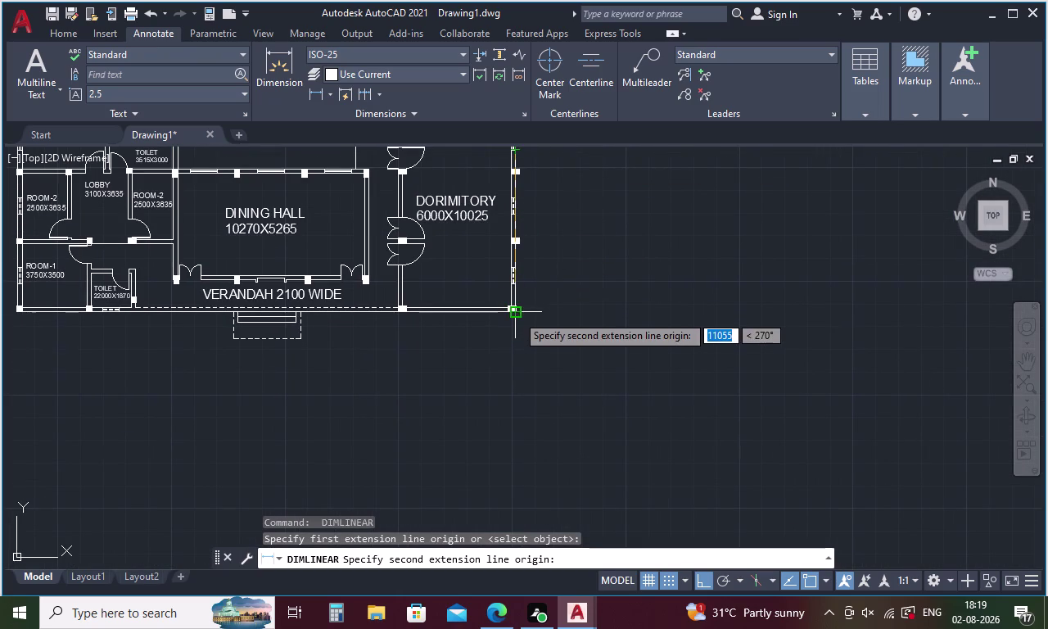
click(517, 314)
click(608, 313)
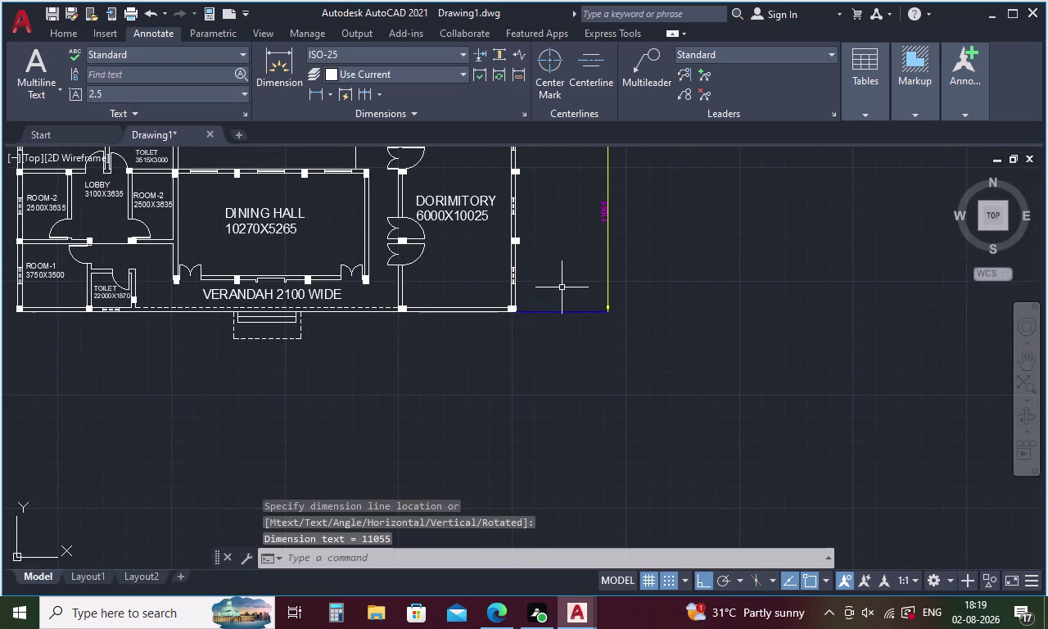
middle_drag(562, 286, 957, 280)
middle_drag(400, 322, 417, 429)
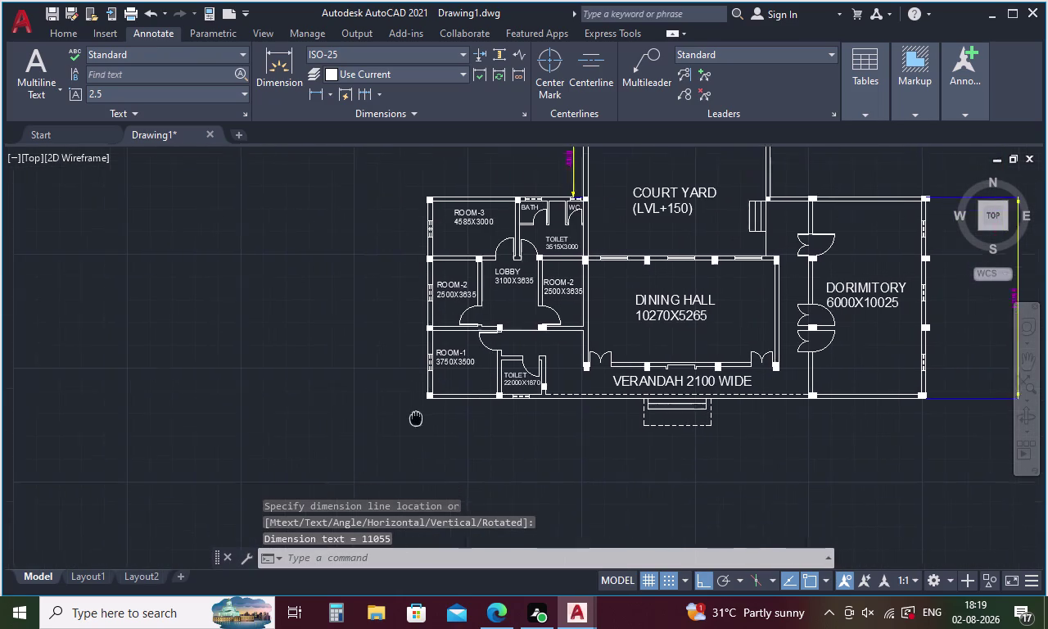
middle_drag(418, 428, 419, 433)
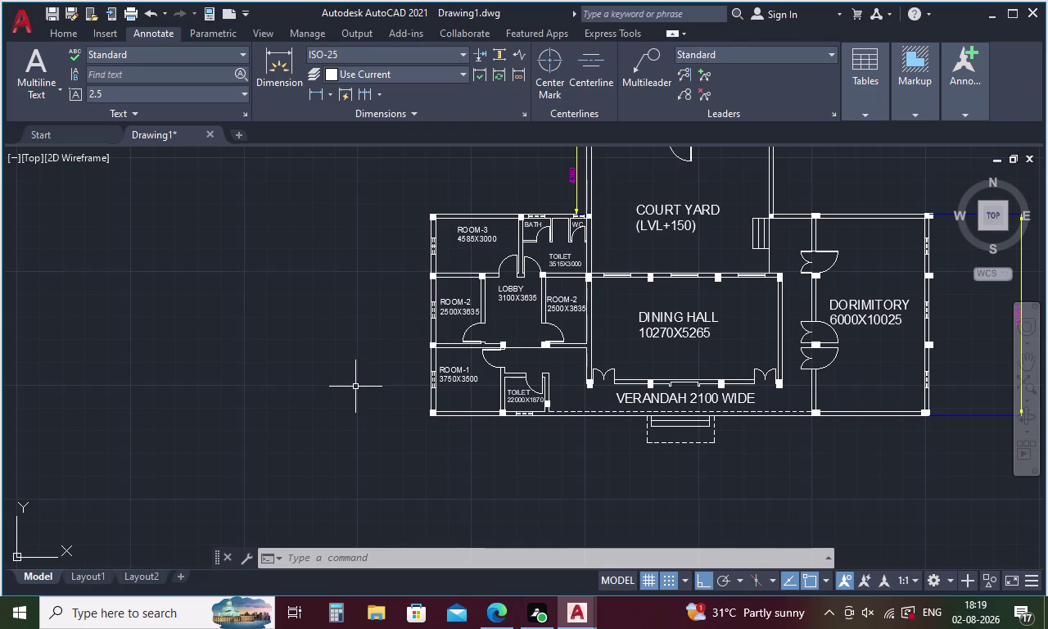
middle_drag(355, 386, 280, 414)
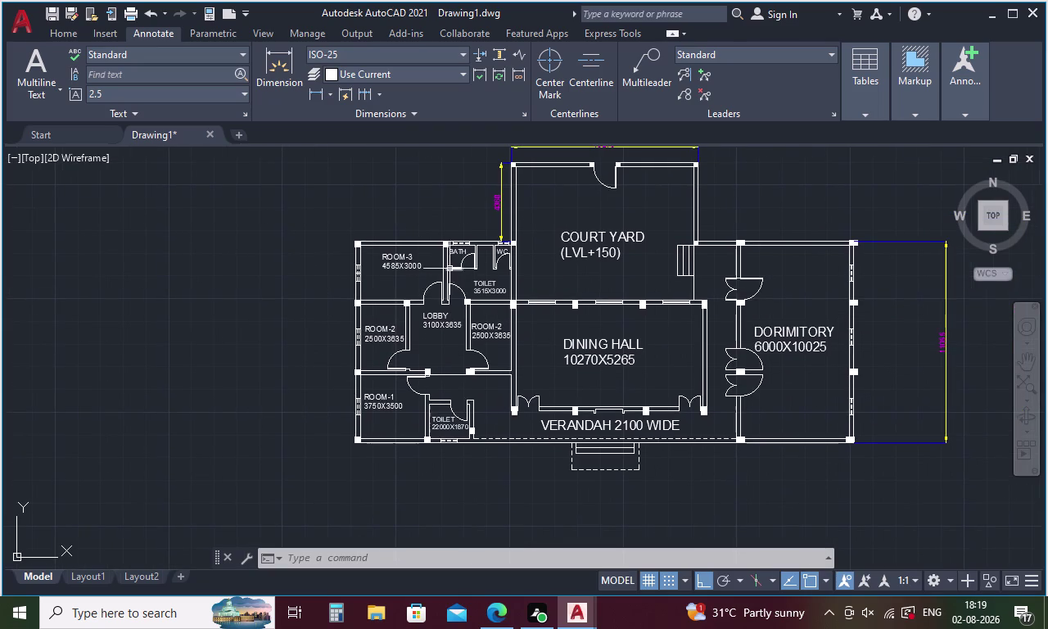
scroll(up, 3)
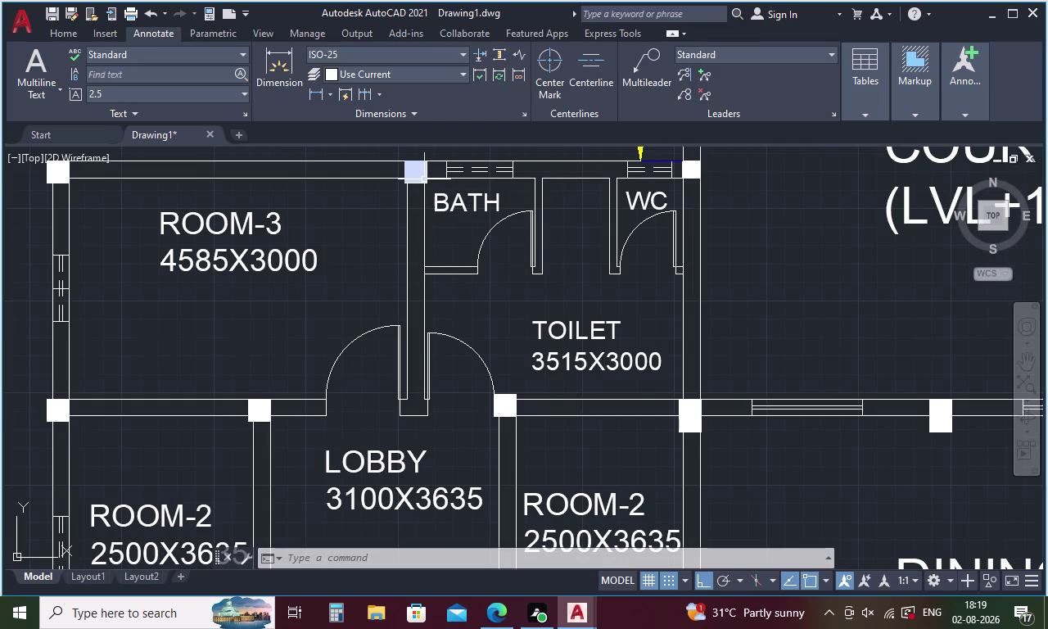
Dimension the bath width with a 1500 linear dimension placed above the bath.
key(space)
click(424, 179)
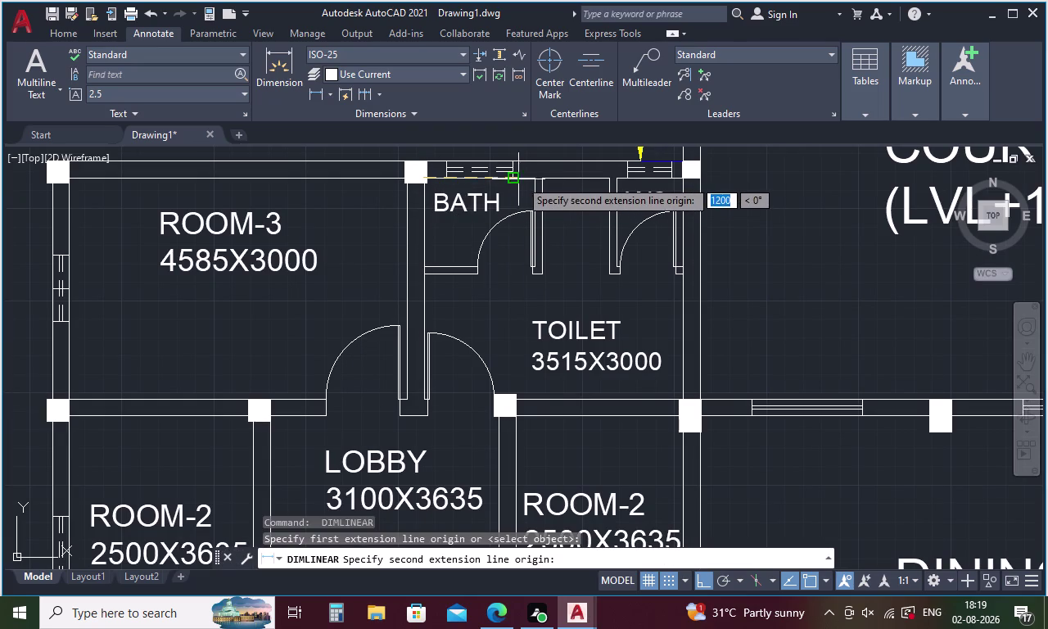
click(530, 179)
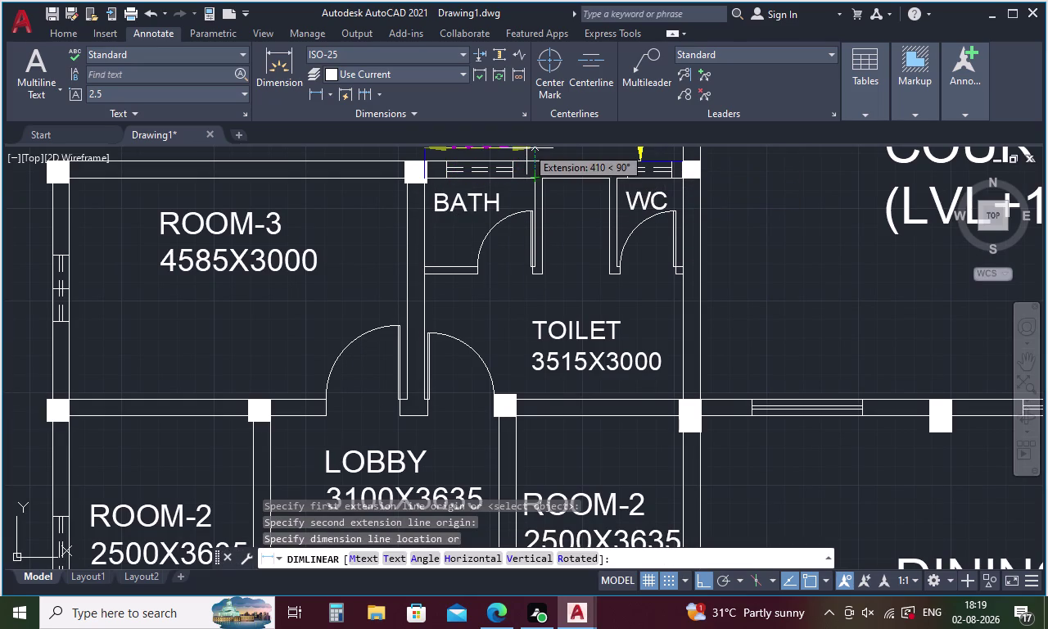
click(526, 147)
click(522, 149)
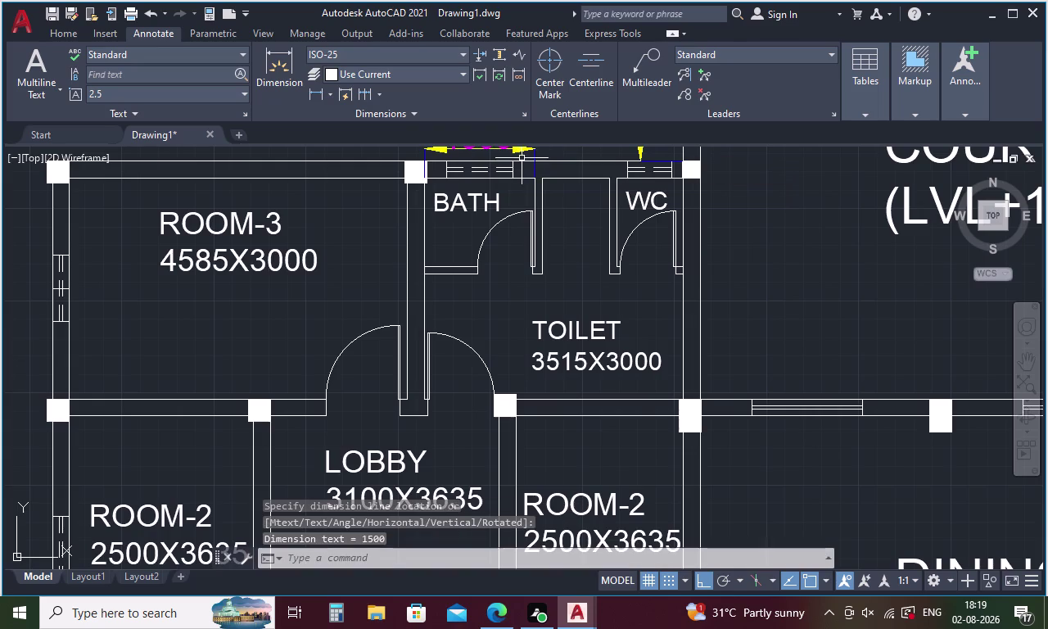
Dimension the partition beside the bath at 1200, discarding the wrong 1251 attempt.
key(space)
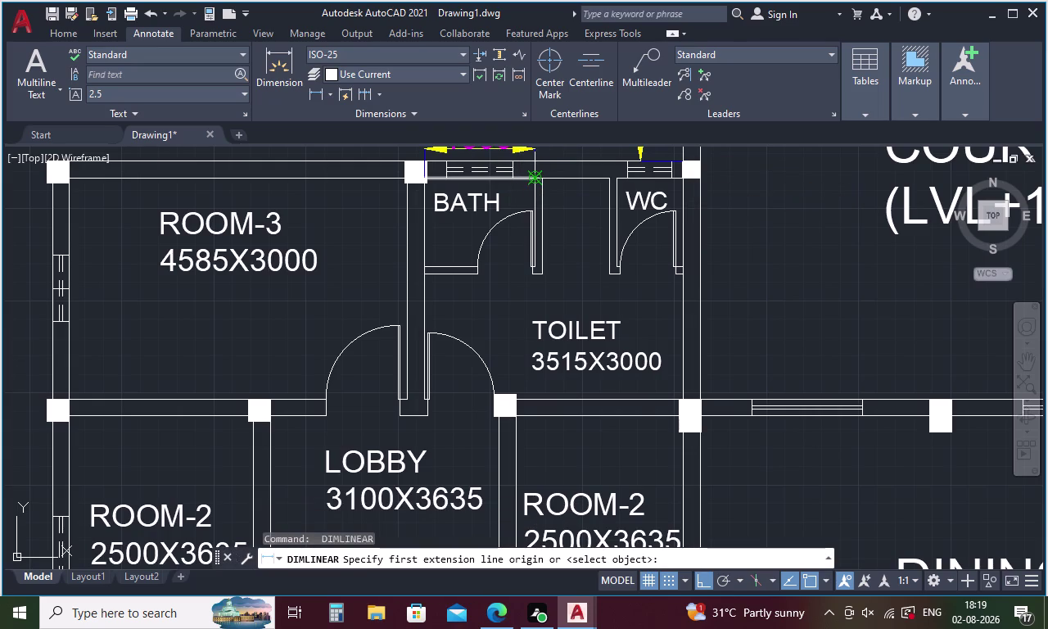
click(530, 175)
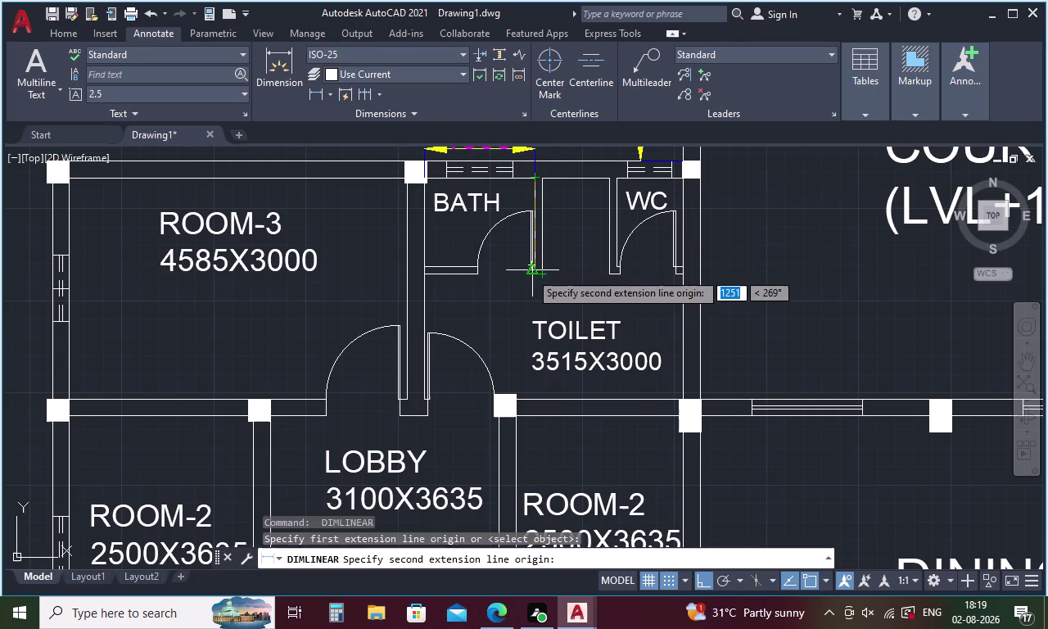
click(530, 272)
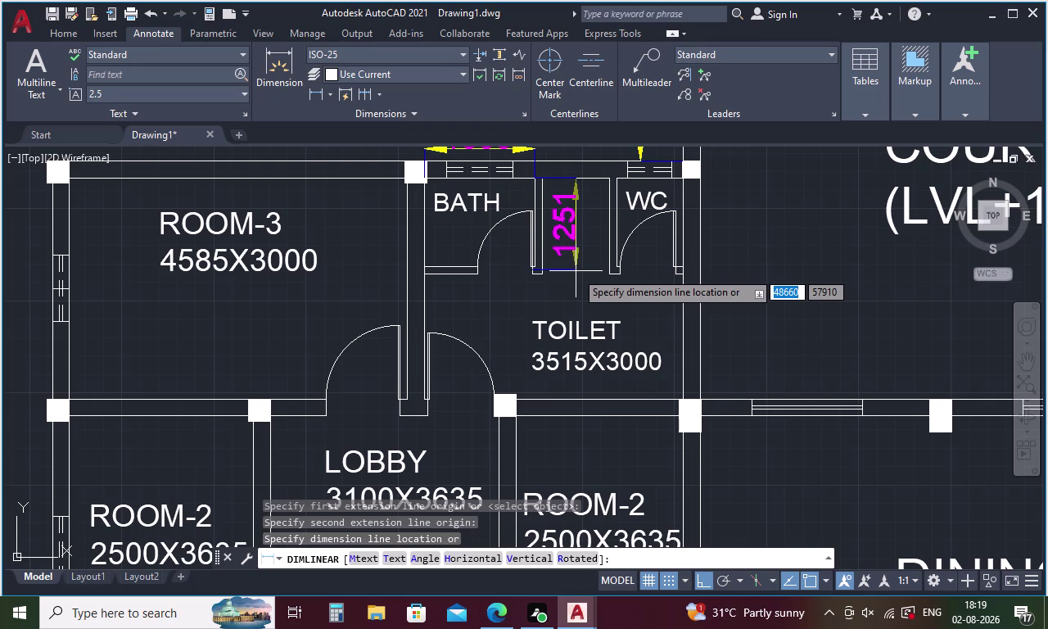
key(Escape)
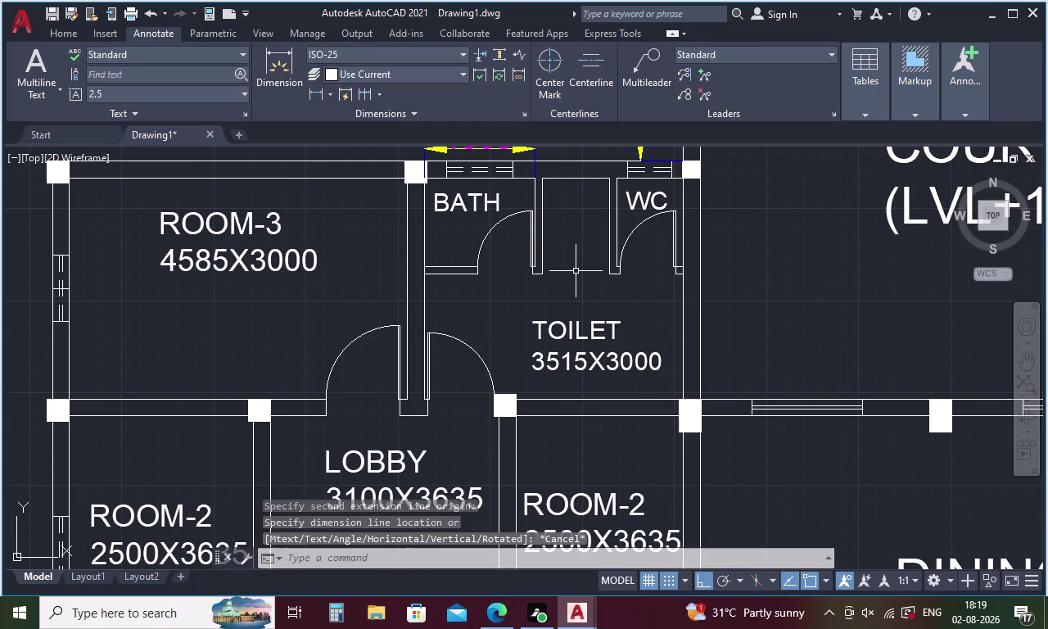
key(space)
click(535, 178)
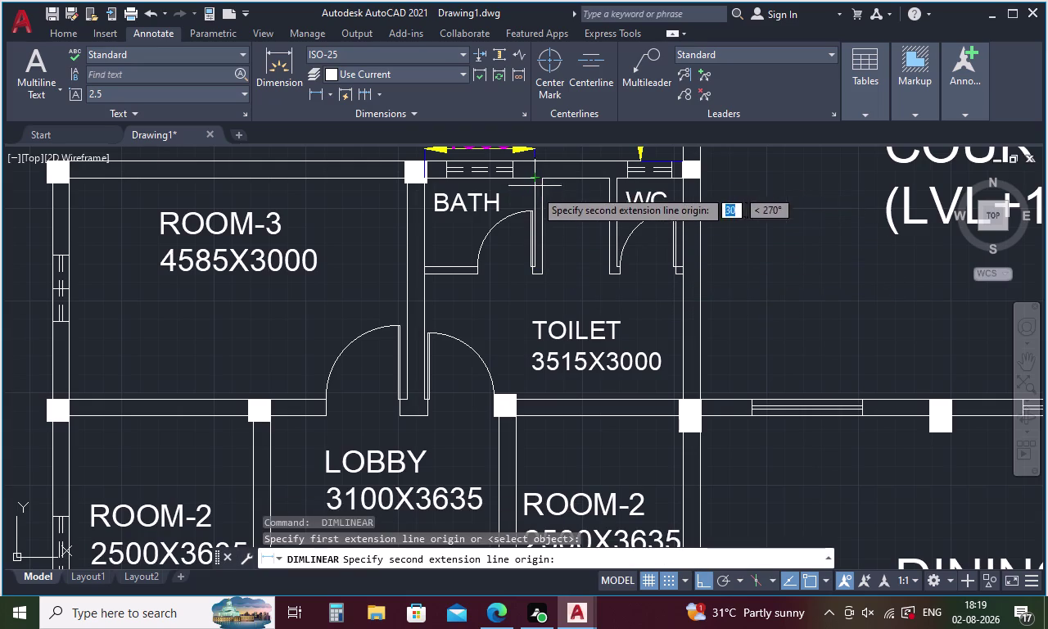
scroll(up, 3)
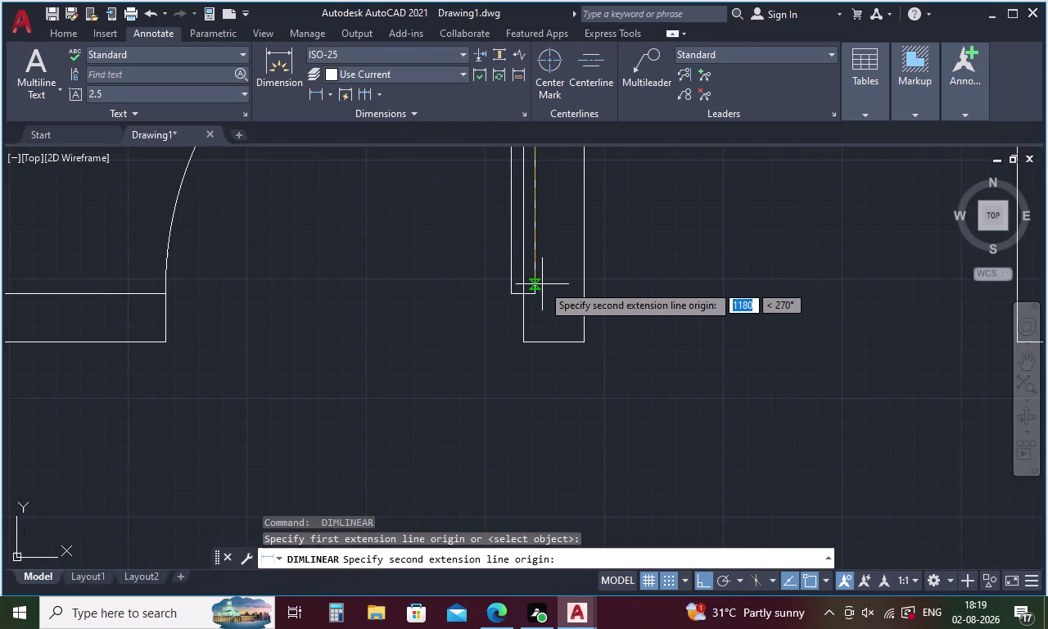
click(537, 291)
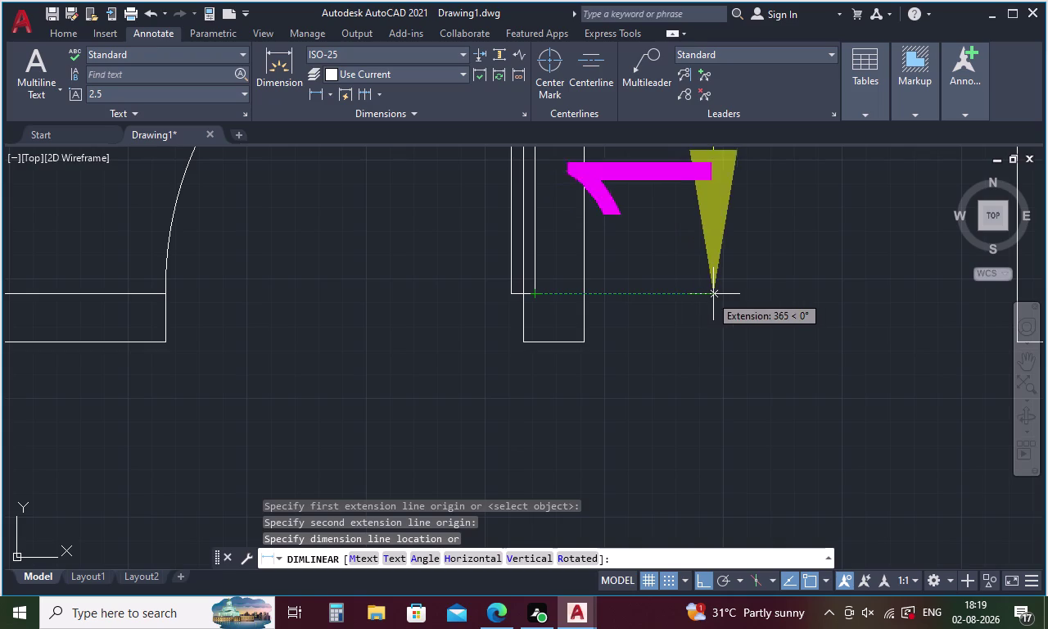
click(752, 294)
scroll(down, 3)
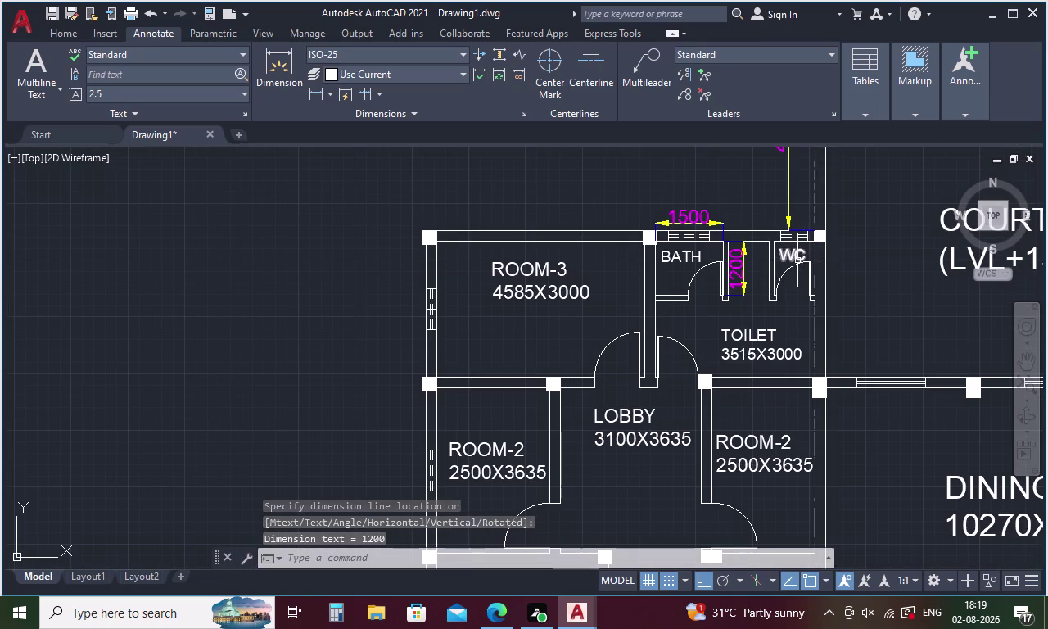
Add a 900 width dimension across the WC after cancelling a misplaced attempt.
key(space)
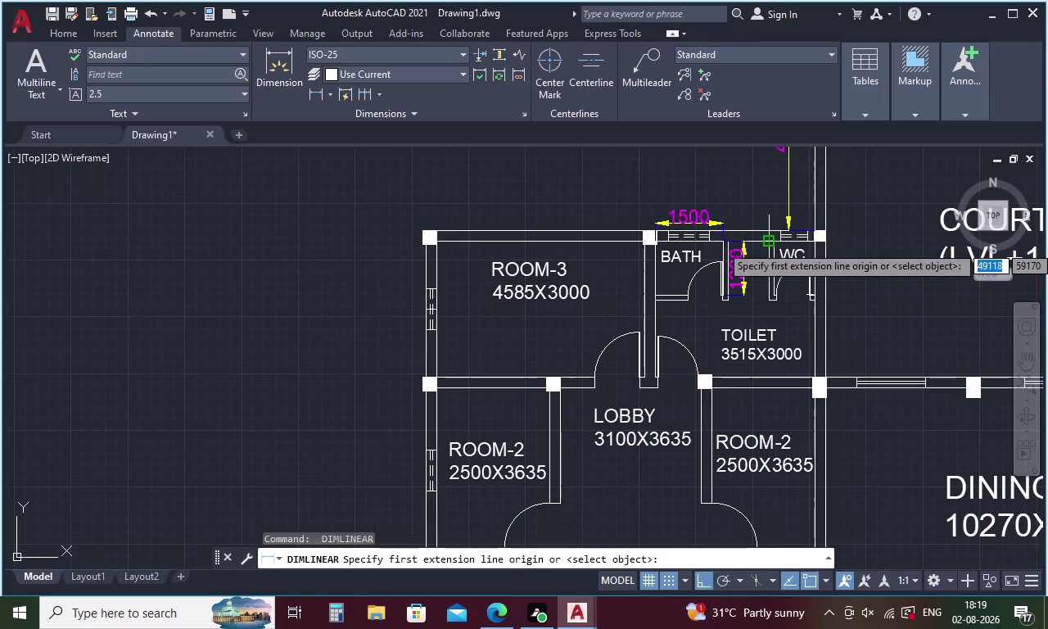
click(767, 245)
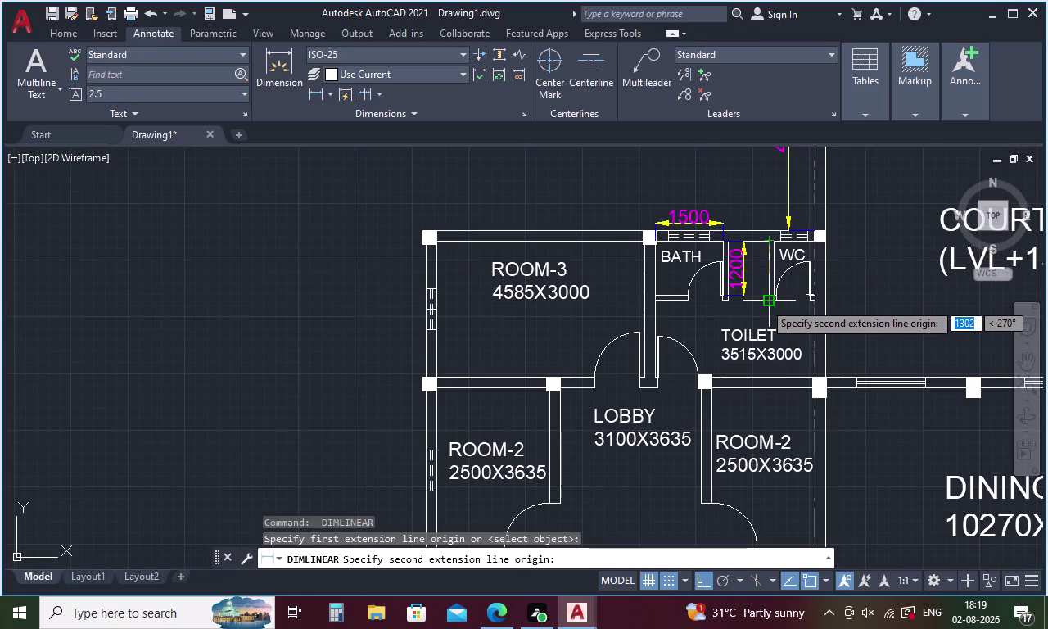
click(764, 302)
key(Escape)
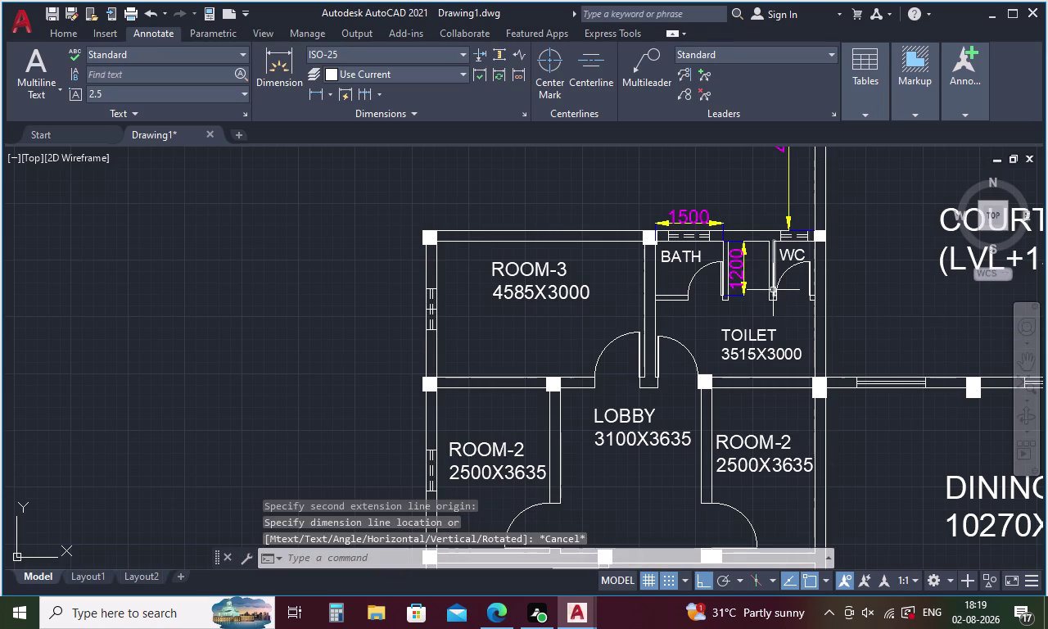
key(space)
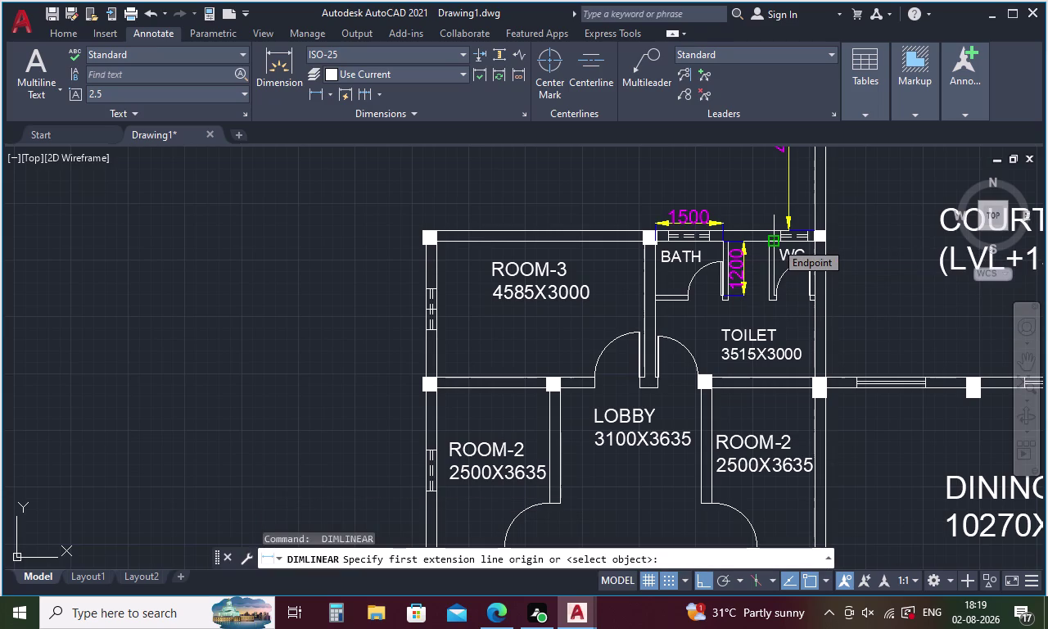
scroll(up, 3)
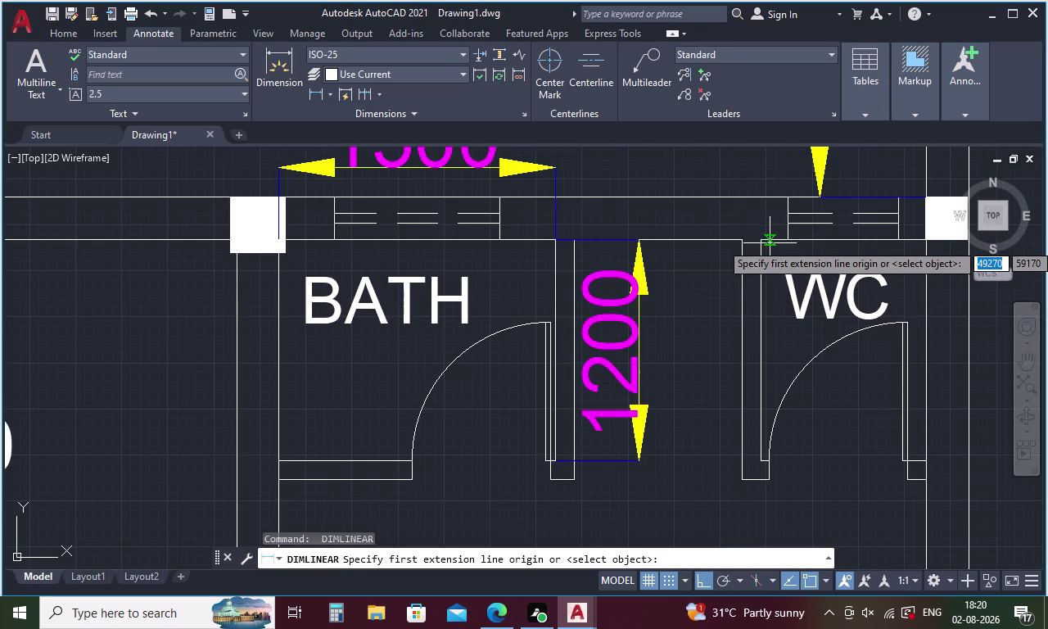
click(761, 239)
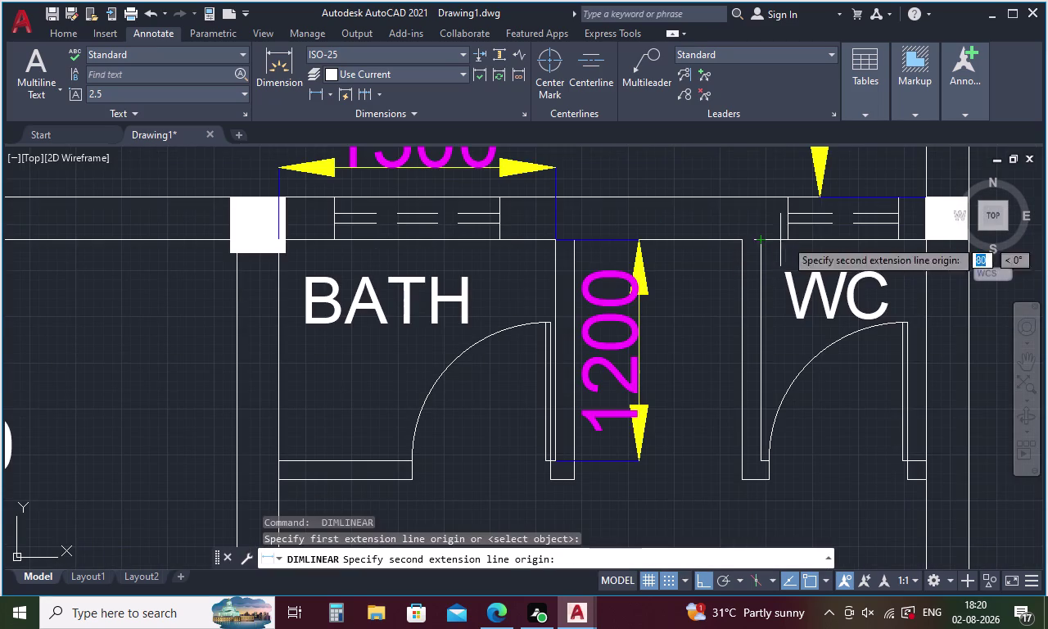
click(925, 243)
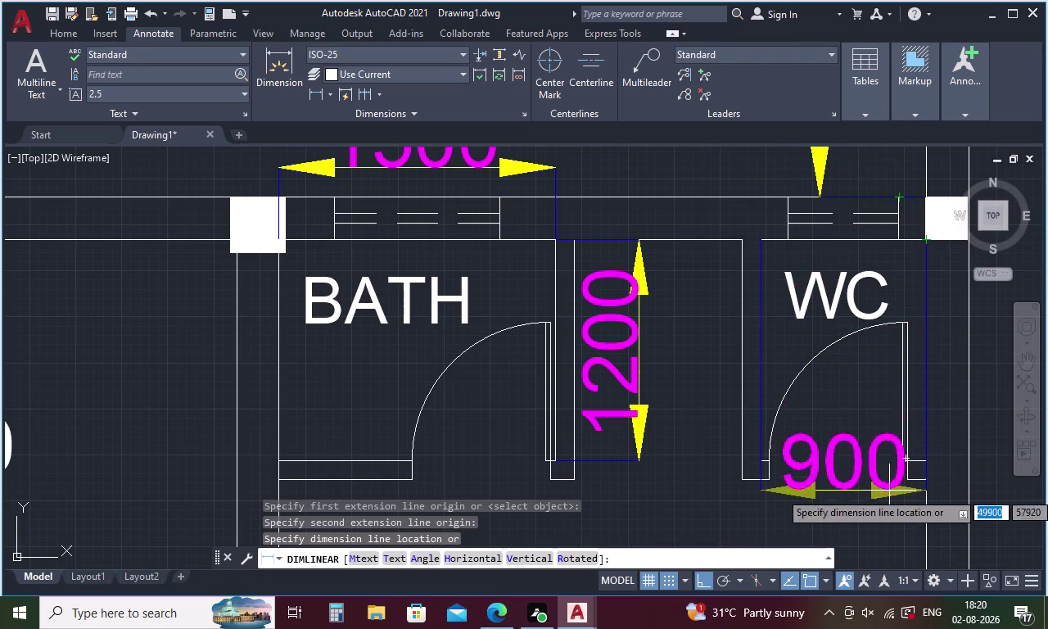
click(897, 533)
scroll(down, 3)
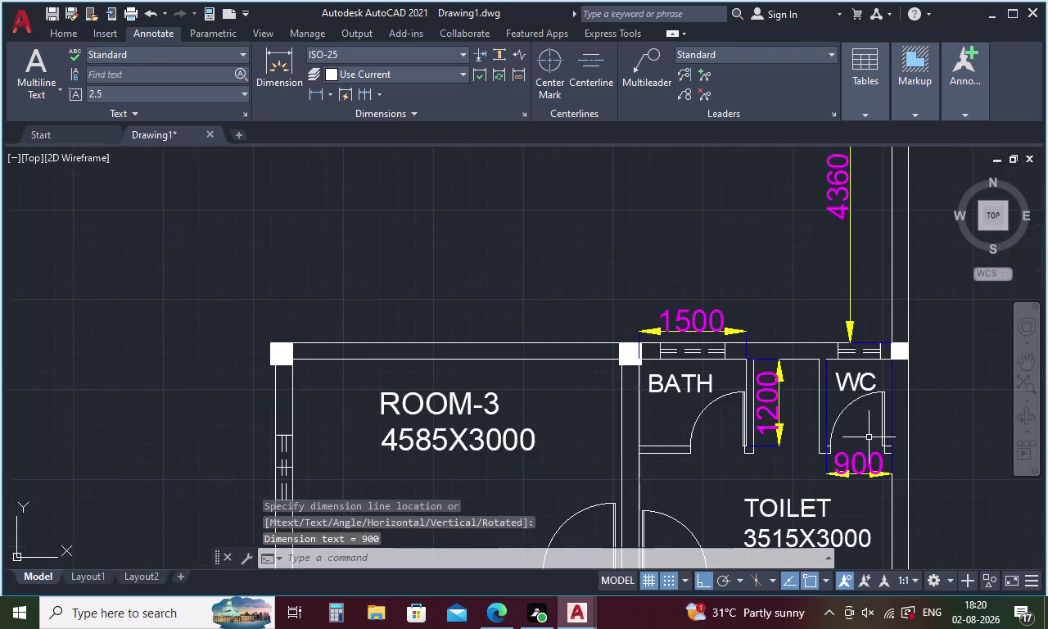
middle_drag(931, 406, 809, 381)
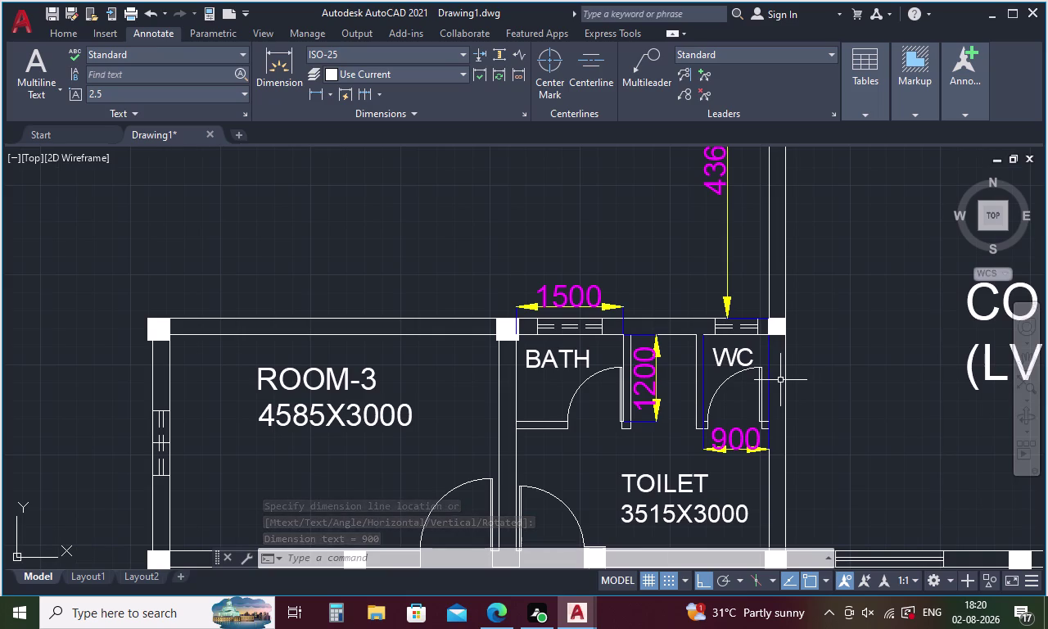
Pan the plan upward to free space below and start the MTEXT command.
scroll(down, 3)
middle_drag(821, 377, 431, 228)
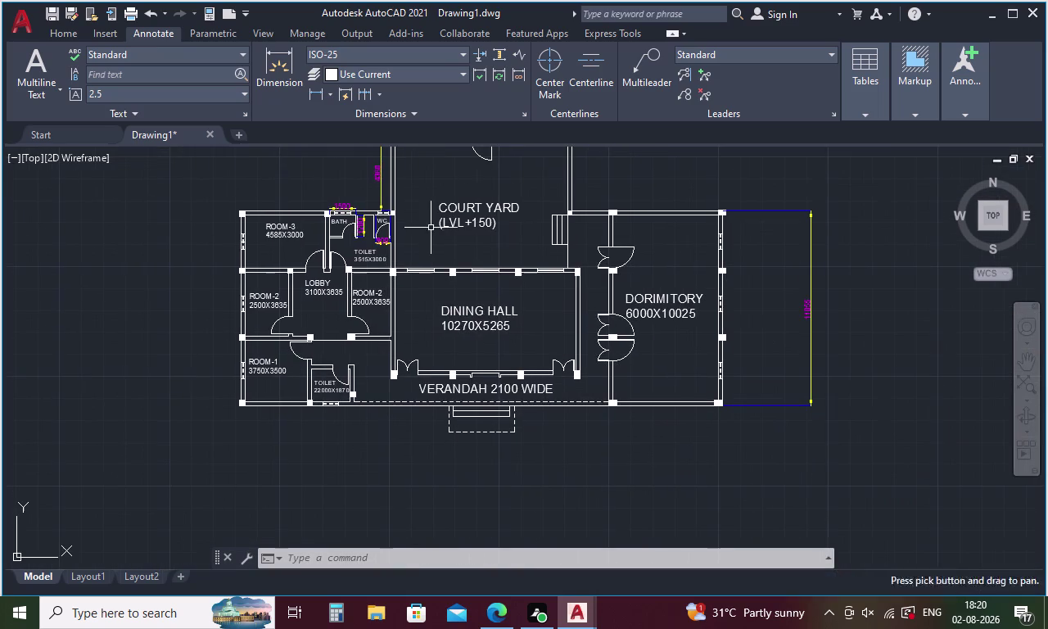
middle_drag(678, 245, 675, 302)
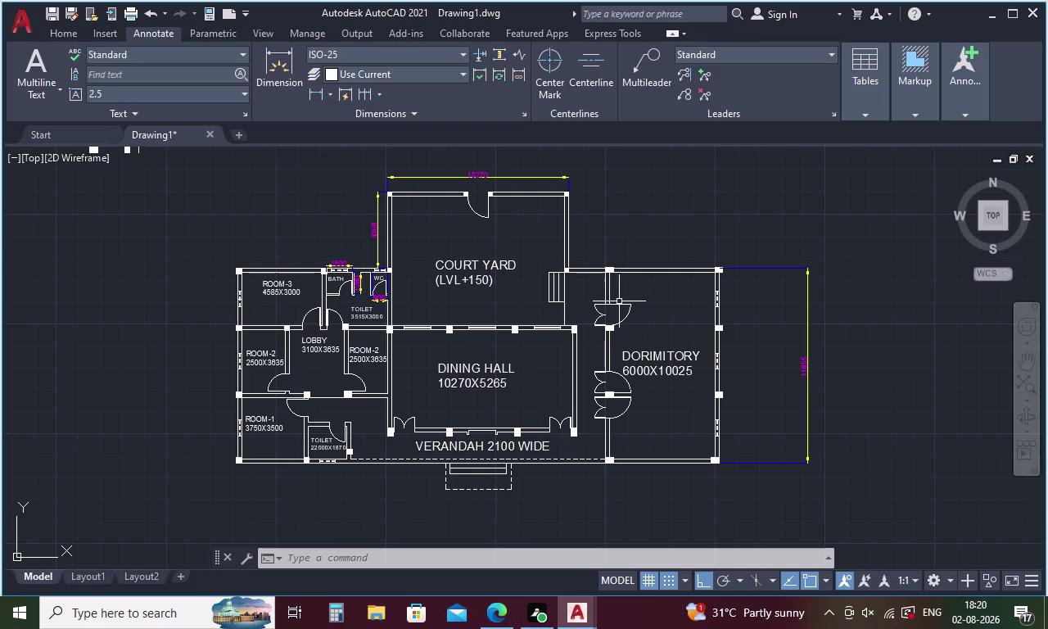
middle_drag(507, 361, 477, 191)
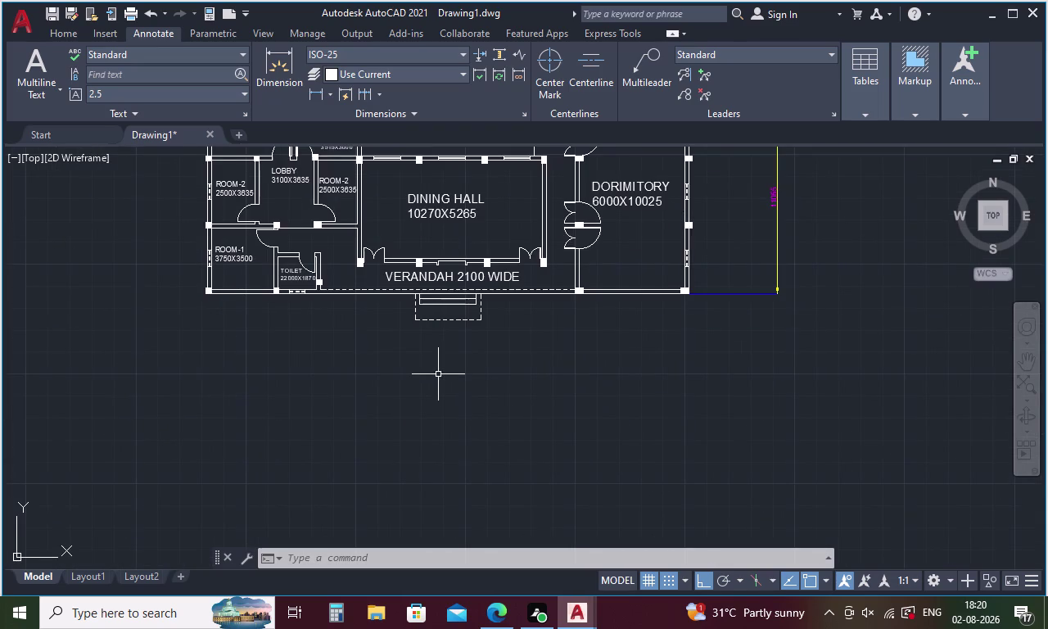
key(t)
key(Return)
Outline the title text box below the plan and set text height to 800.
drag(328, 352, 540, 416)
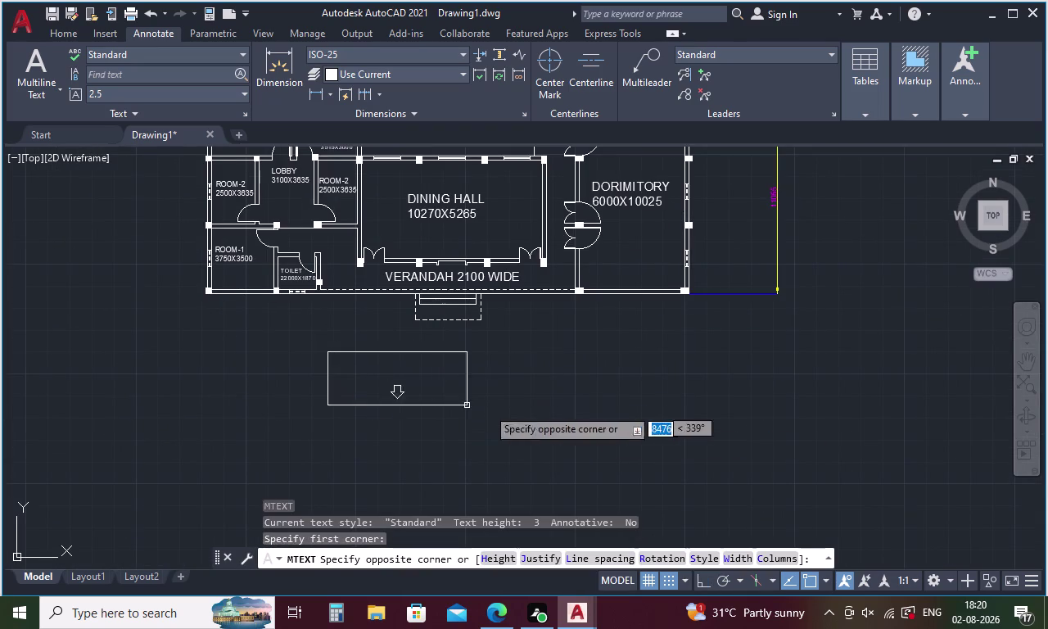
drag(540, 416, 663, 422)
click(662, 422)
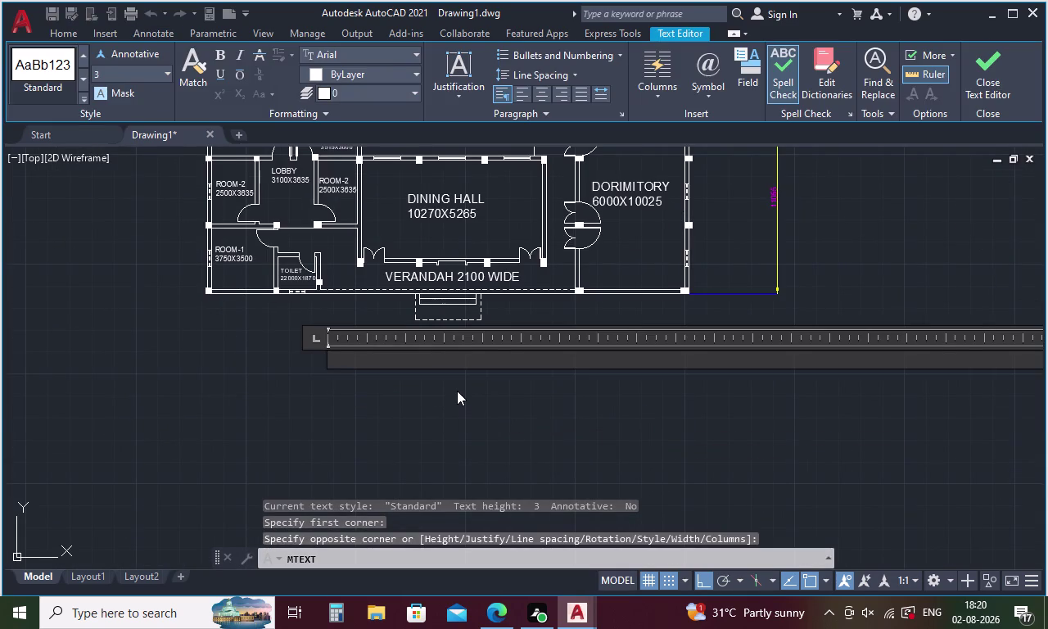
click(128, 75)
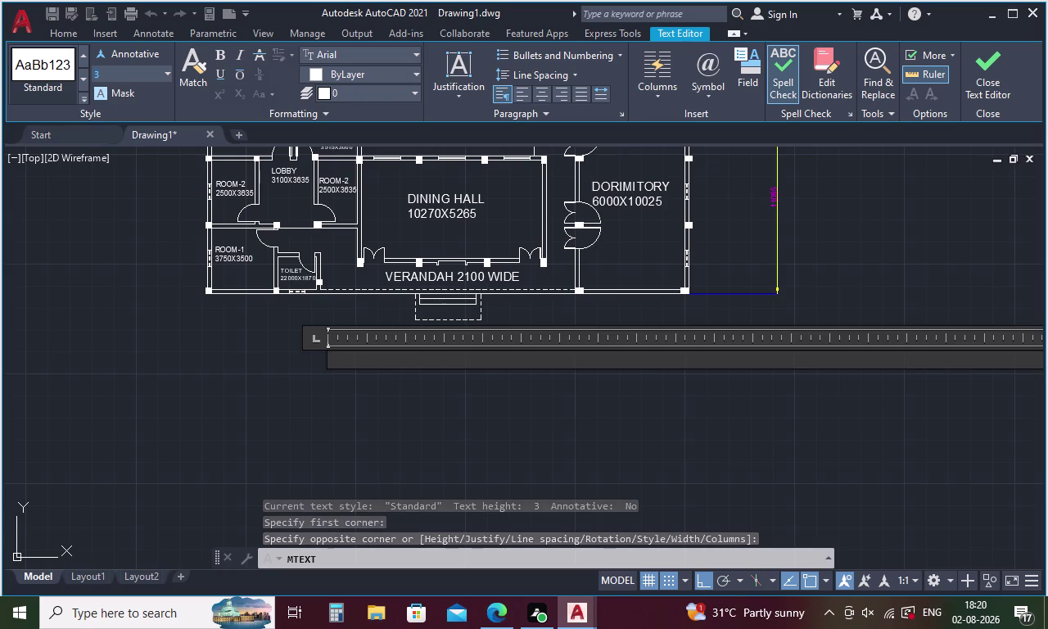
key(BackSpace)
text(800)
key(Return)
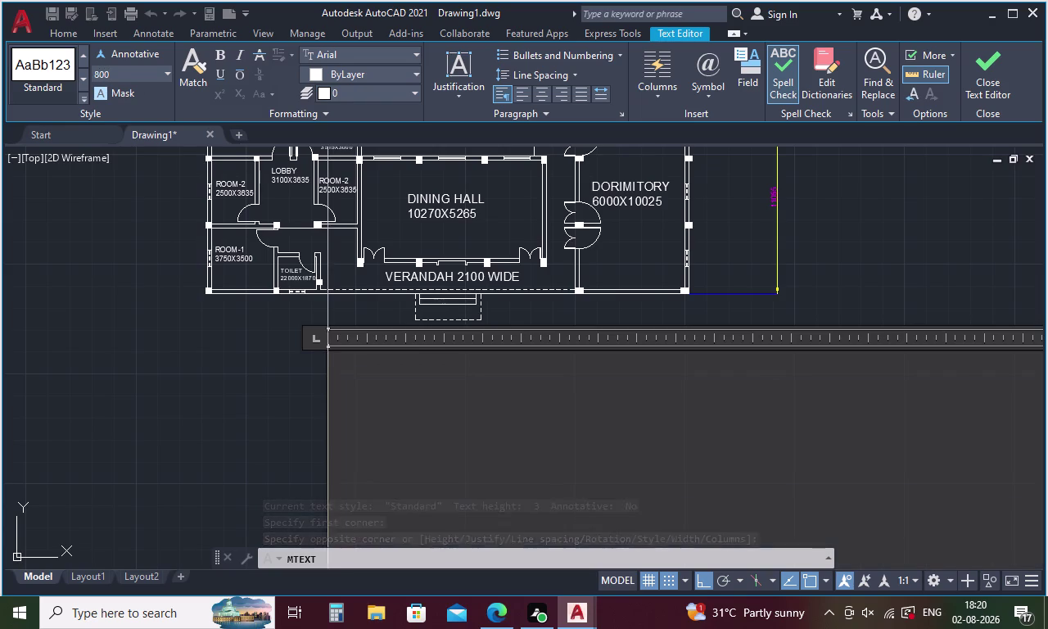
Type GUEST HOUSE PLAN and close the editor, keeping the changes.
text(GU)
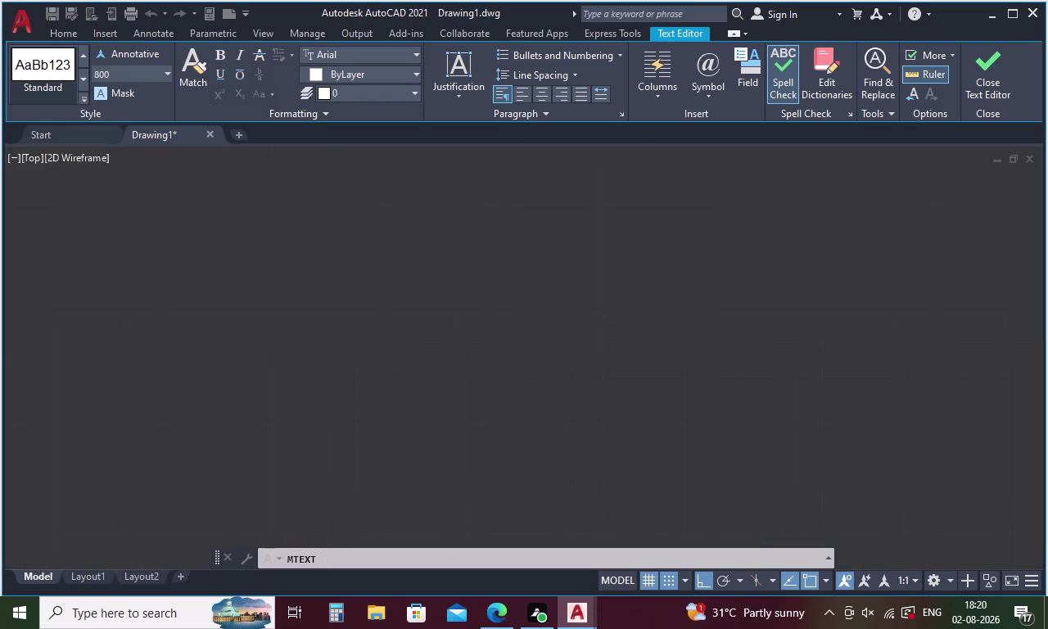
text(EST H)
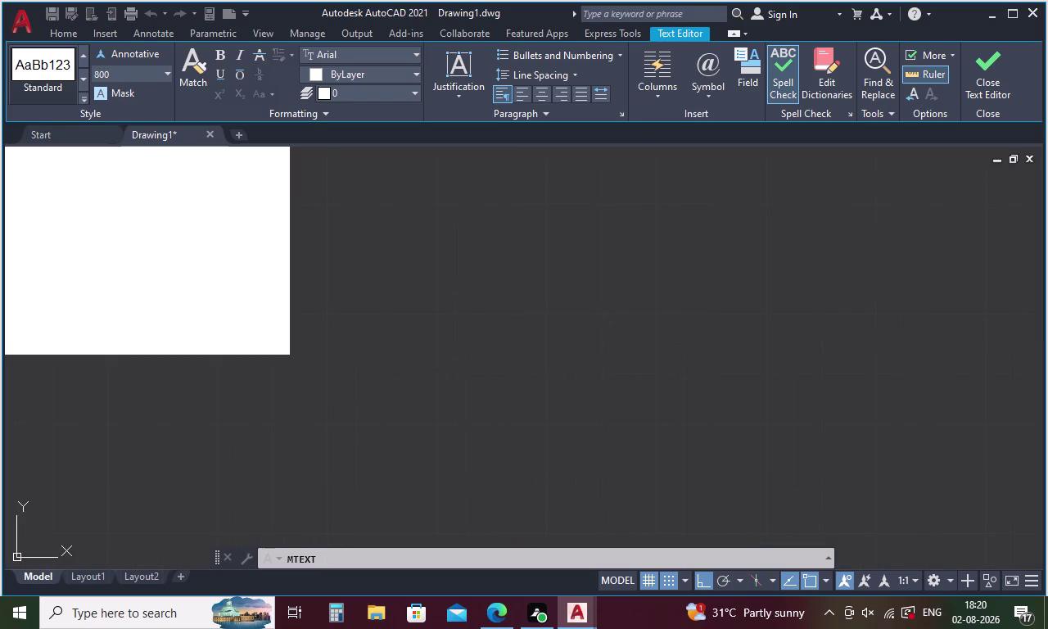
text(OUSE)
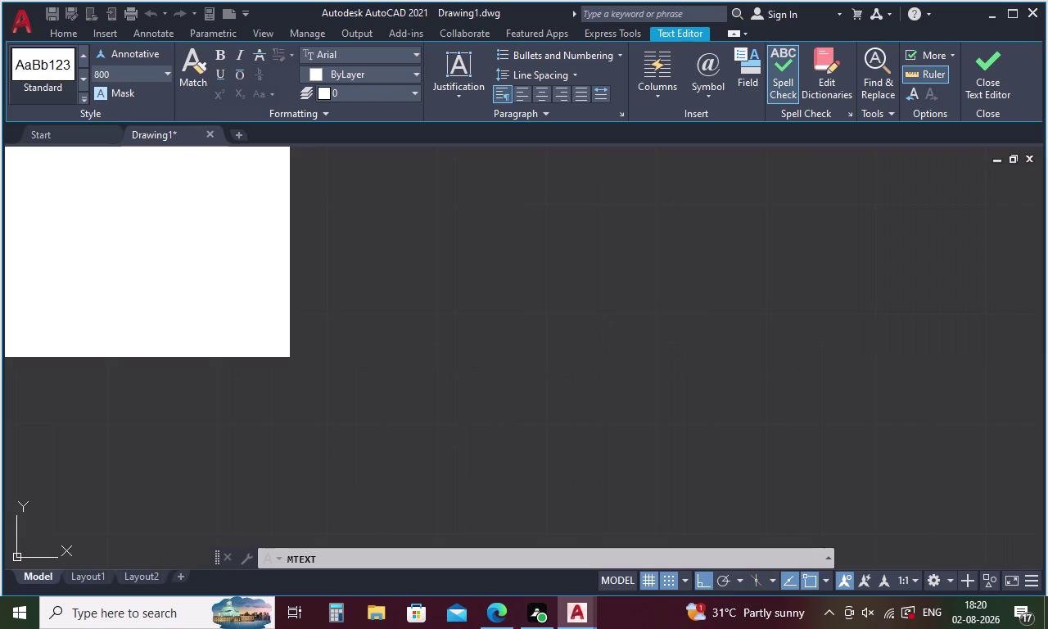
key(space)
text(PLAN)
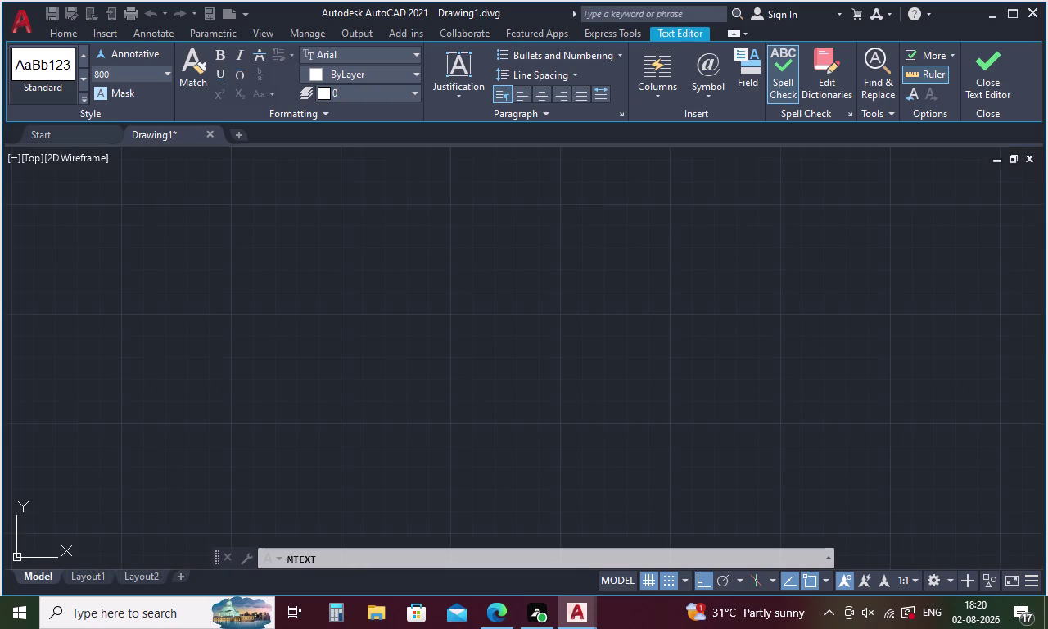
scroll(down, 3)
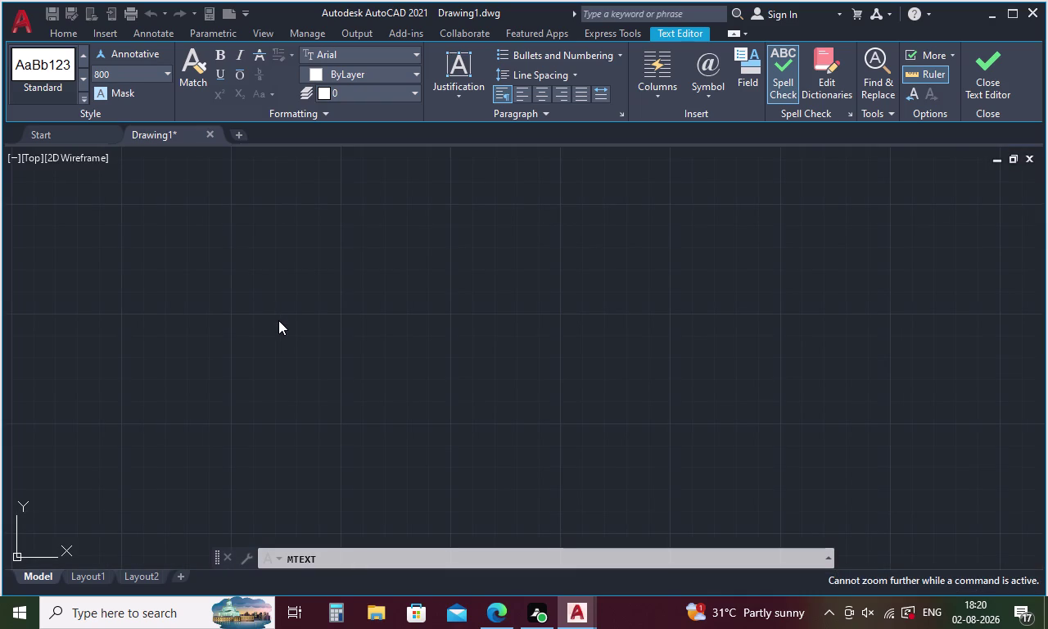
scroll(down, 3)
key(Escape)
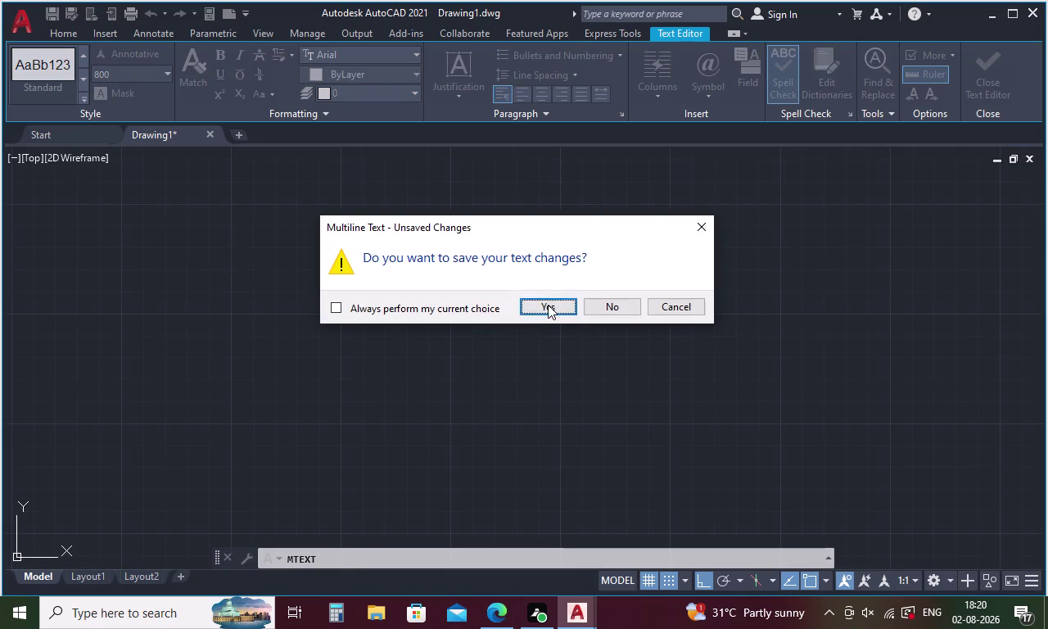
click(548, 304)
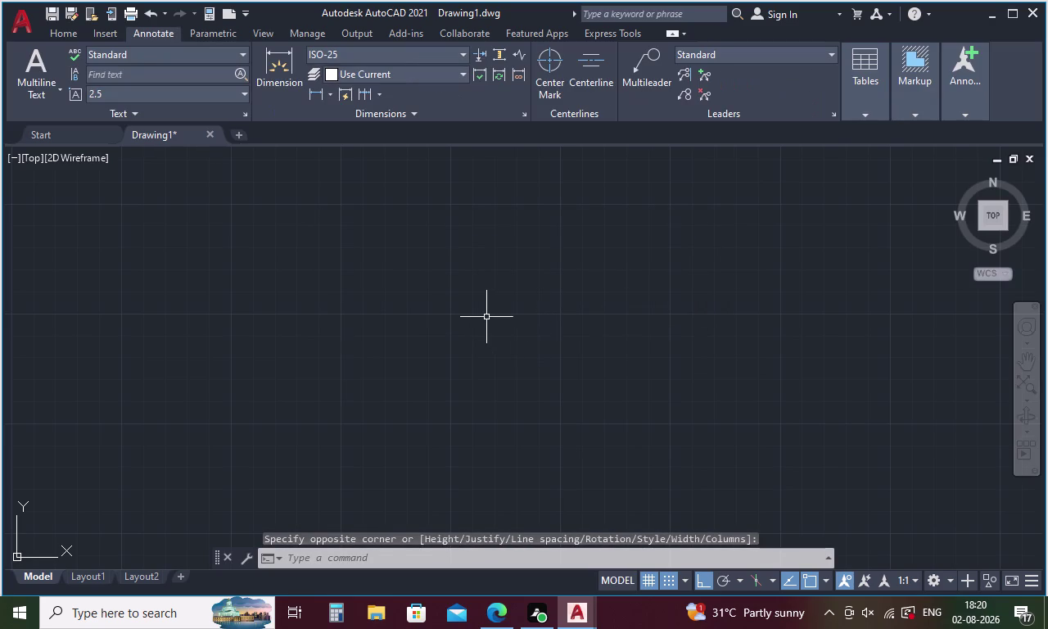
Zoom to All, then select the GUEST HOUSE PLAN text and apply Bold.
key(z)
key(Return)
key(a)
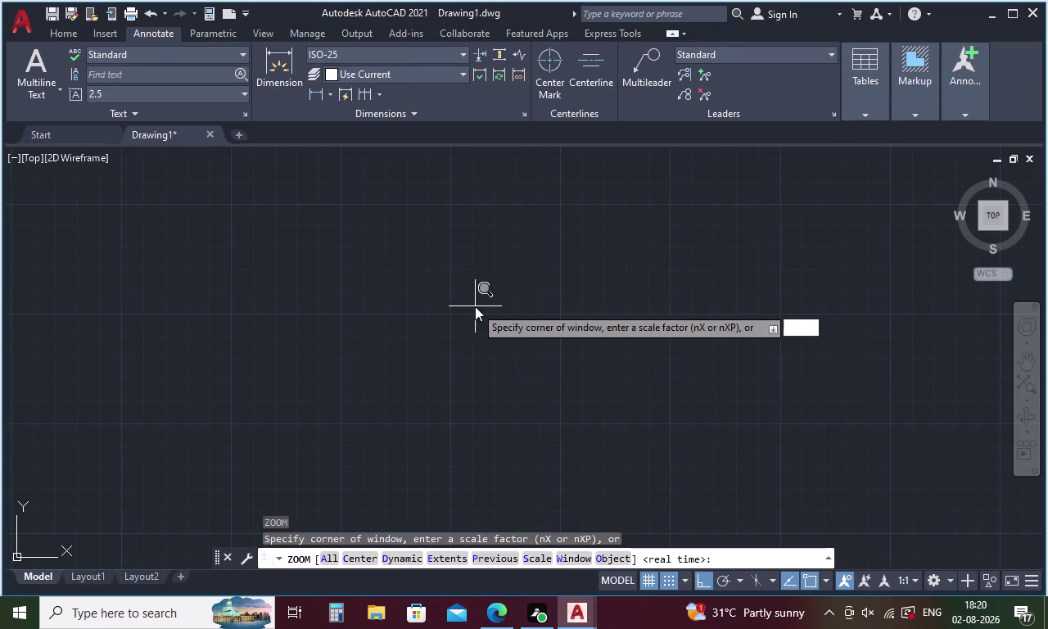
key(Return)
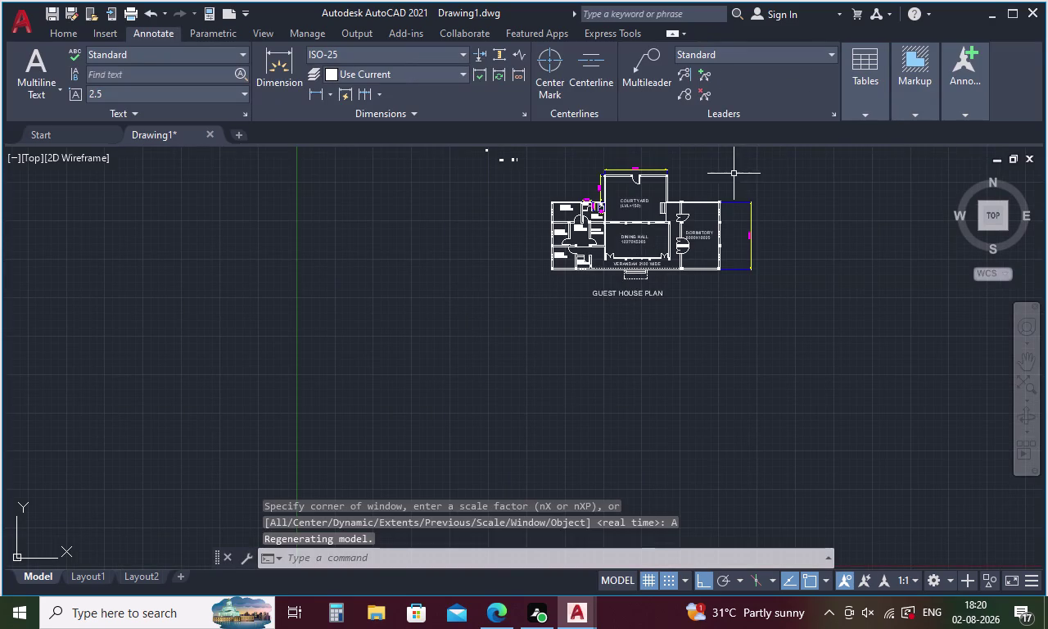
middle_drag(729, 176, 663, 277)
scroll(up, 3)
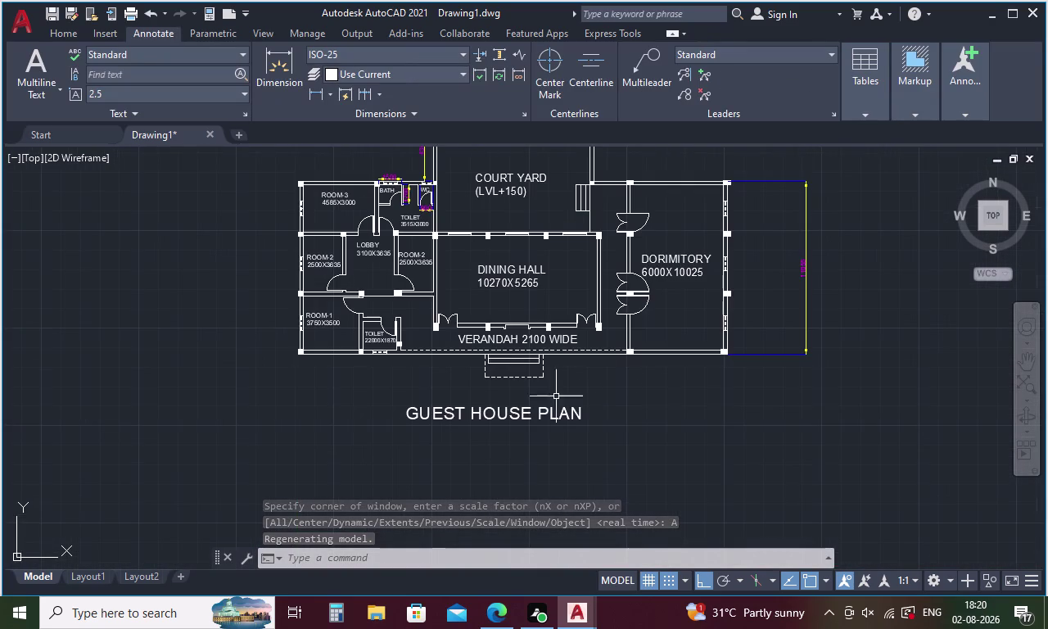
double_click(517, 409)
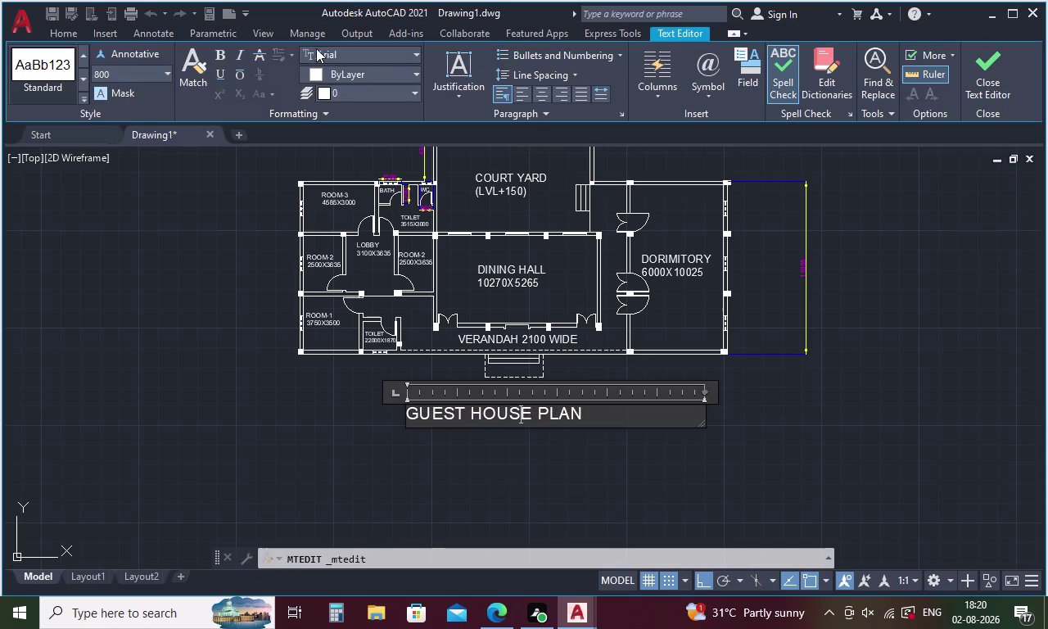
click(218, 49)
drag(592, 407, 334, 394)
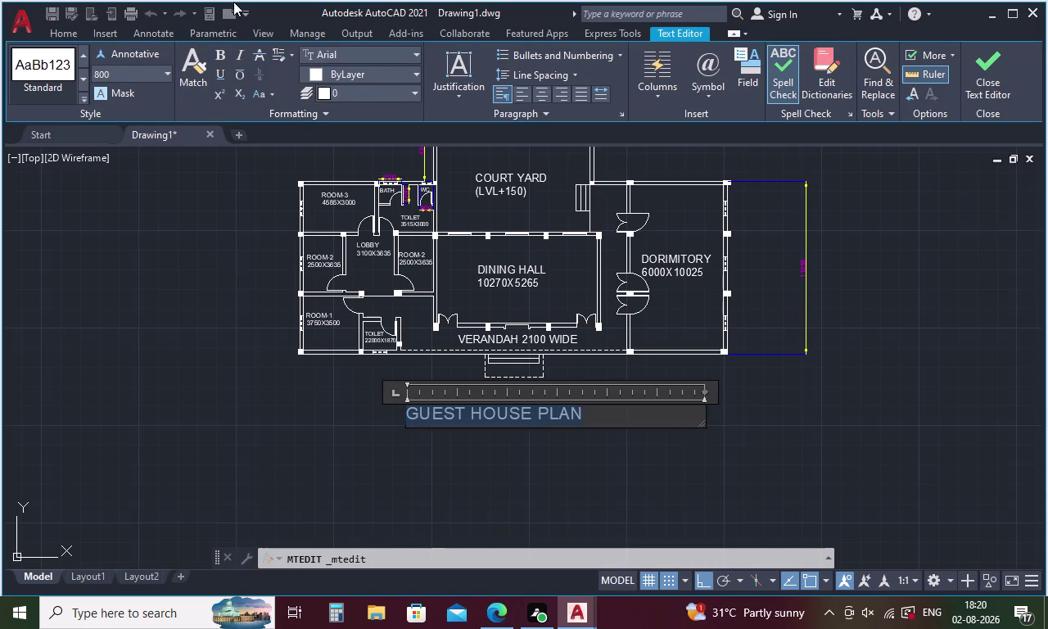
click(217, 48)
click(230, 343)
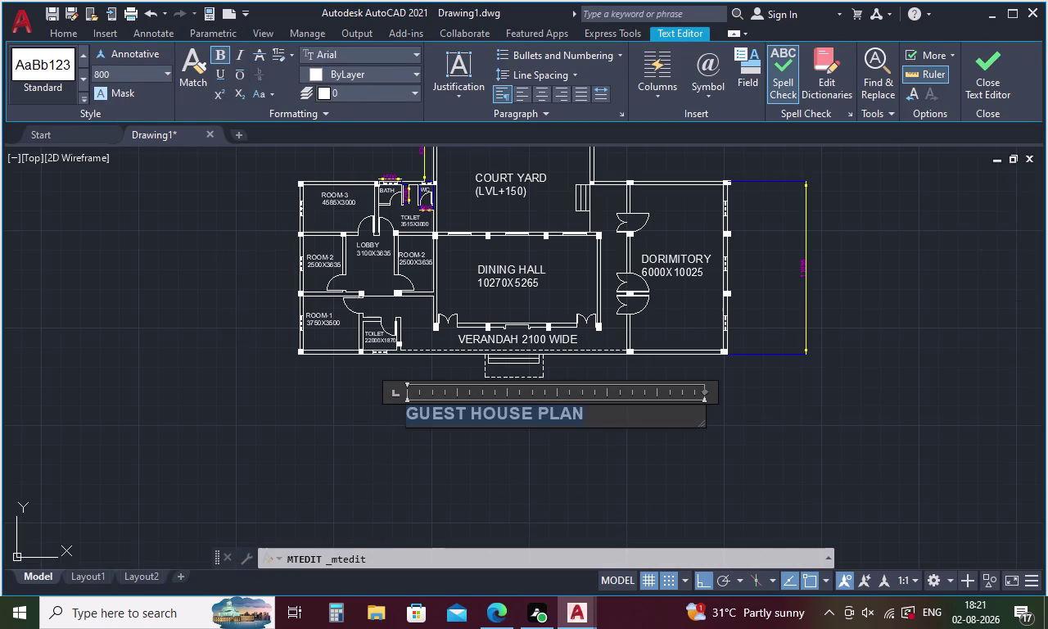
click(503, 413)
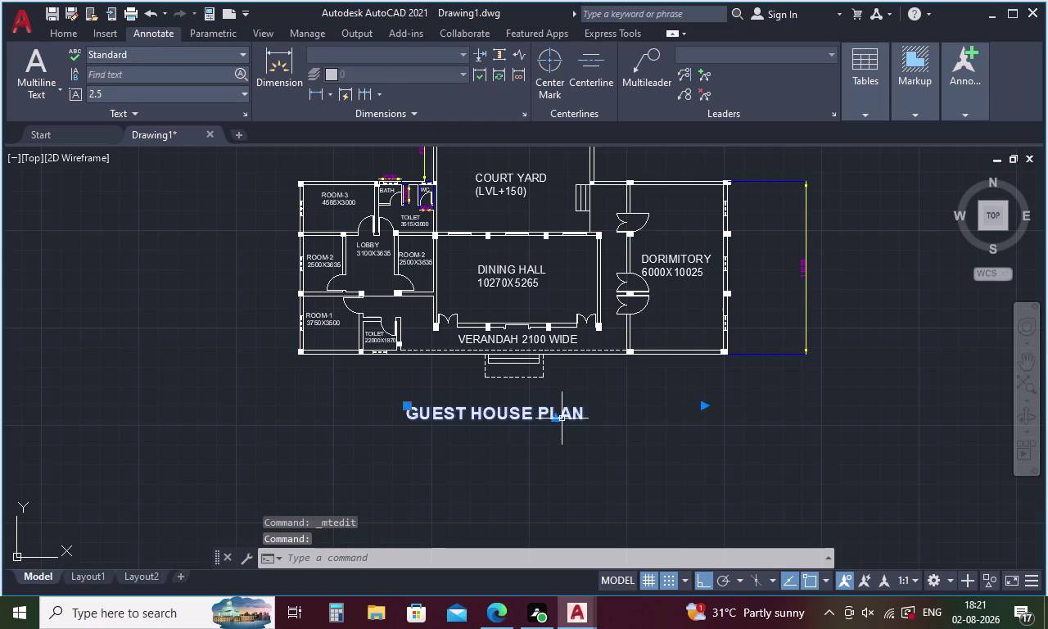
Move the GUEST HOUSE PLAN title twice so it sits centred under the plan.
right_click(548, 420)
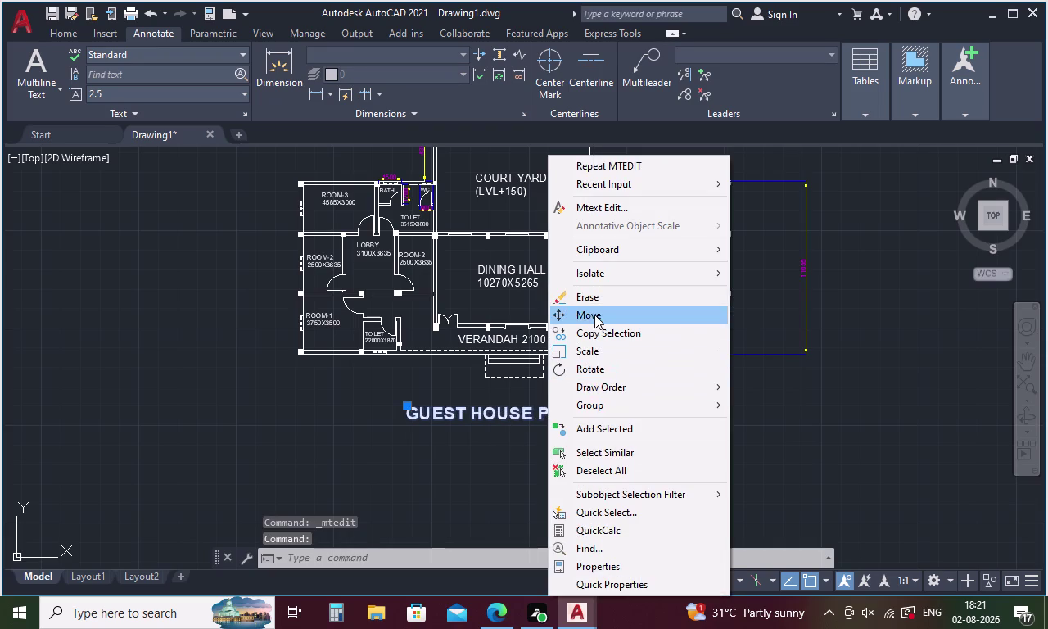
click(595, 315)
click(495, 414)
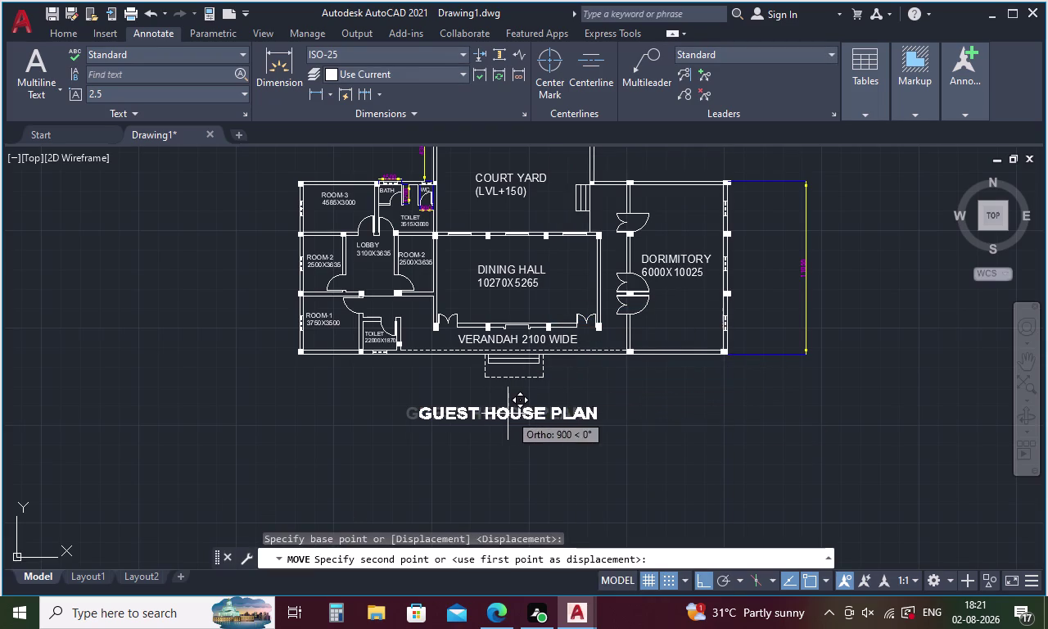
click(530, 416)
click(443, 415)
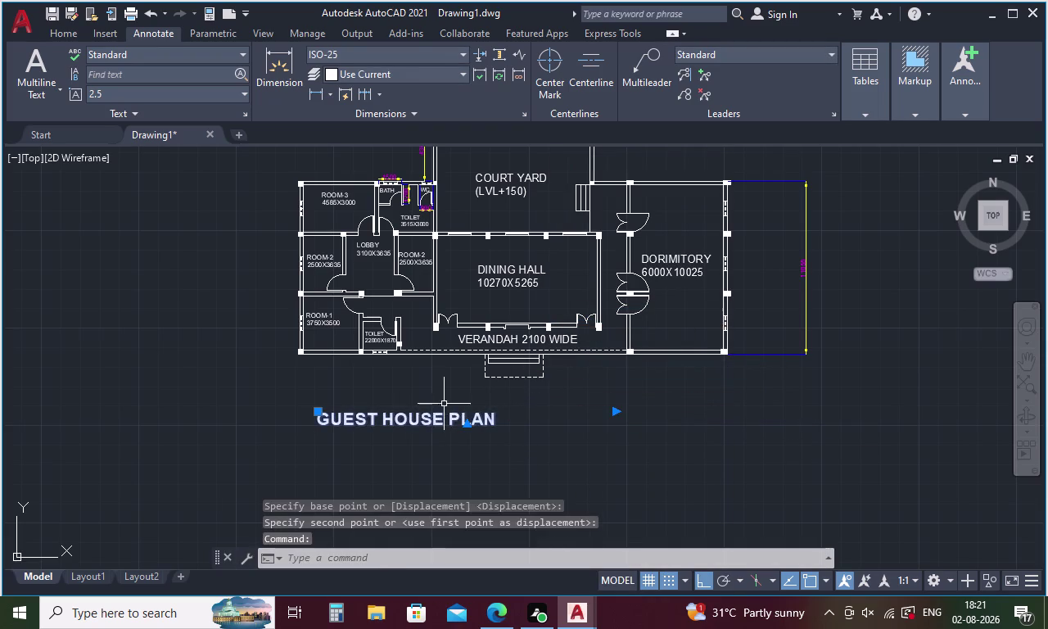
right_click(444, 403)
click(493, 310)
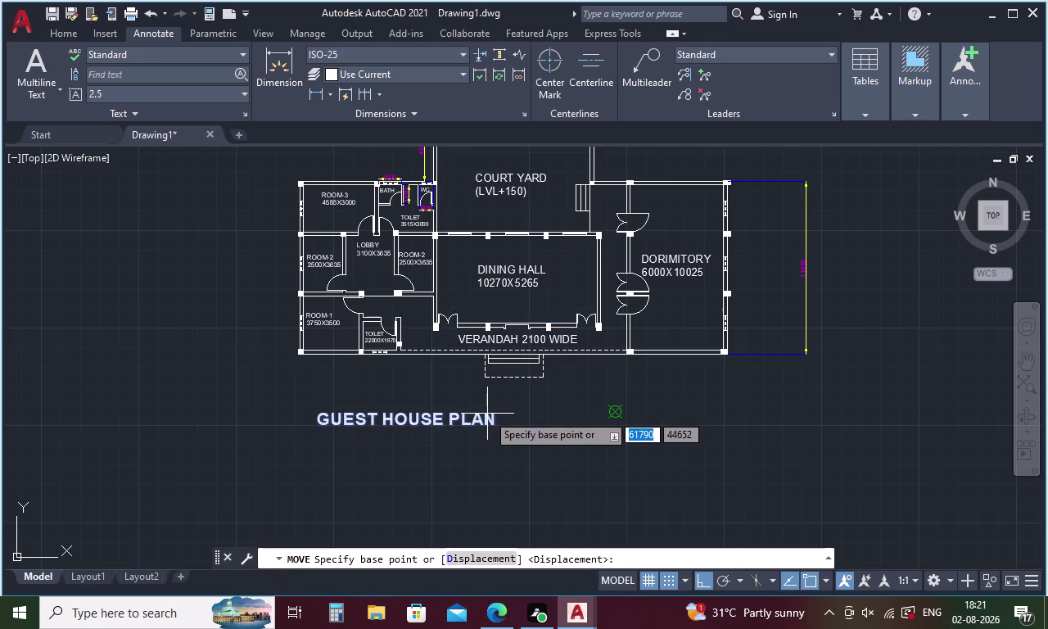
click(487, 421)
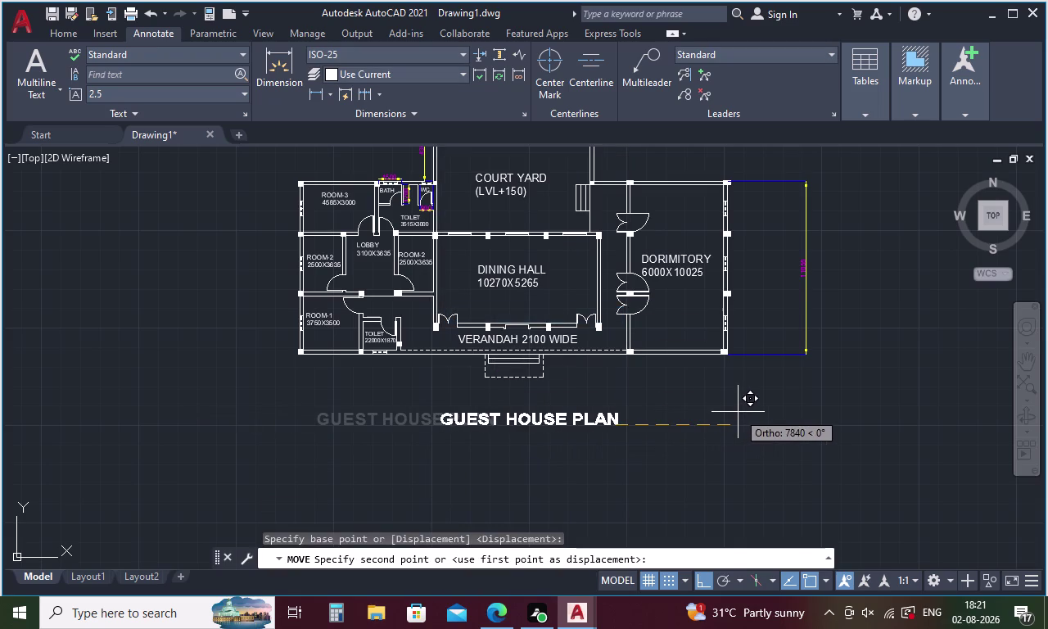
click(738, 412)
Select and delete the 17 stray objects above the plan.
scroll(down, 3)
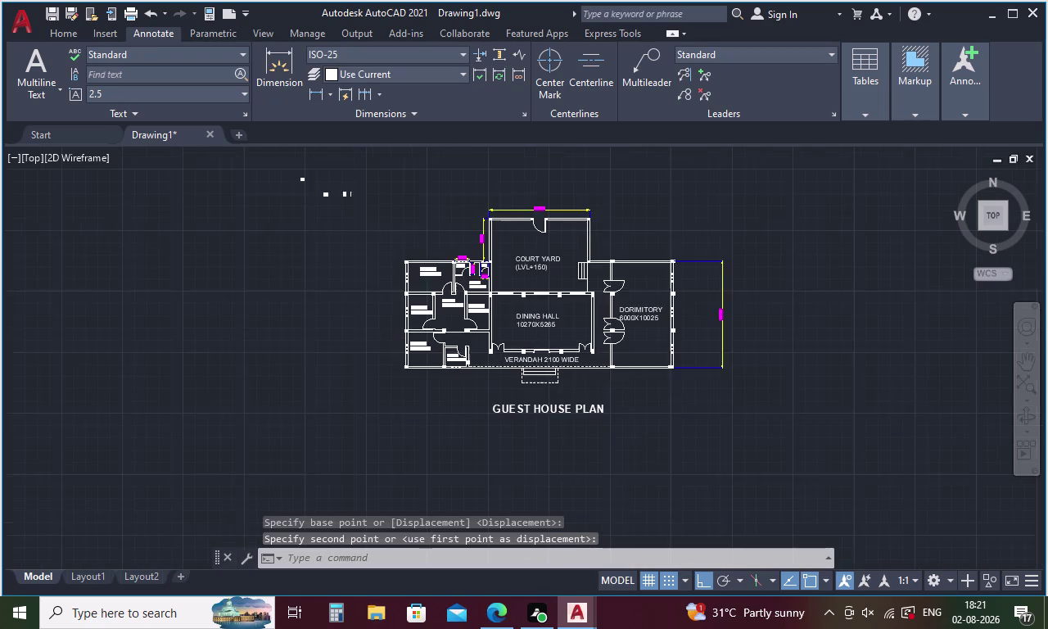
drag(341, 246, 373, 283)
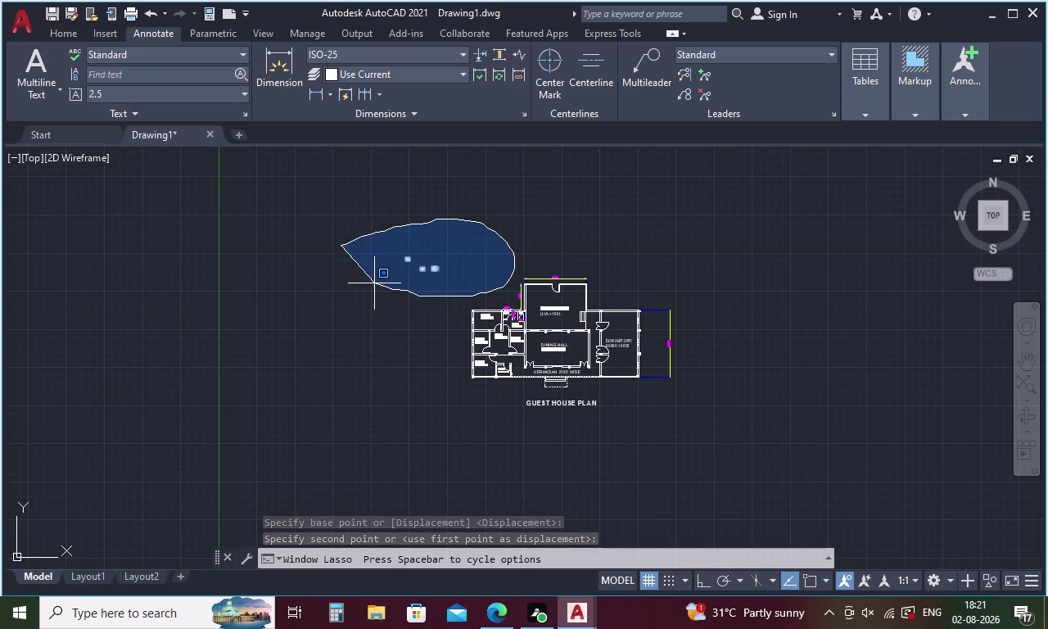
drag(374, 283, 371, 283)
key(Delete)
scroll(up, 3)
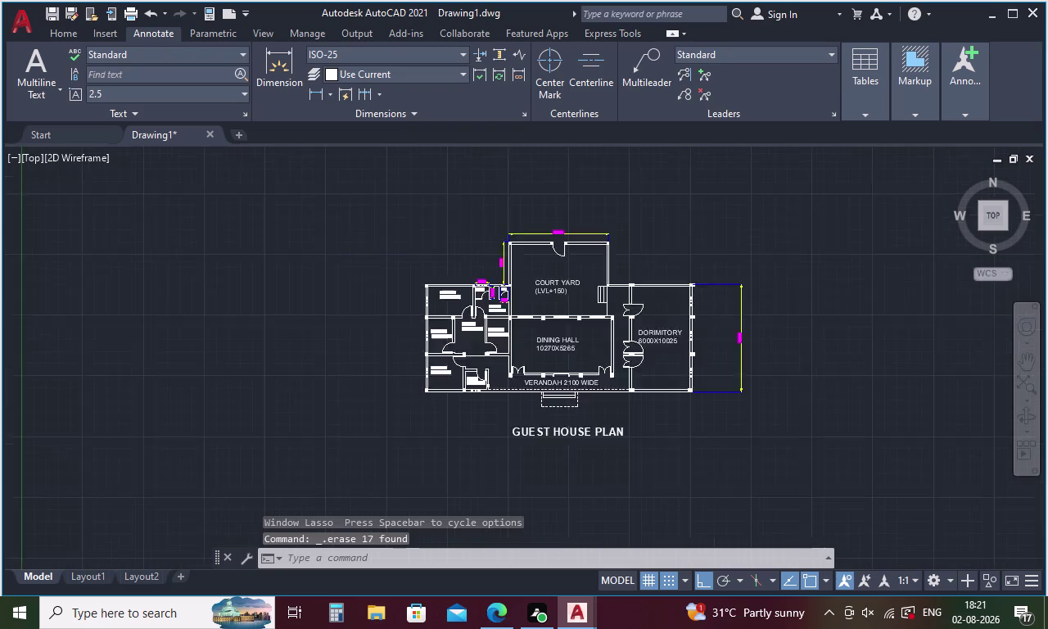
scroll(up, 3)
scroll(down, 3)
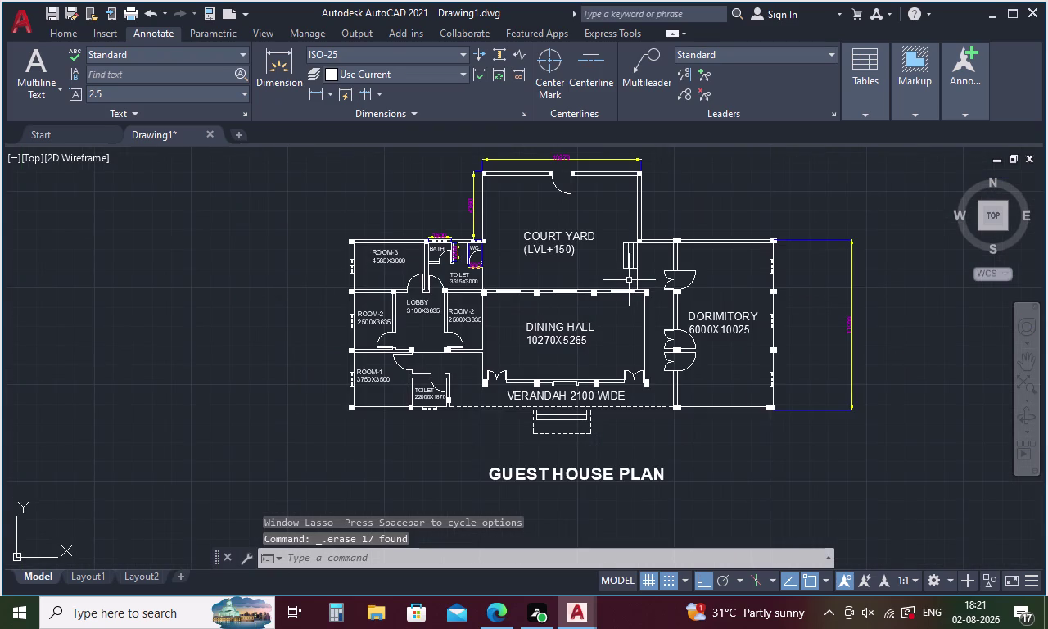
scroll(up, 3)
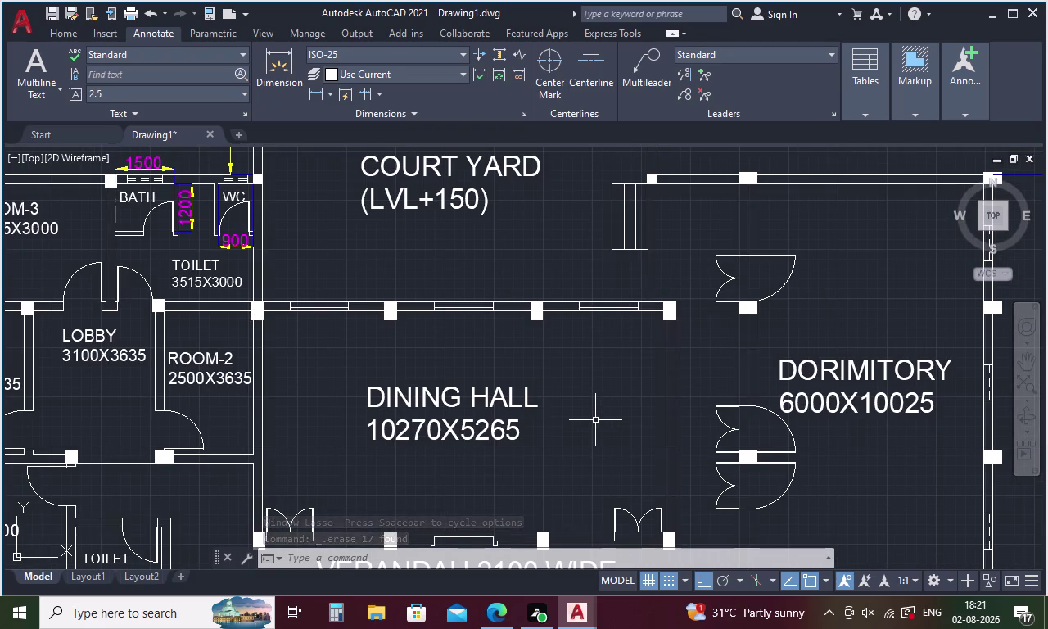
scroll(down, 3)
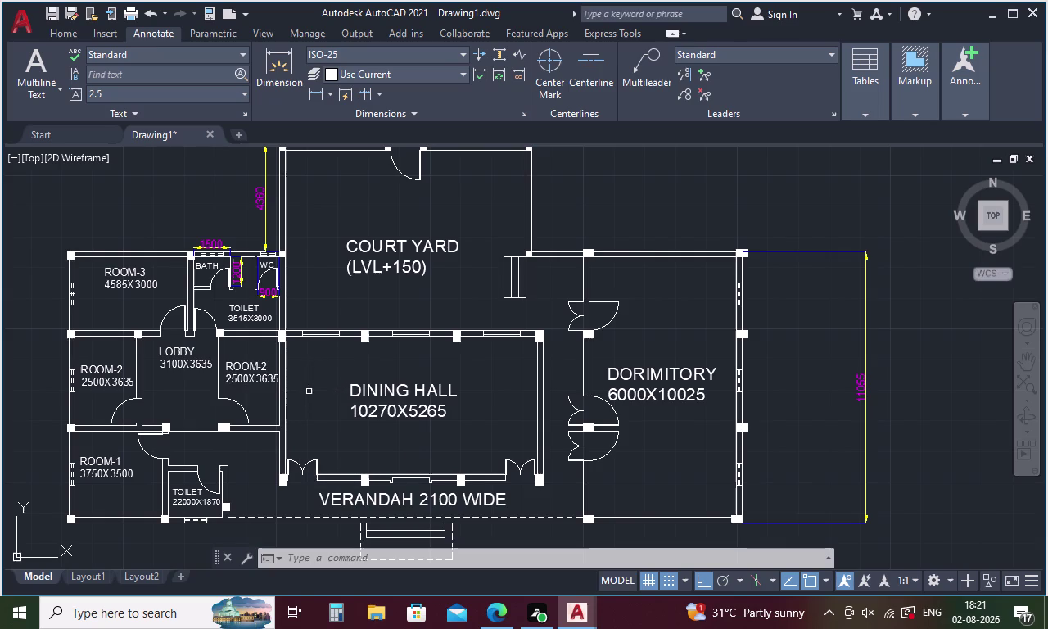
Dimension the court-yard step with a 1665 linear dimension.
click(313, 87)
click(504, 261)
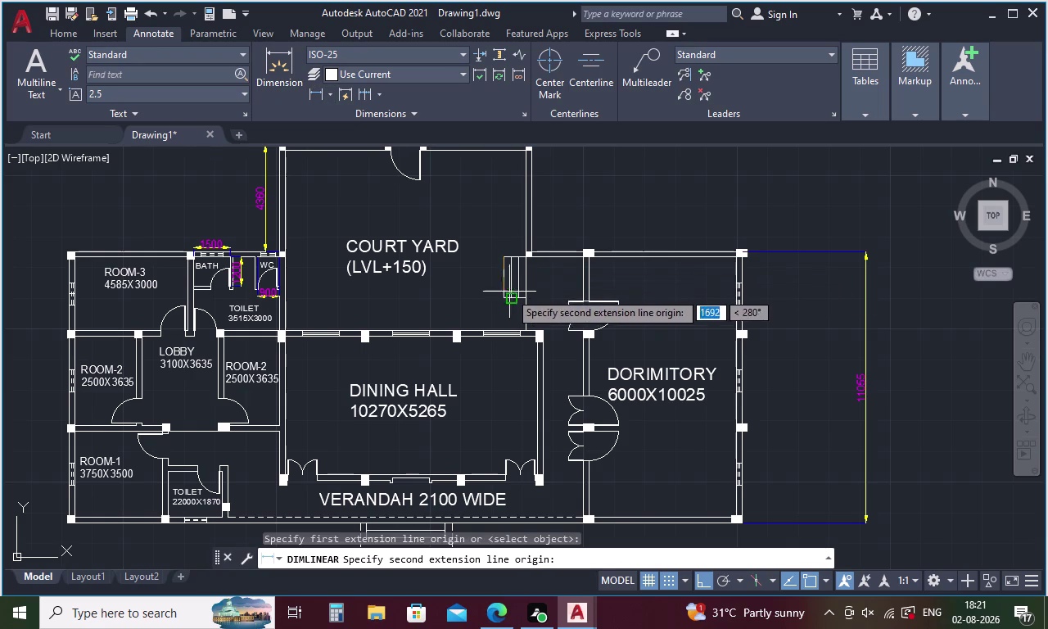
click(505, 302)
click(481, 307)
Dimension the front entrance steps with a 3730 linear dimension below them.
middle_drag(488, 369, 452, 237)
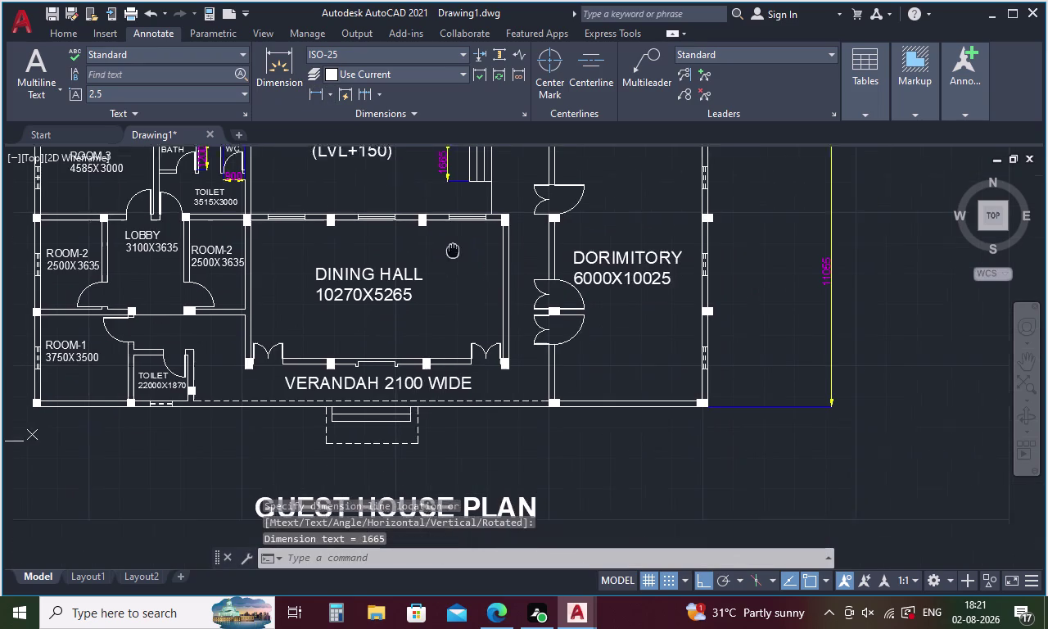
middle_drag(452, 237, 452, 235)
key(space)
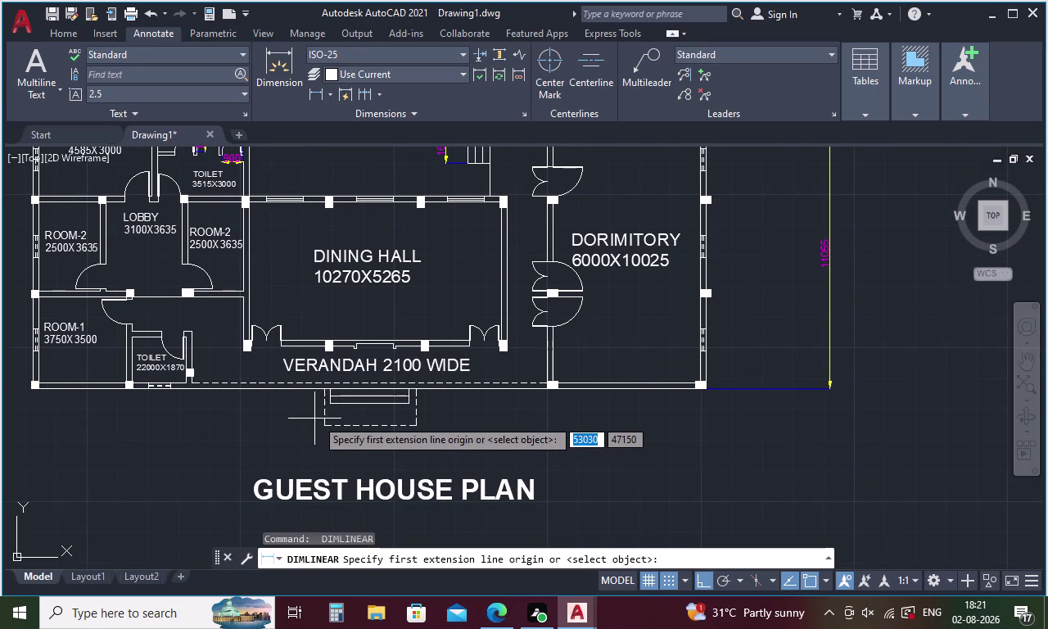
click(322, 425)
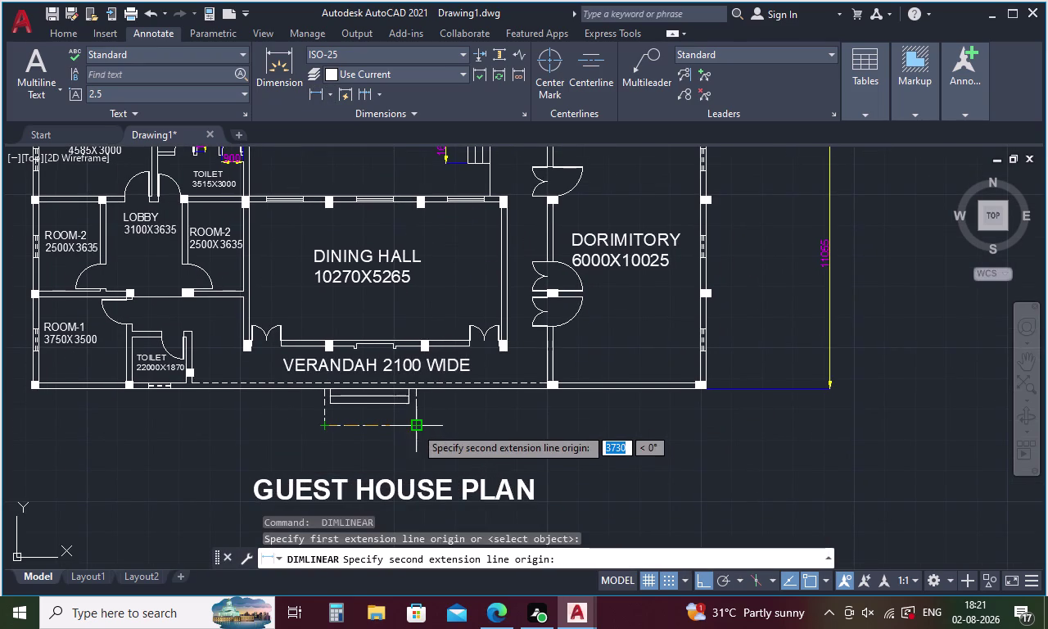
click(415, 426)
click(414, 448)
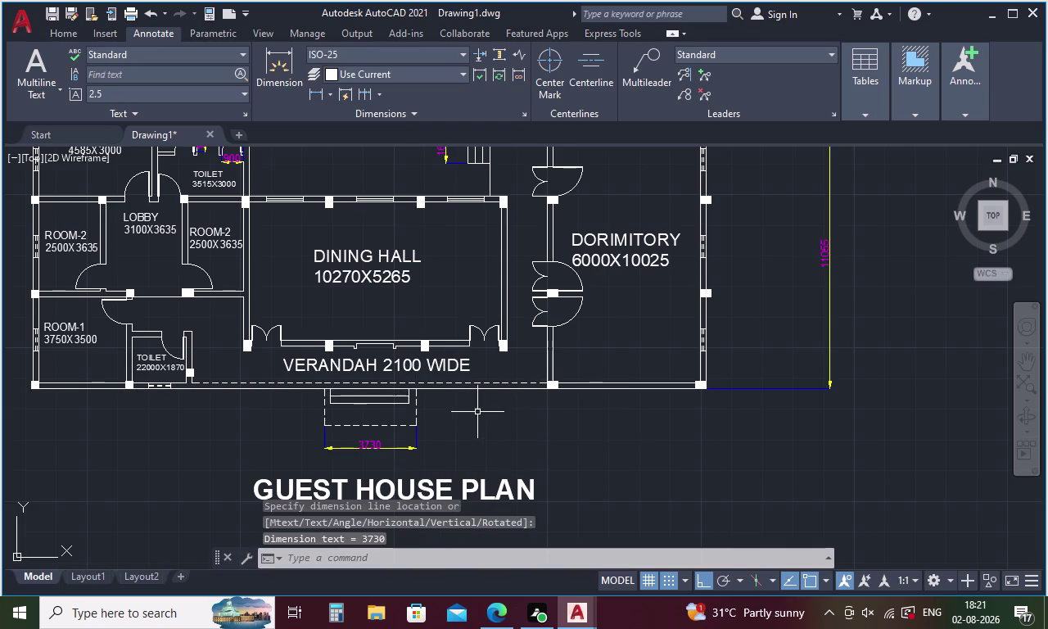
scroll(down, 3)
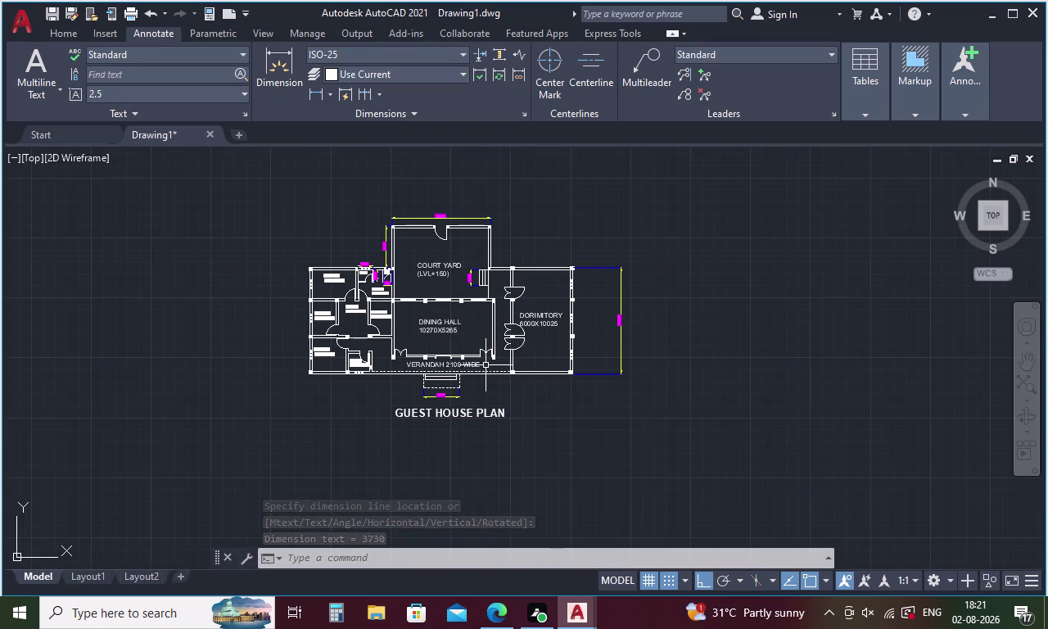
scroll(up, 3)
scroll(down, 3)
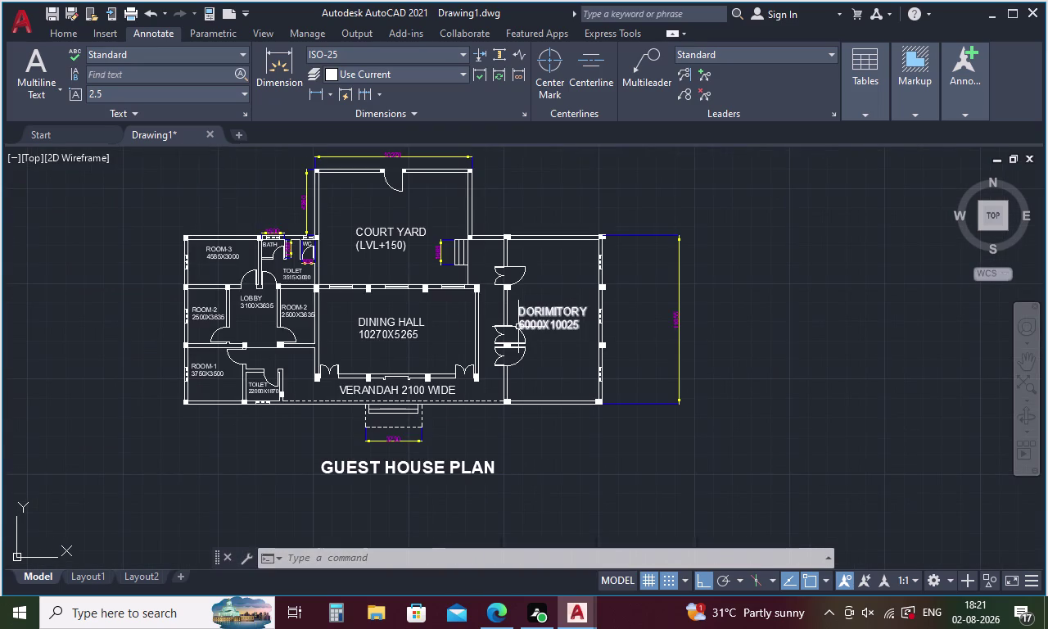
key(ctrl+c)
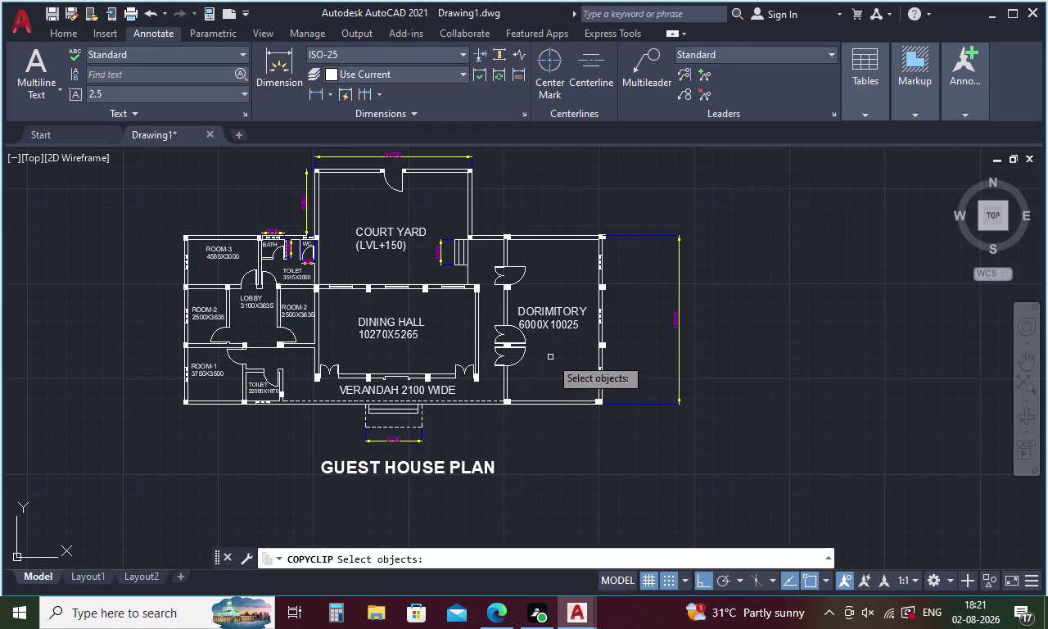
Cancel the stray copy command and save the drawing to the Desktop as GUESTHOUSE PLAN.
key(Escape)
key(ctrl+c)
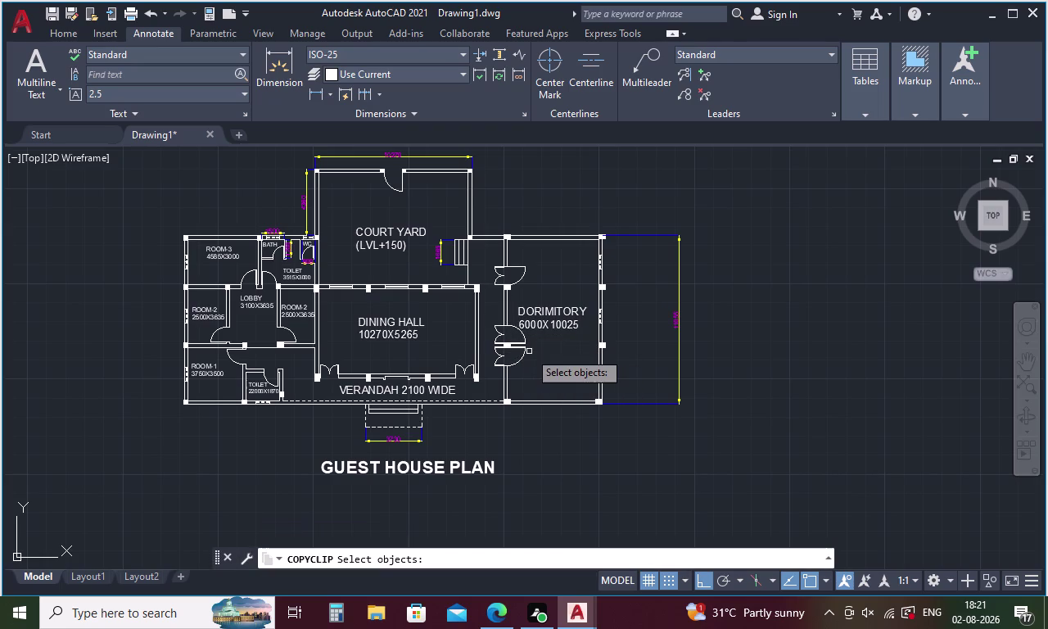
key(Escape)
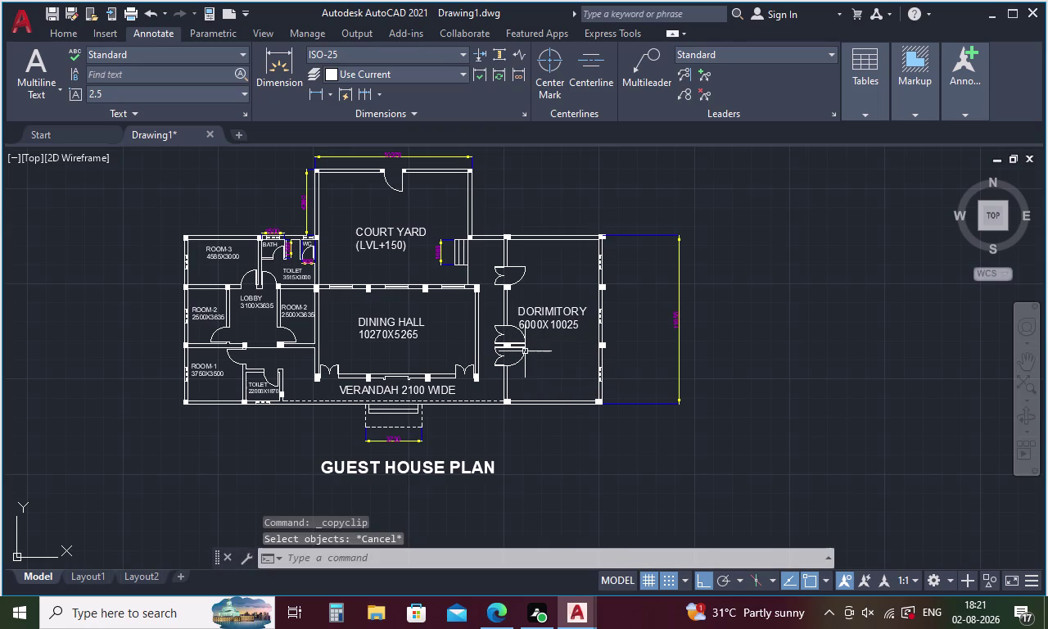
key(ctrl+s)
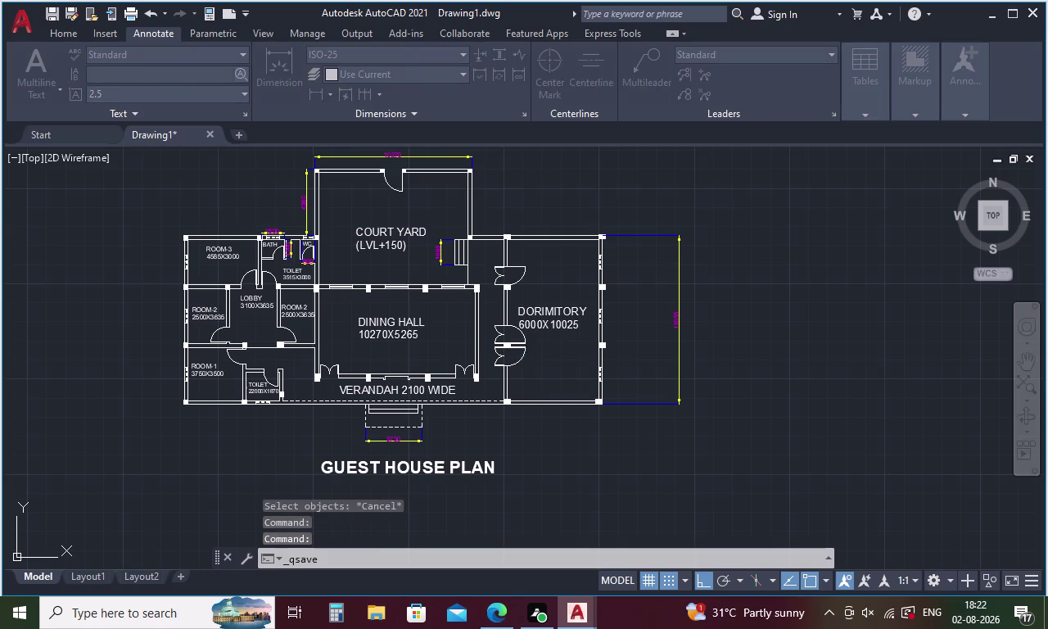
click(494, 460)
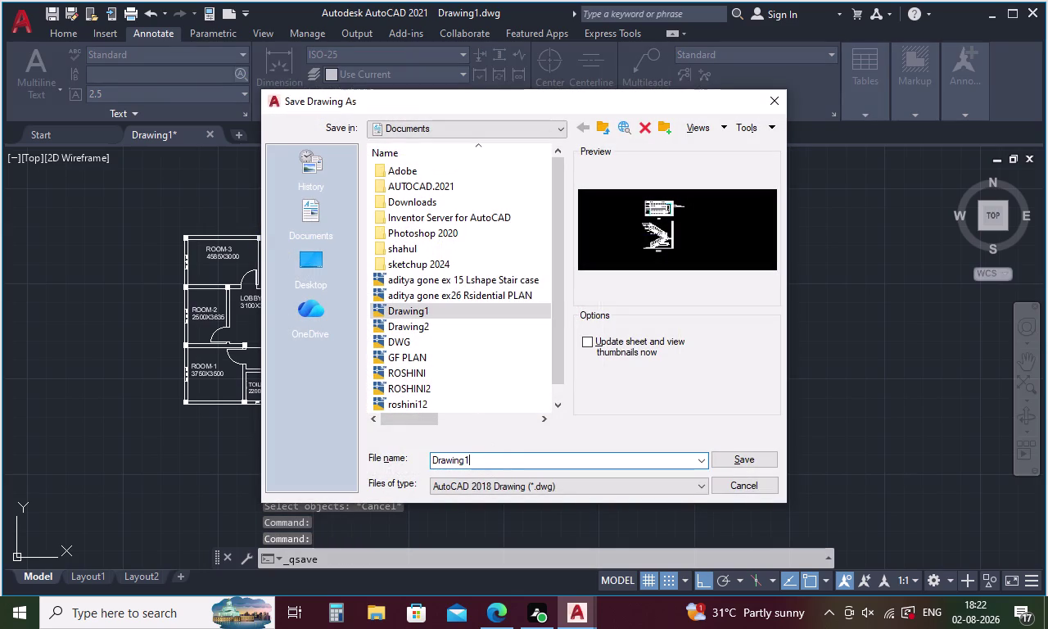
key(BackSpace)
key(BackSpace)
key(BackSpace)
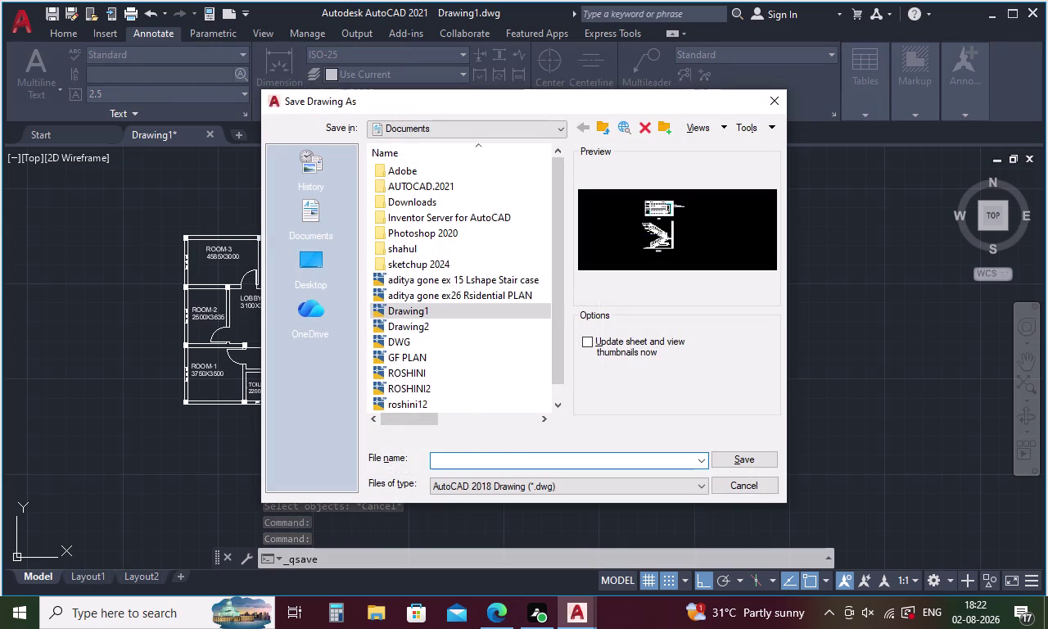
text(GUEST)
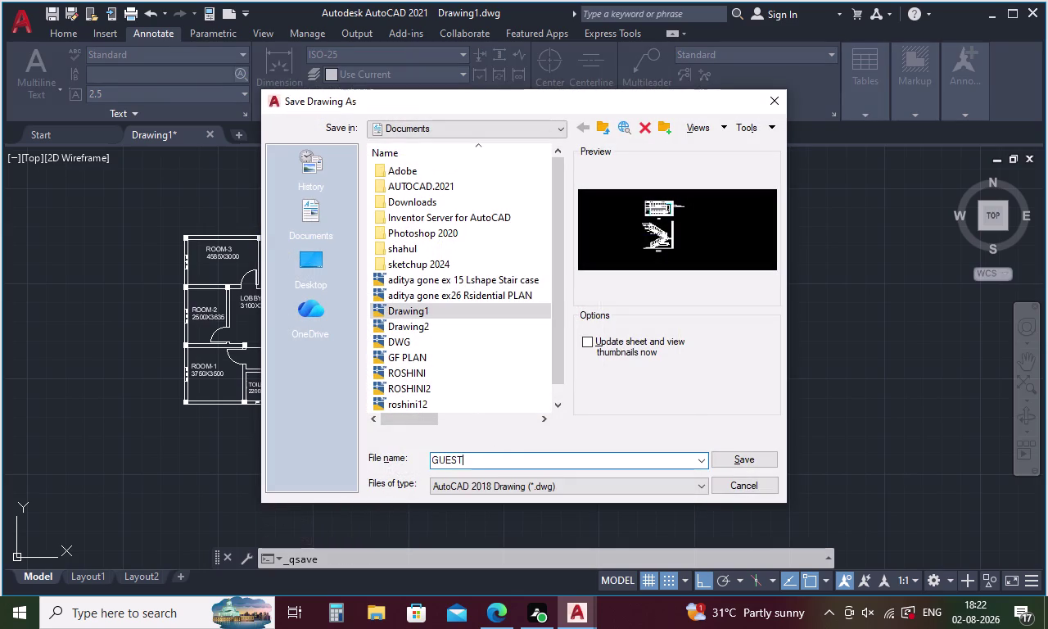
text(HOUSE)
key(space)
text(PLAN)
click(300, 278)
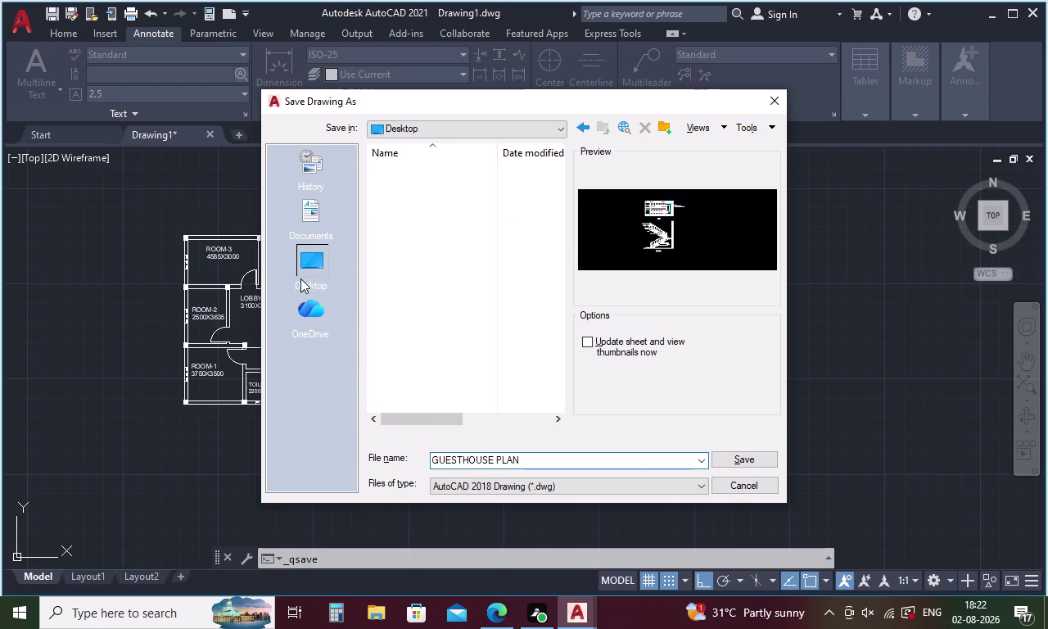
click(737, 461)
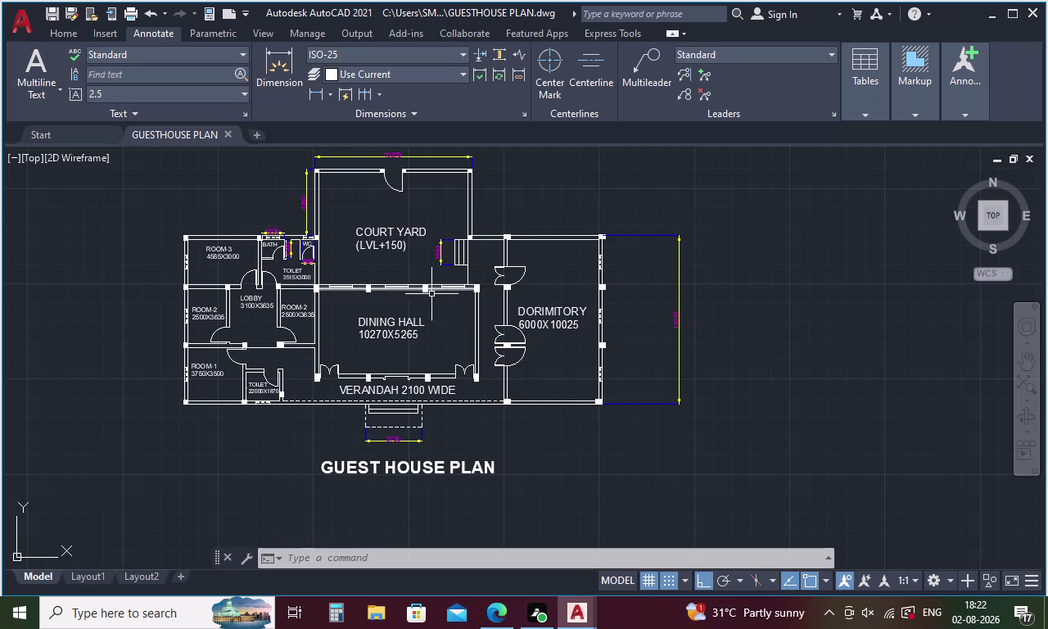
Lasso-select the whole plan, frame it with its title, and press Ctrl+P.
middle_drag(433, 326, 459, 411)
drag(273, 212, 536, 215)
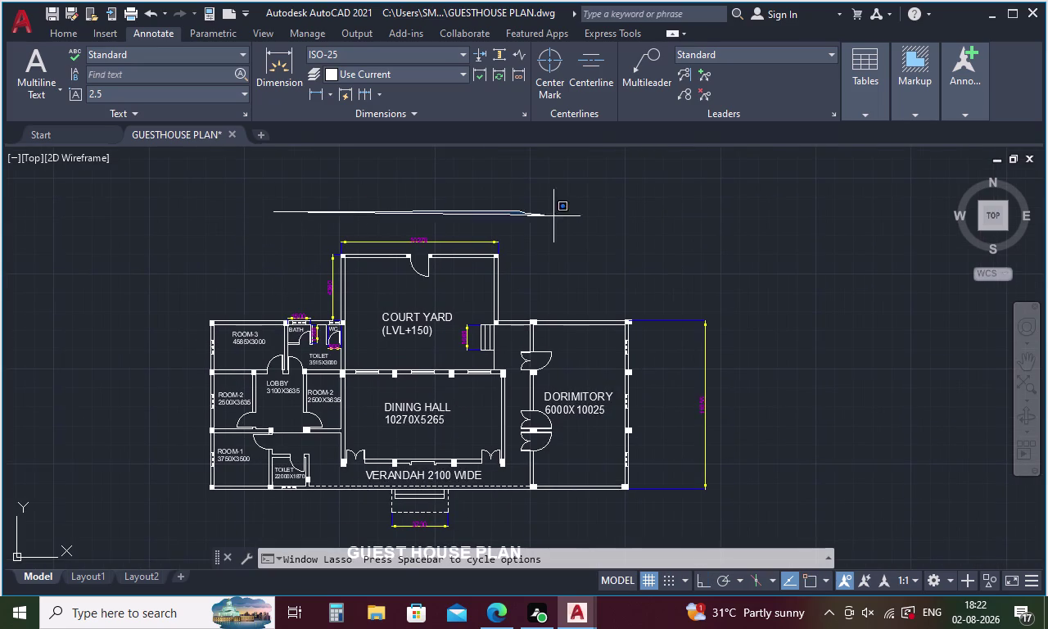
drag(535, 215, 268, 516)
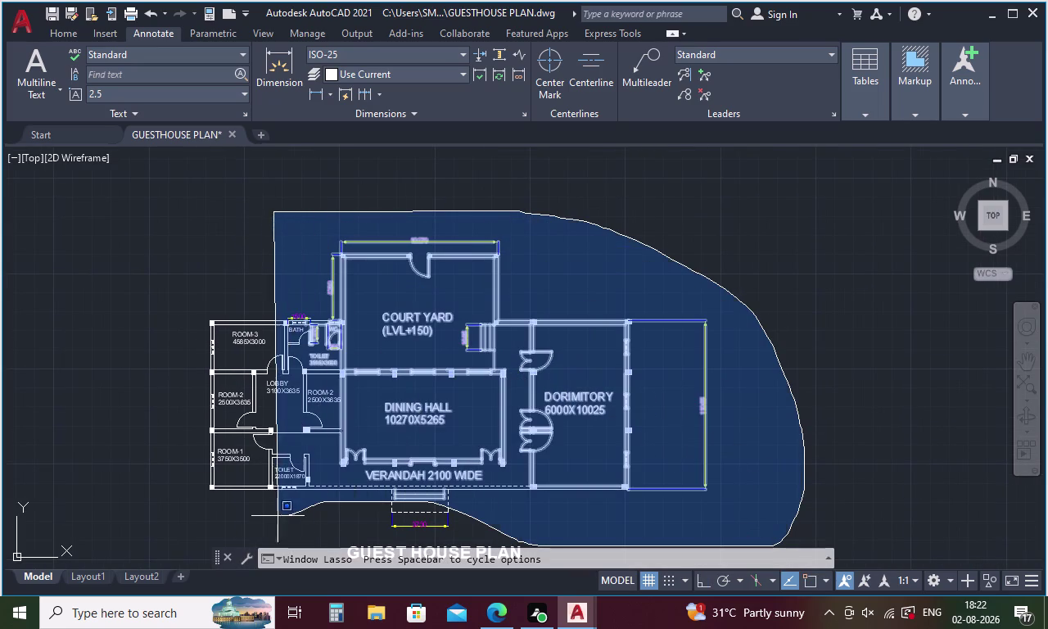
drag(267, 516, 113, 396)
drag(502, 521, 511, 443)
middle_drag(488, 481, 489, 357)
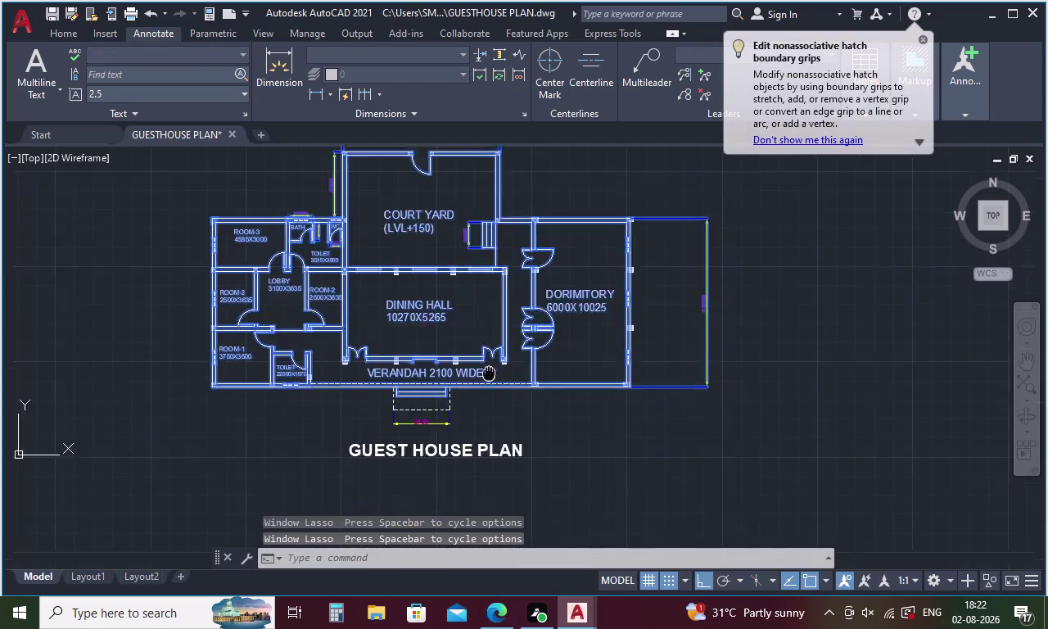
middle_drag(489, 357, 489, 311)
drag(578, 398, 400, 219)
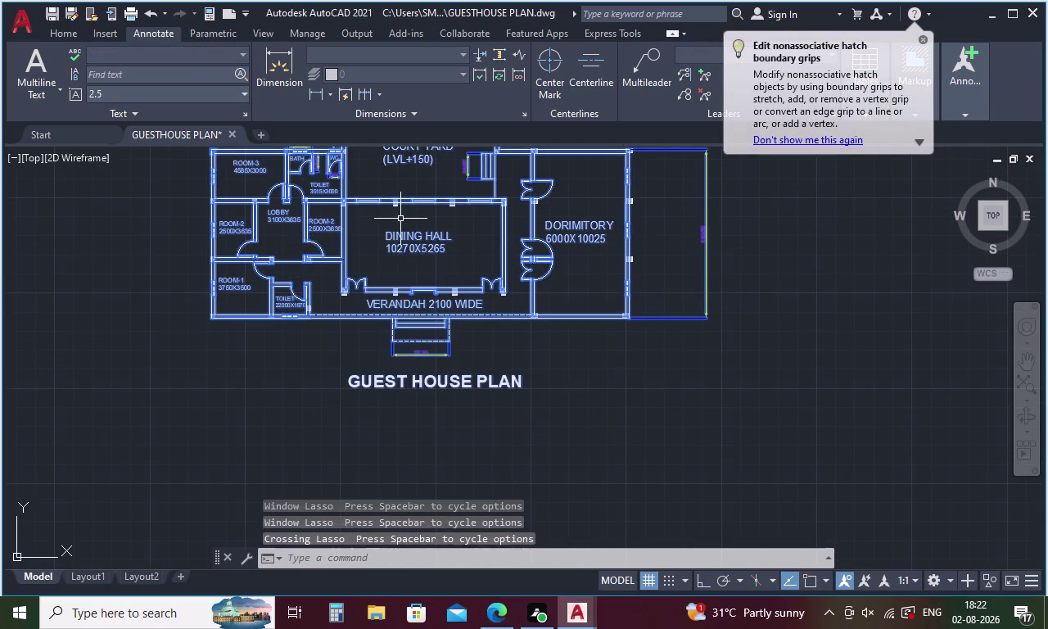
middle_drag(524, 418, 532, 530)
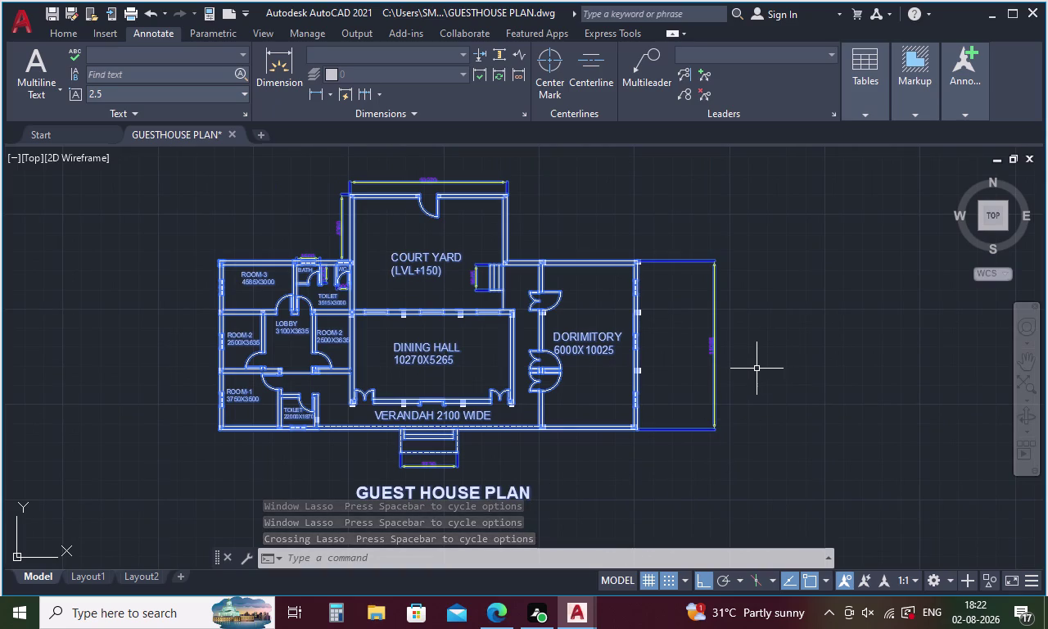
key(ctrl+p)
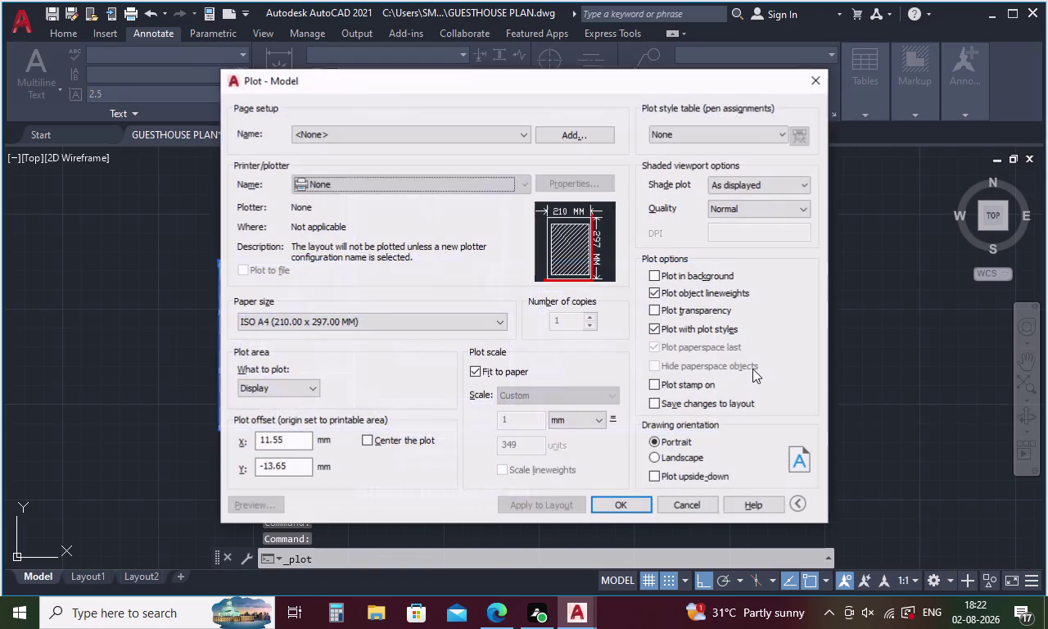
Plot with AutoCAD PDF (High Quality Print) and save GUESTHOUSE PLAN-Model.pdf.
click(524, 182)
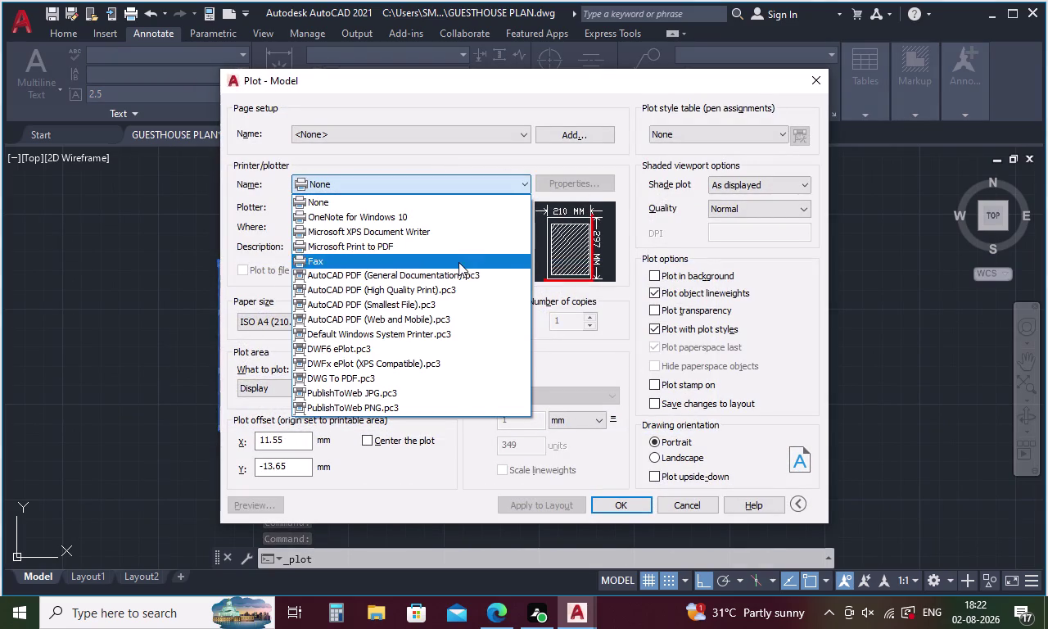
click(458, 285)
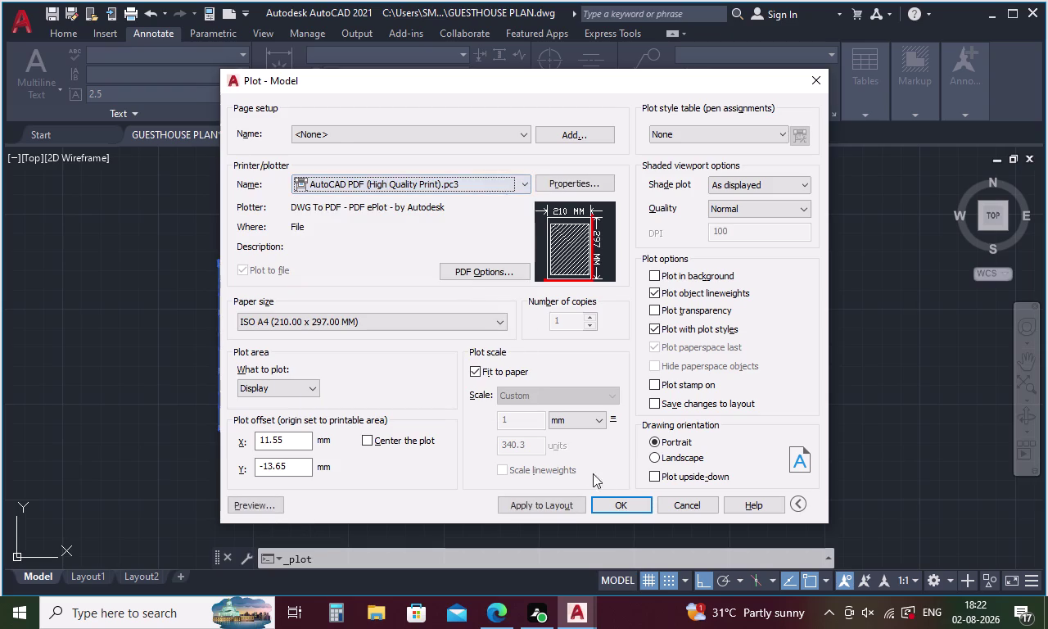
click(627, 502)
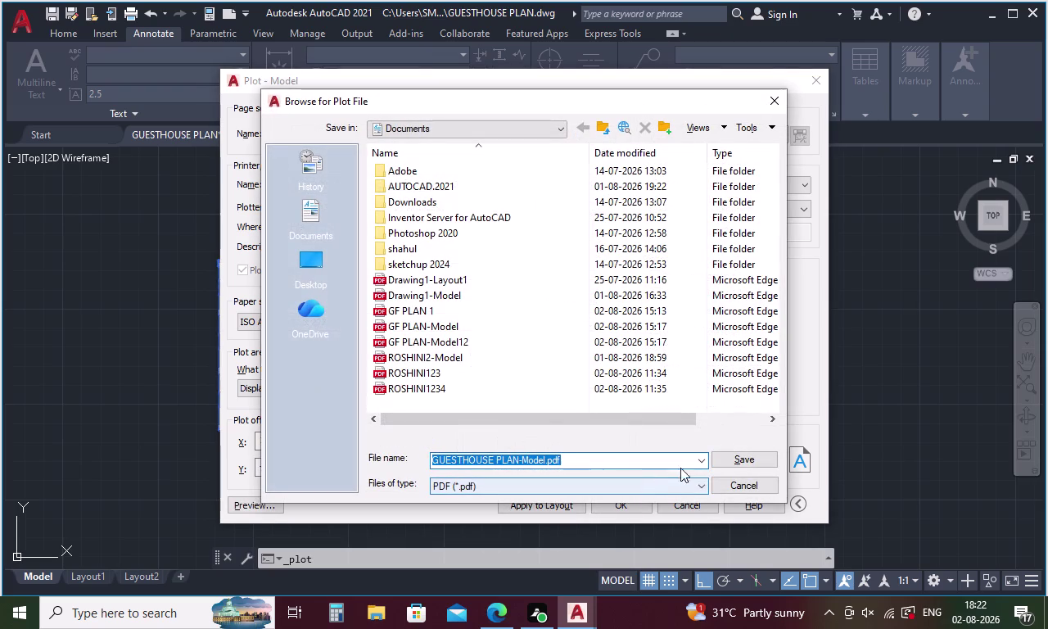
click(756, 458)
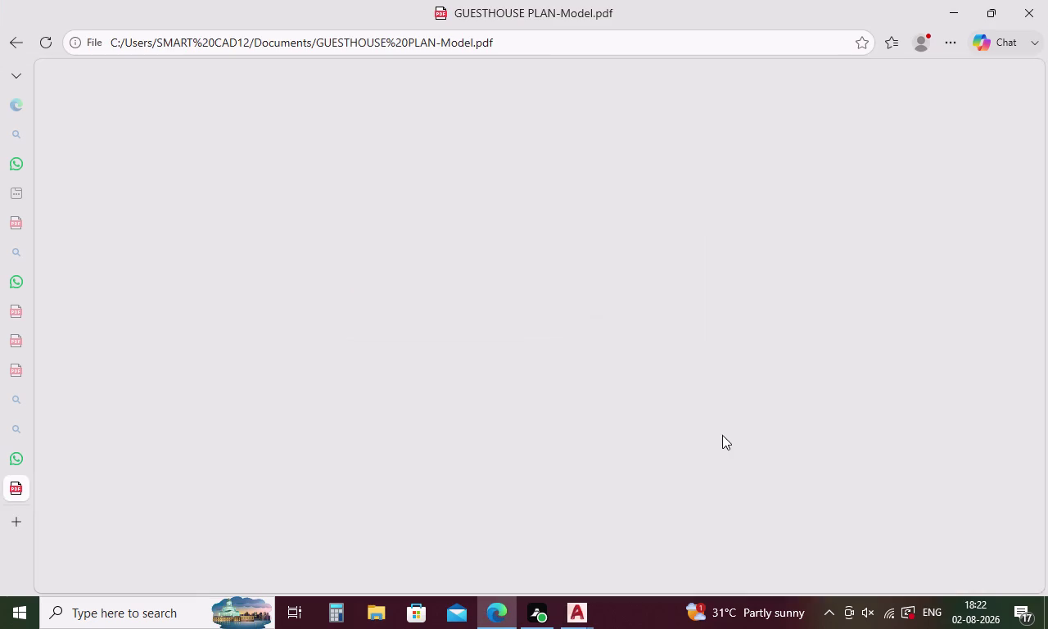
scroll(down, 3)
scroll(down, 3)
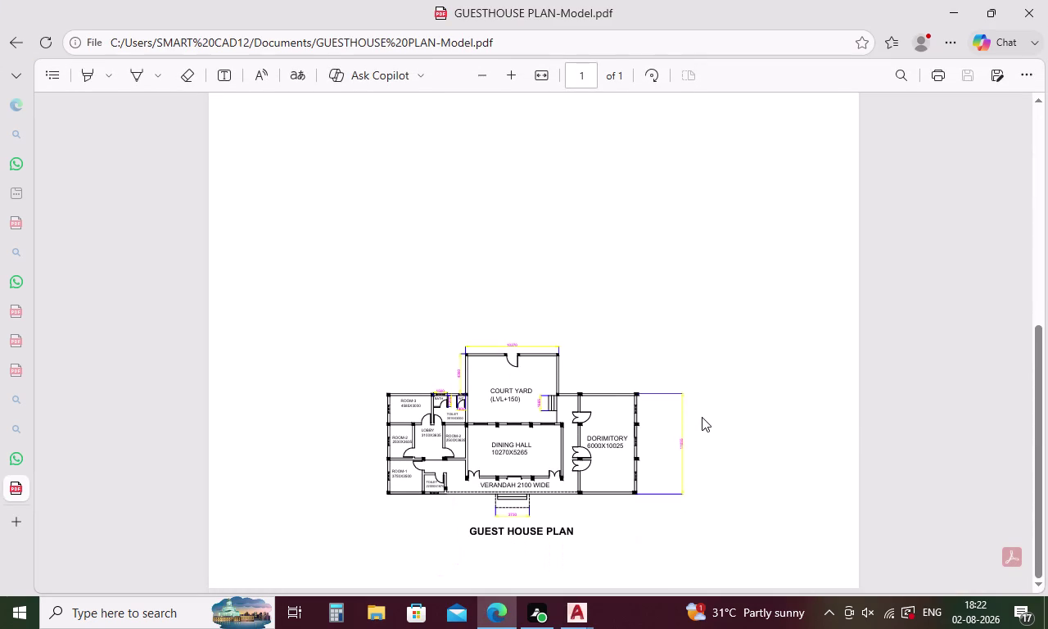